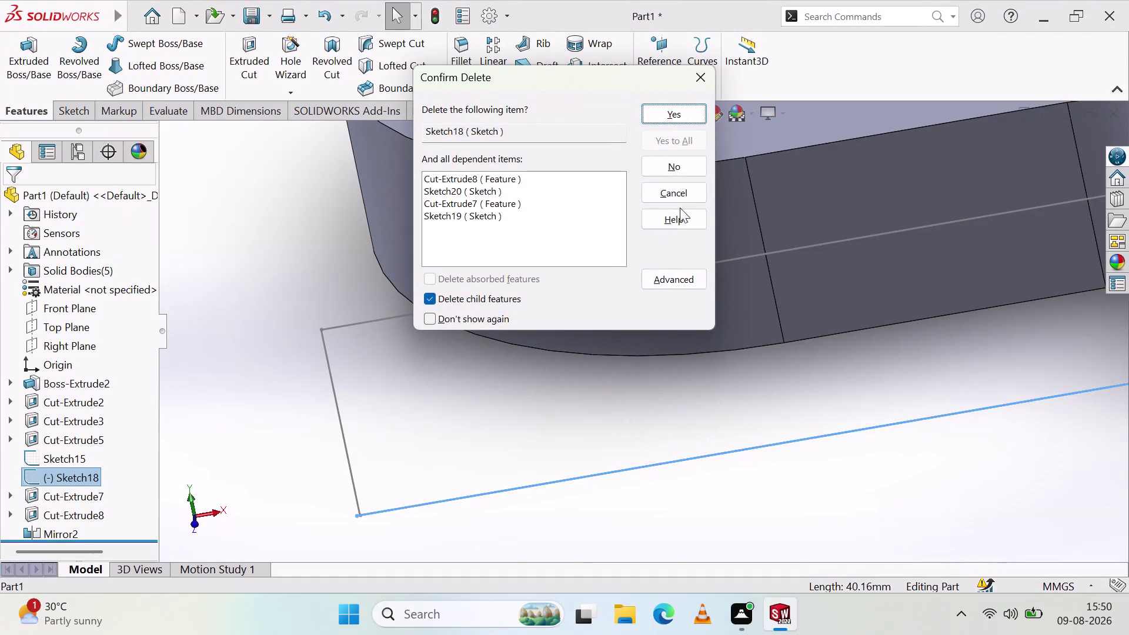
Delete Sketch18 together with its dependent cut features.
click(713, 77)
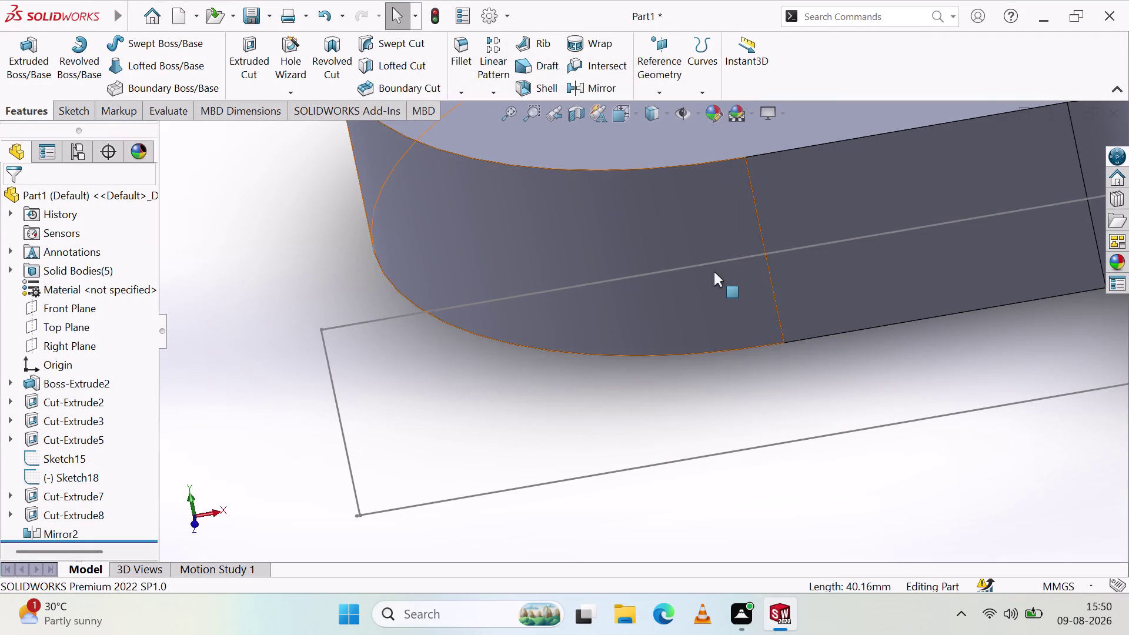
click(721, 449)
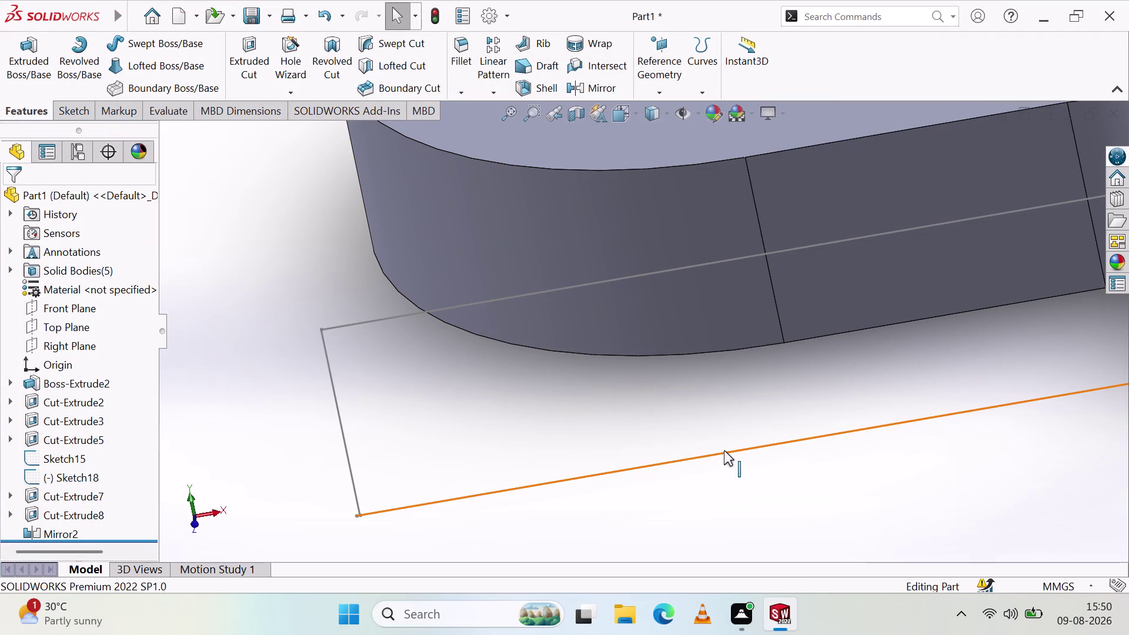
click(724, 451)
right_click(725, 453)
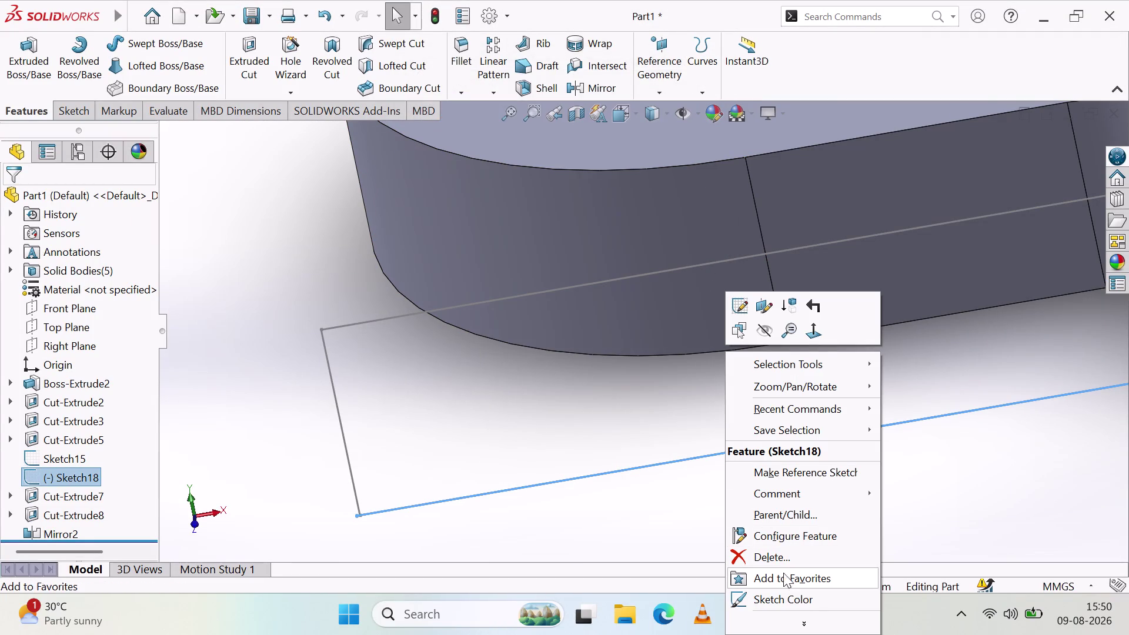
click(774, 557)
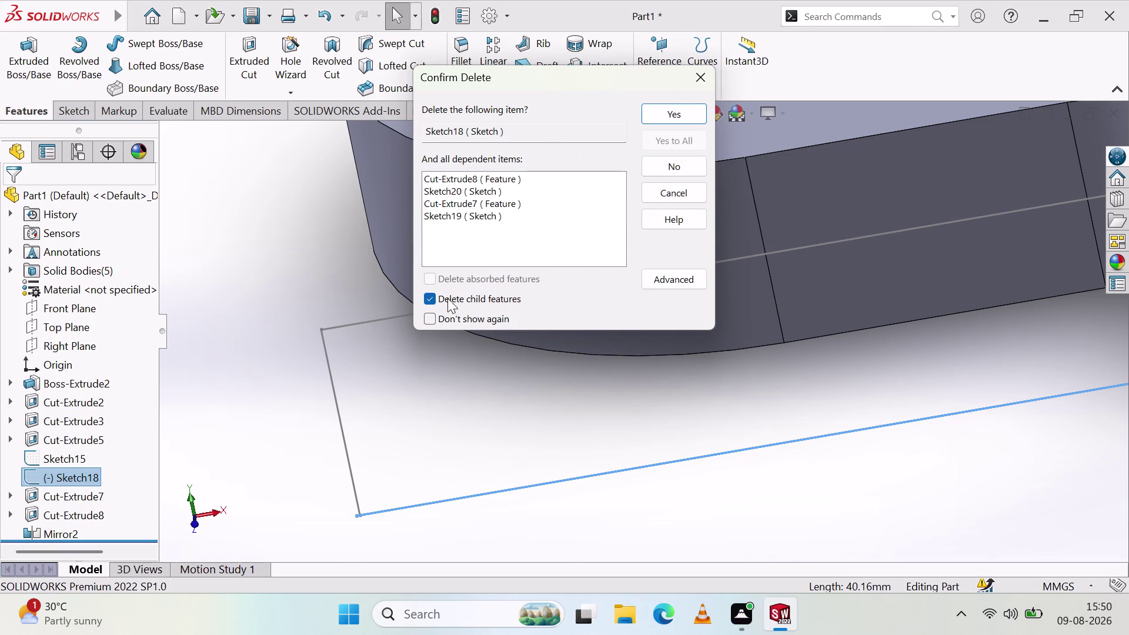
click(431, 276)
click(465, 178)
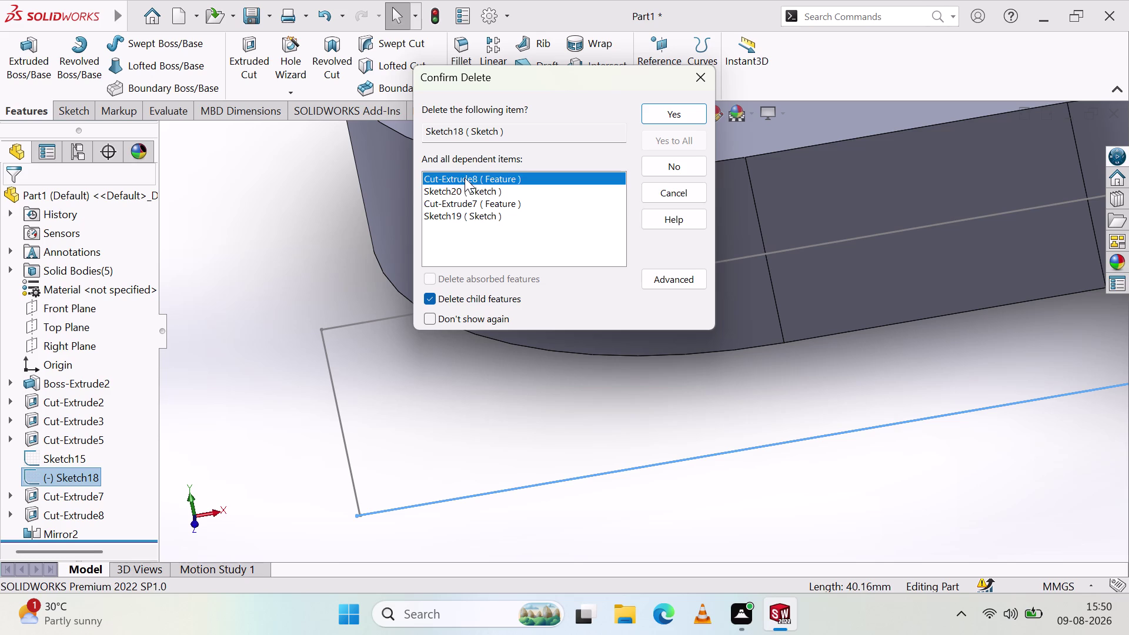
click(667, 107)
Undo the deletion to bring back Sketch18 and its cuts.
scroll(up, 3)
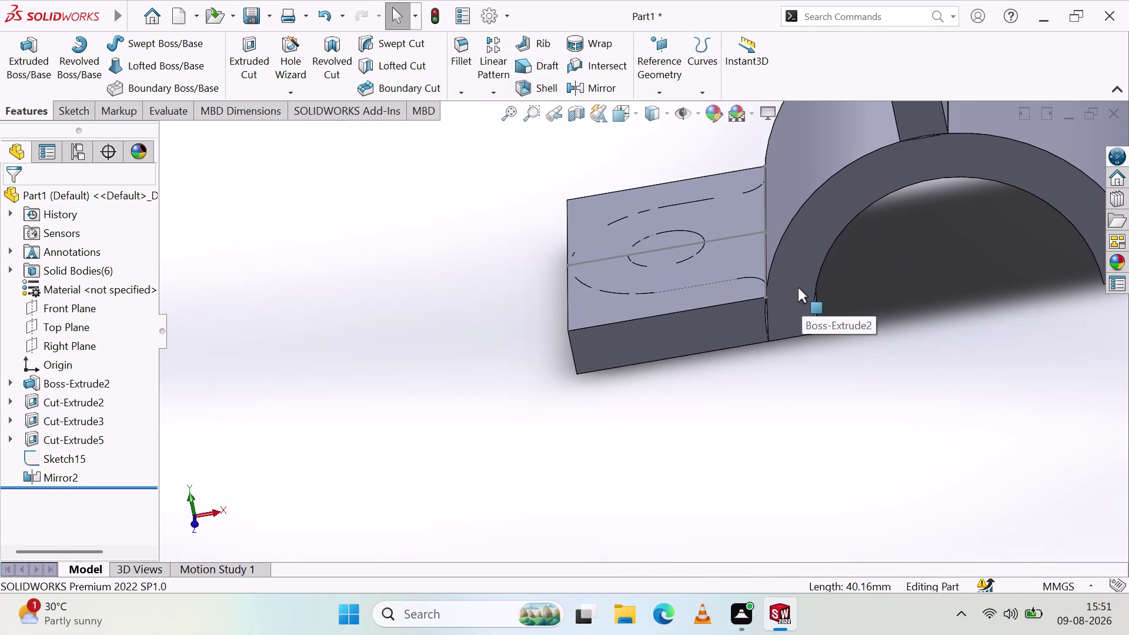
scroll(up, 3)
scroll(down, 3)
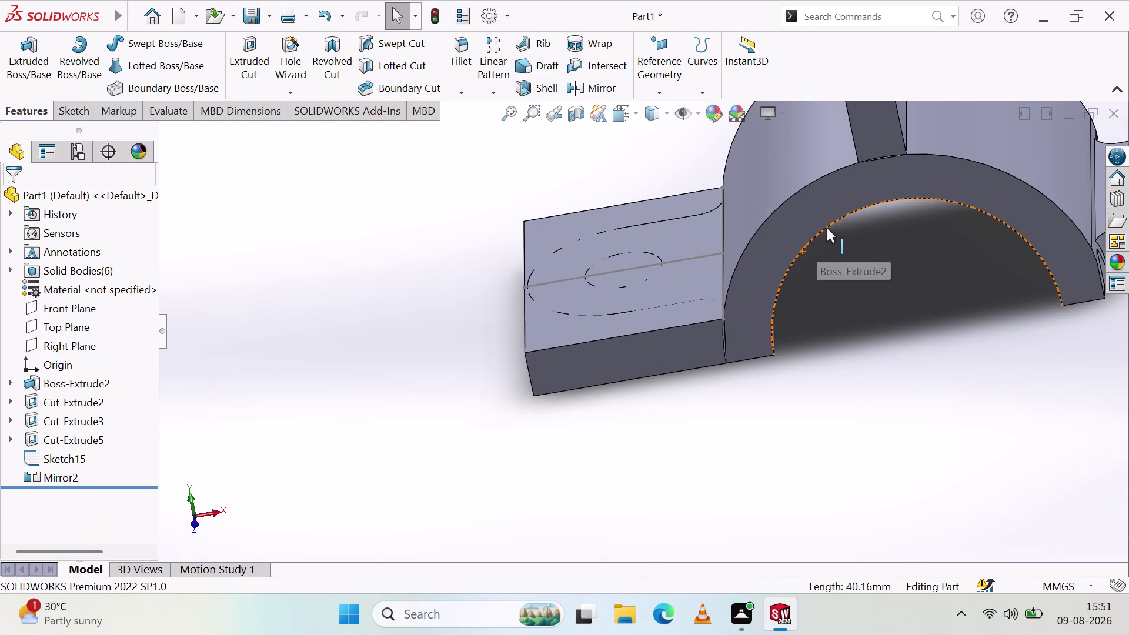
key(ctrl+z)
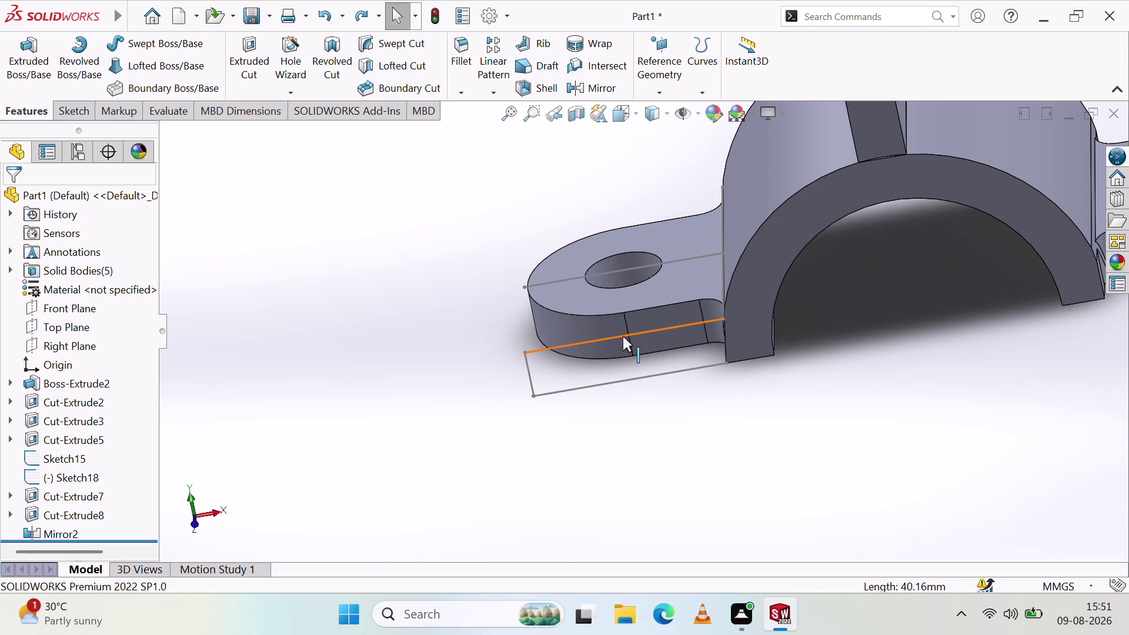
Hide Sketch18, reversing an accidental hide of the lug body.
click(624, 336)
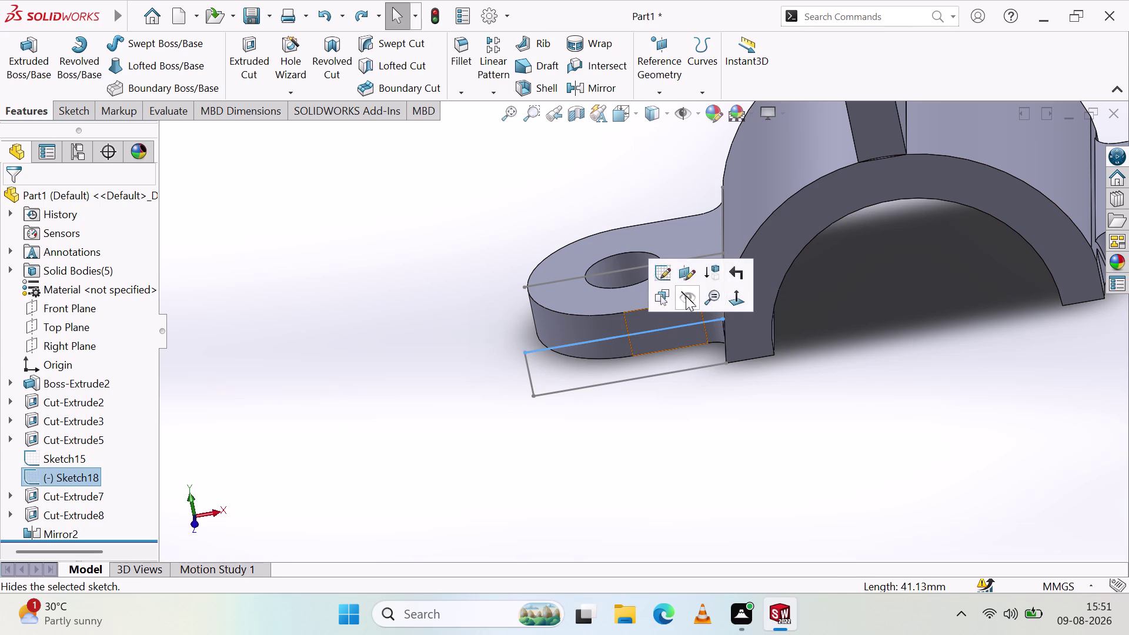
click(685, 295)
scroll(up, 3)
click(561, 287)
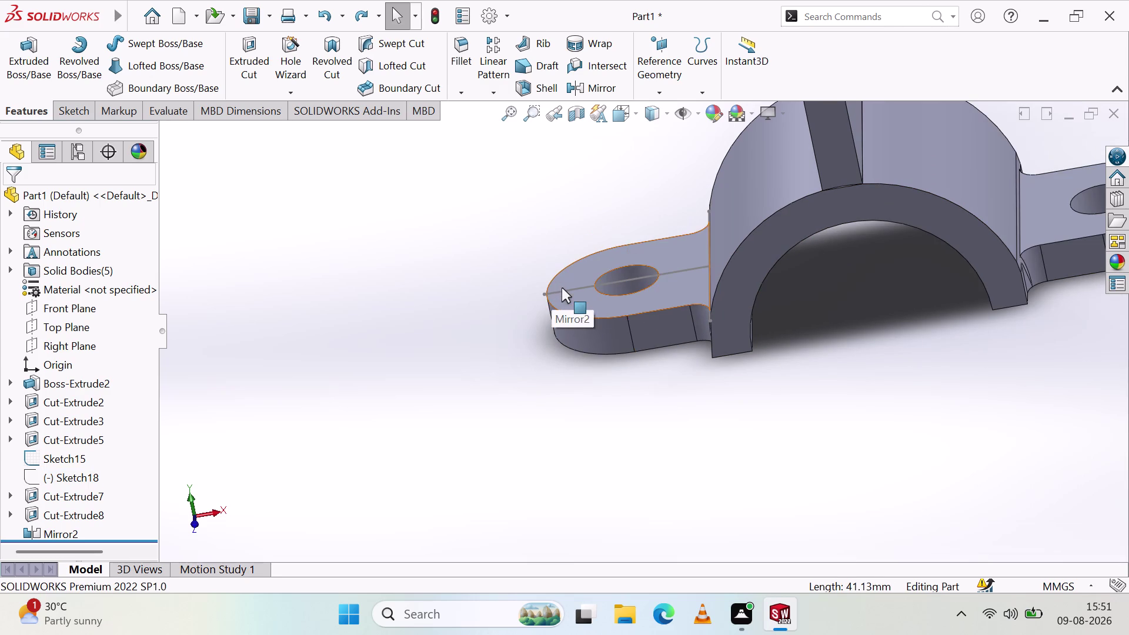
click(647, 250)
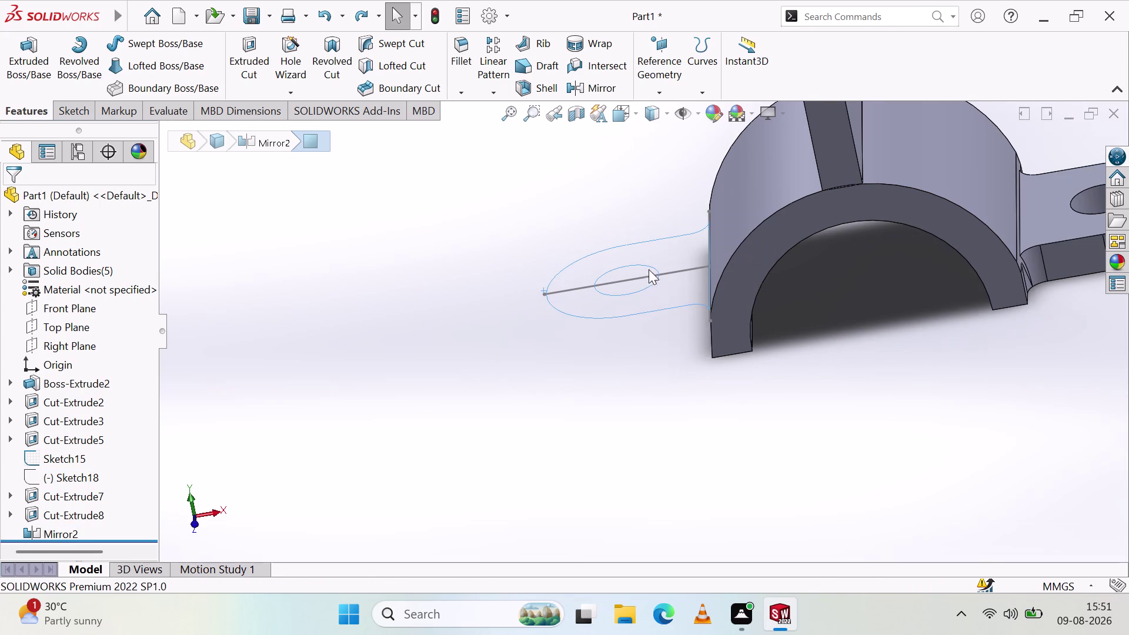
key(ctrl+z)
scroll(down, 3)
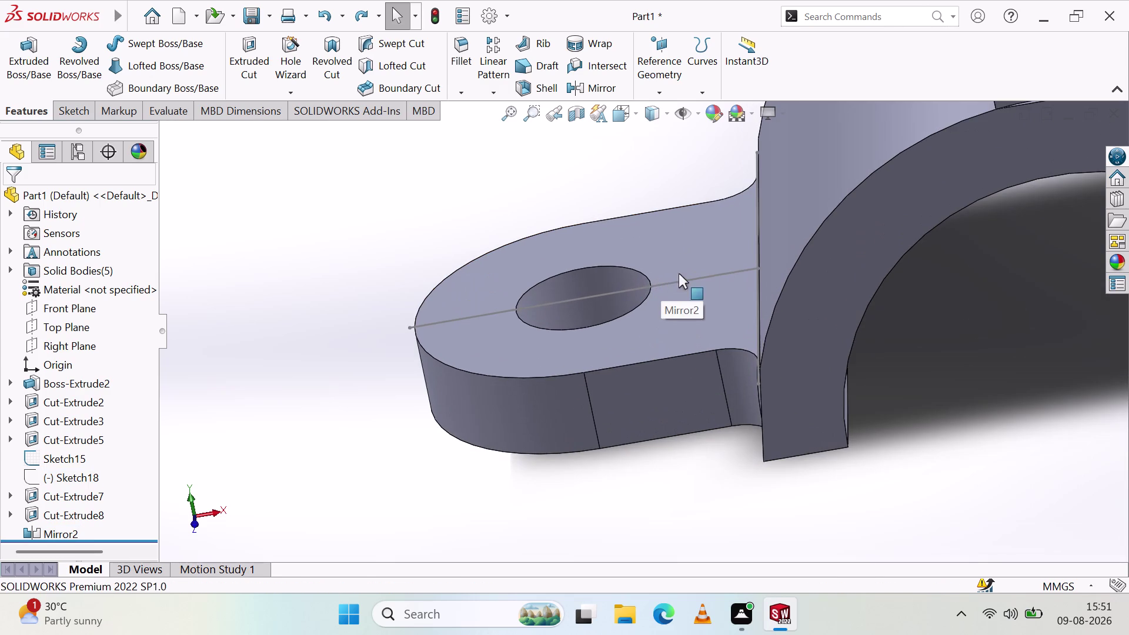
Hide the lug body beside the cradle.
click(714, 278)
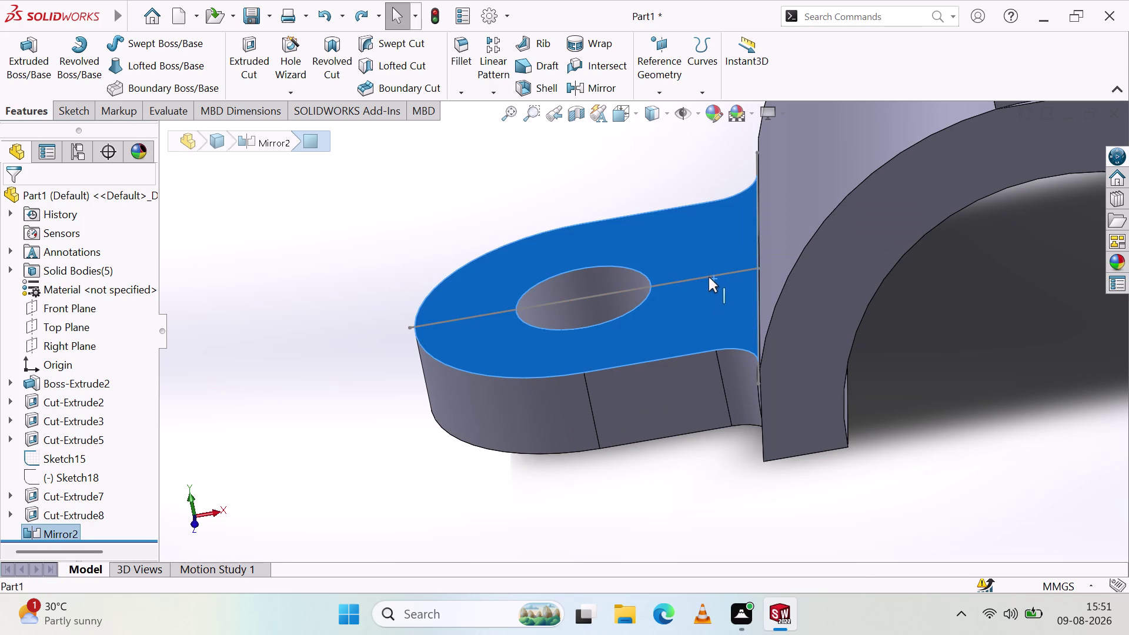
click(709, 278)
click(706, 279)
click(706, 280)
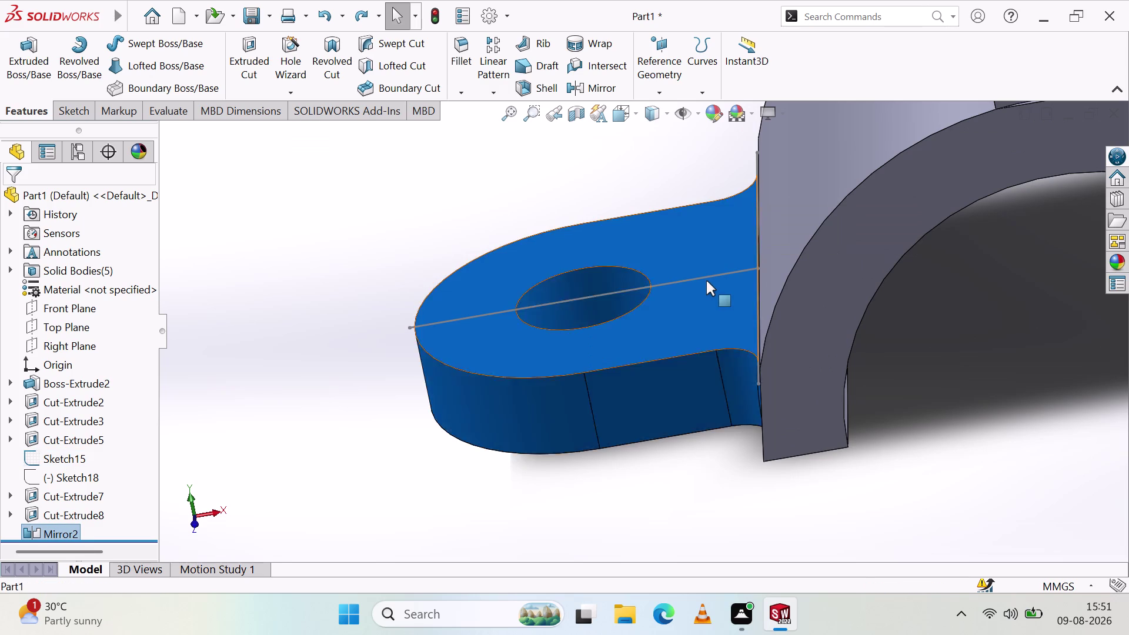
click(706, 281)
click(707, 281)
click(624, 286)
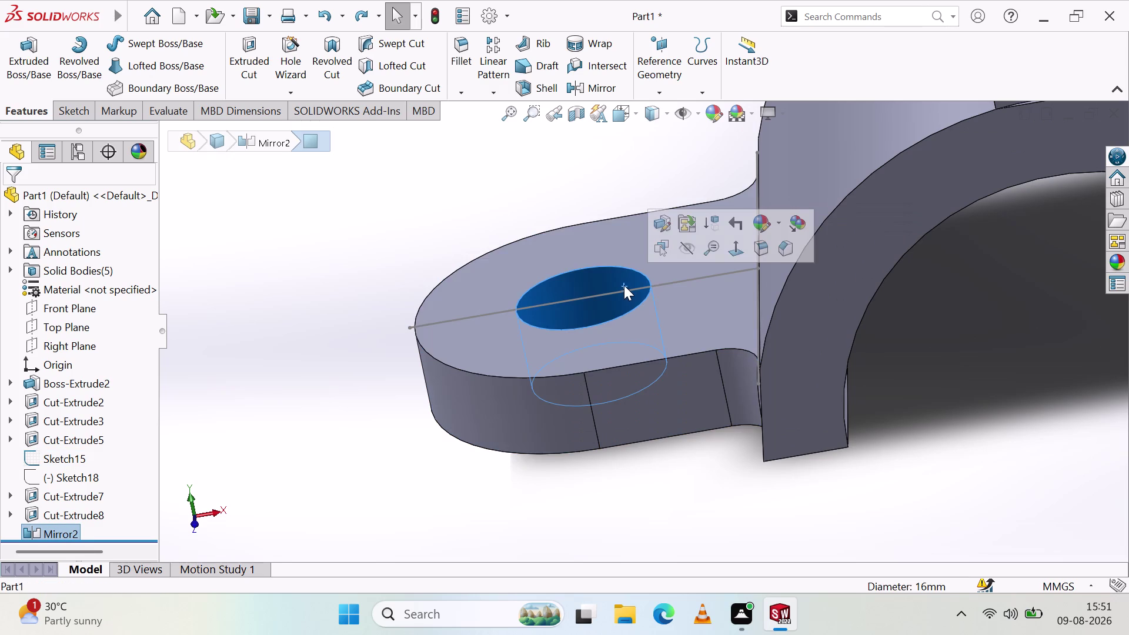
click(686, 250)
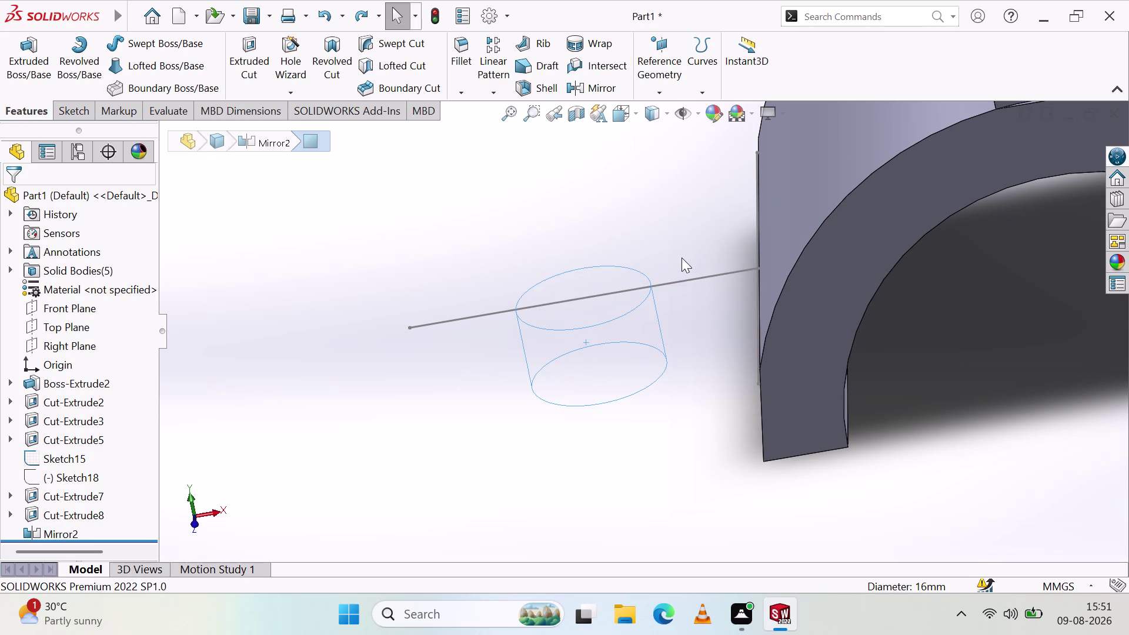
key(ctrl+z)
click(611, 292)
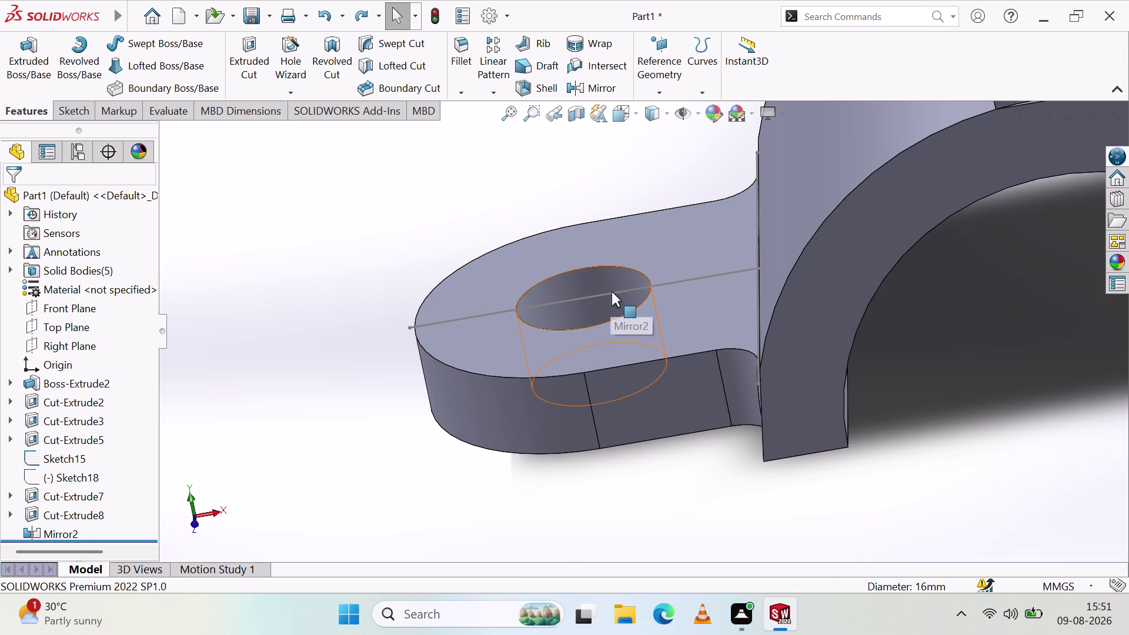
click(676, 259)
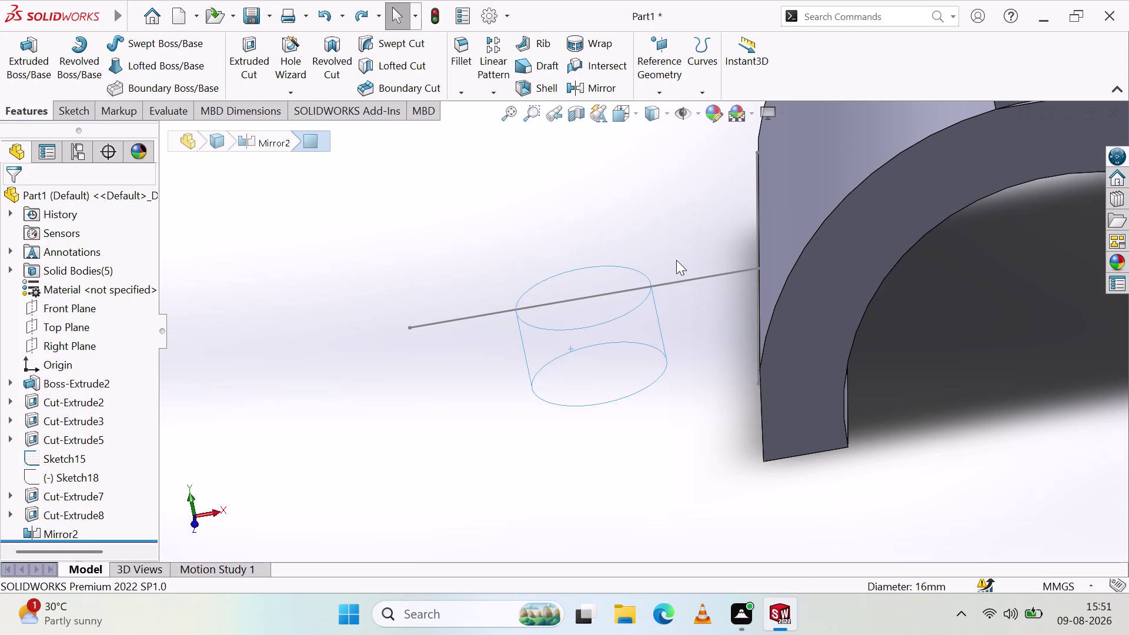
Hide the Sketch15 reference line.
click(674, 282)
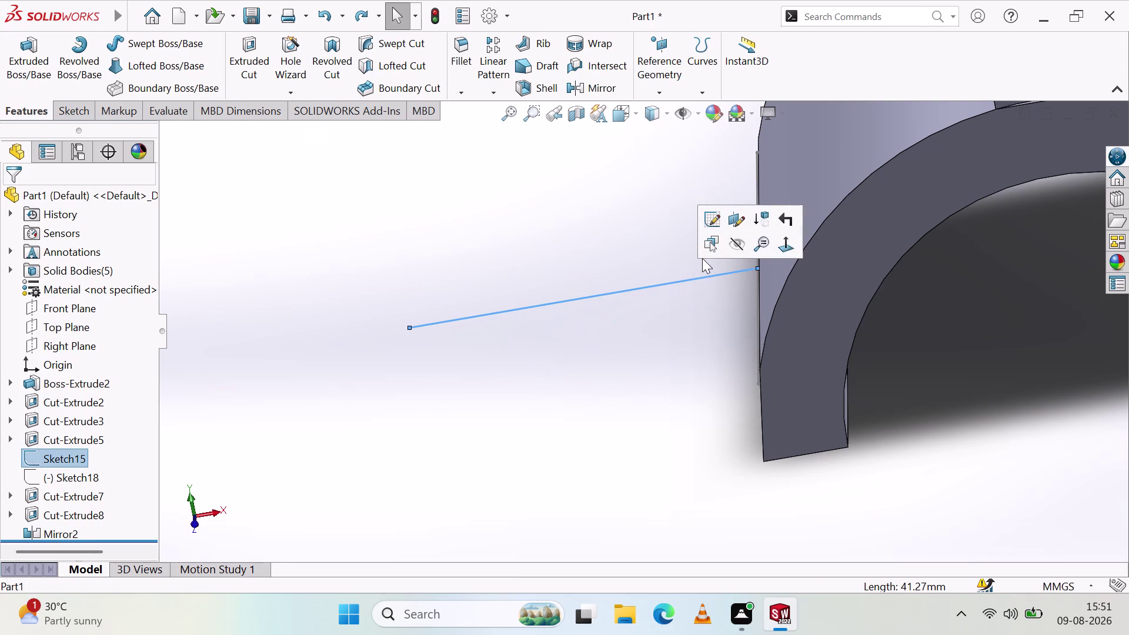
click(736, 251)
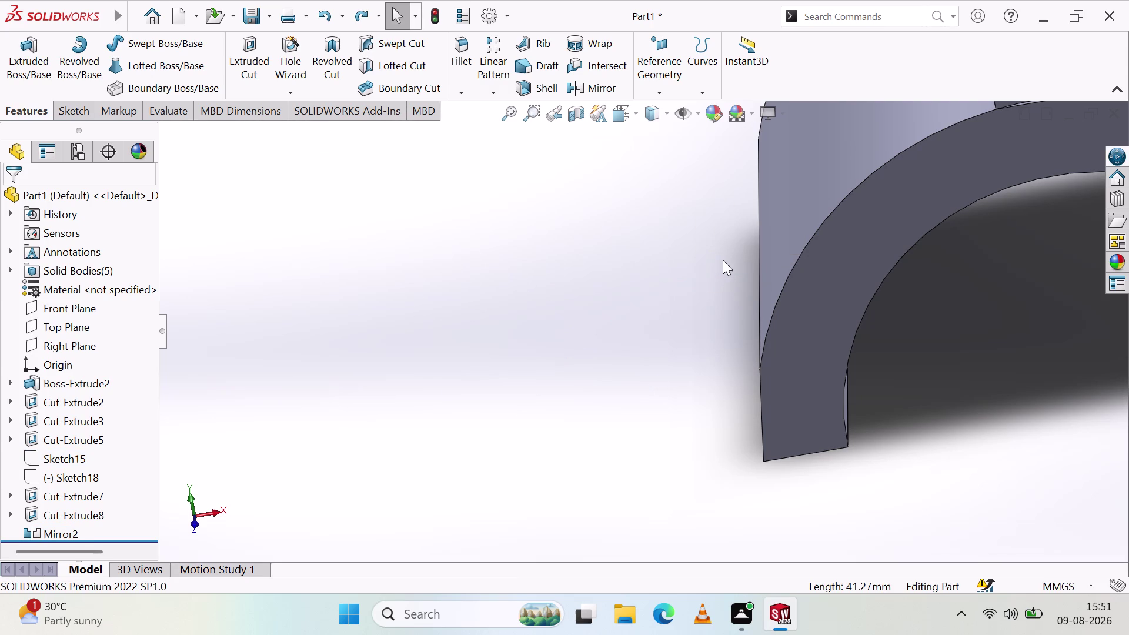
scroll(up, 3)
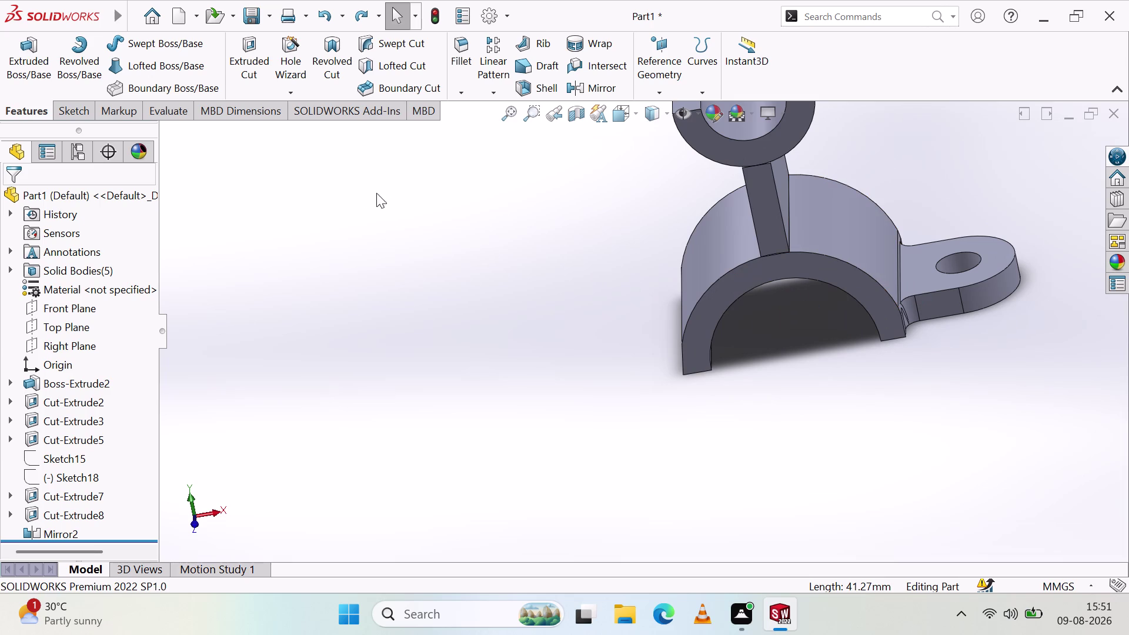
click(581, 85)
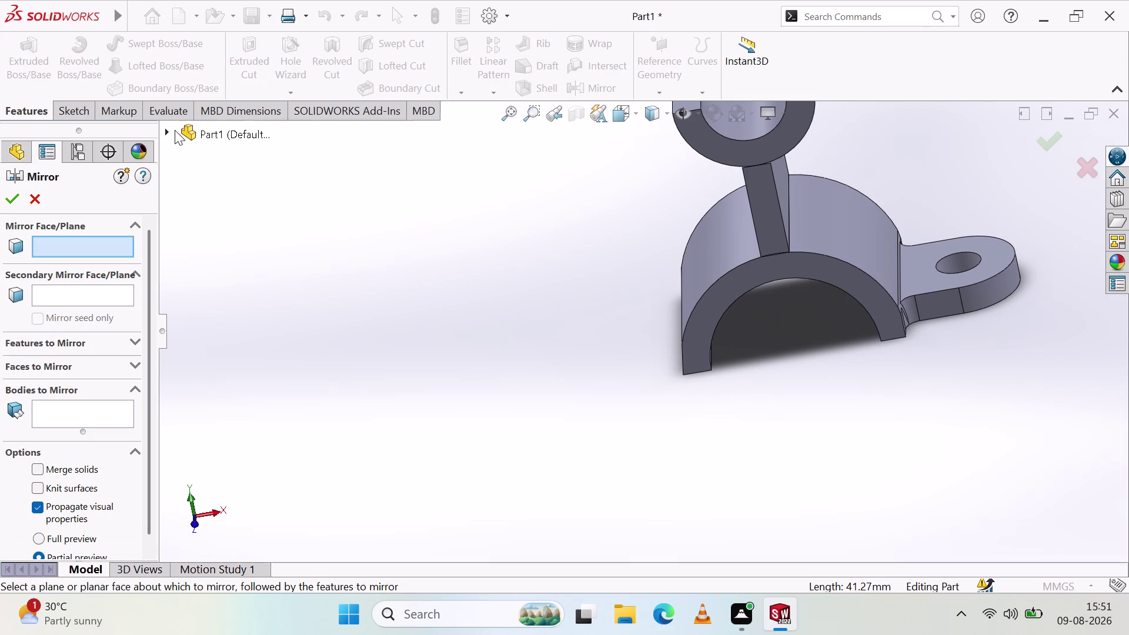
click(165, 133)
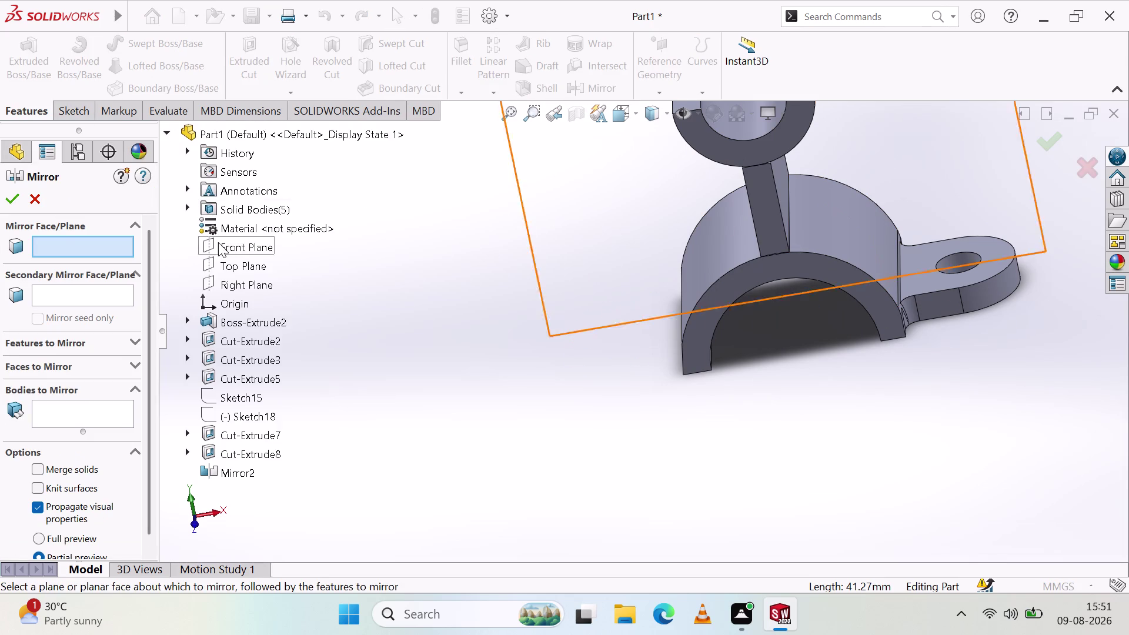
click(229, 283)
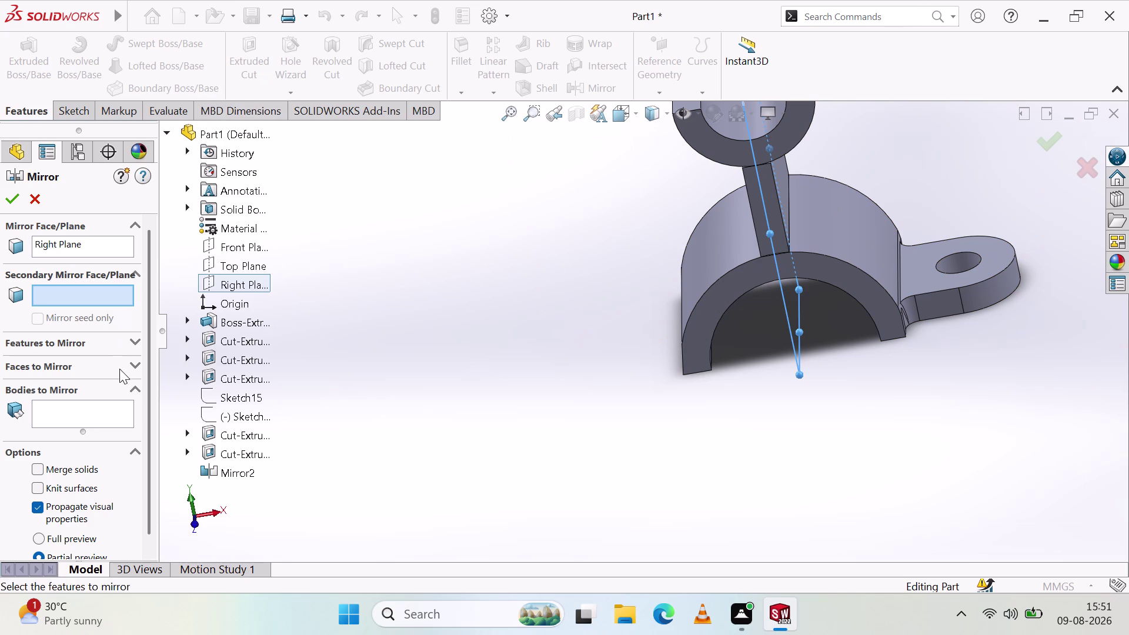
click(110, 408)
click(941, 263)
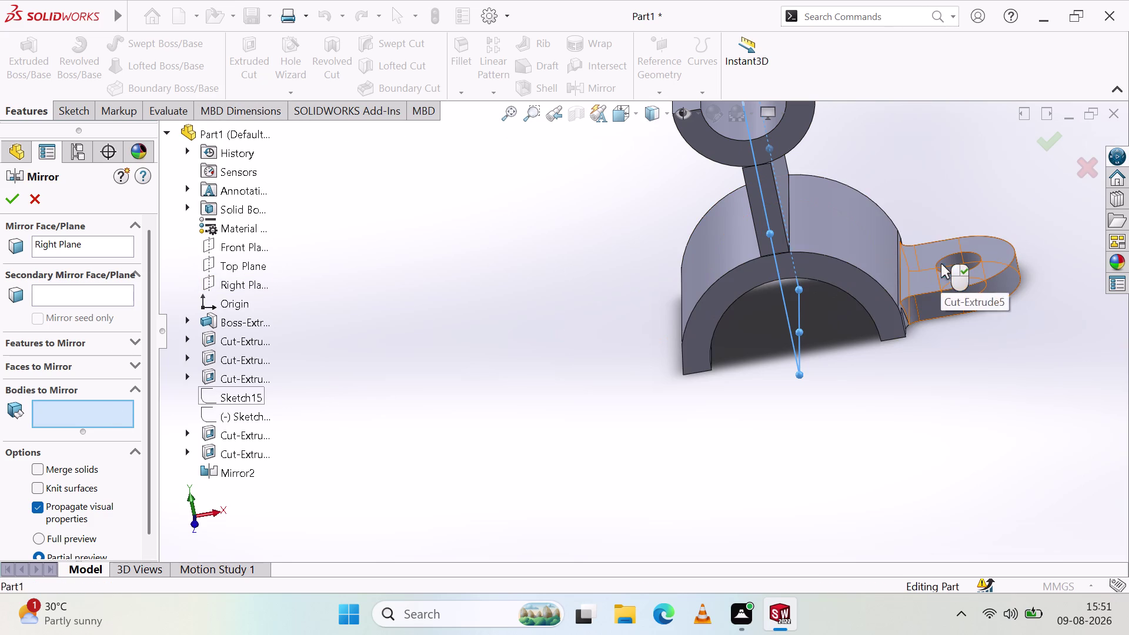
click(12, 201)
scroll(up, 3)
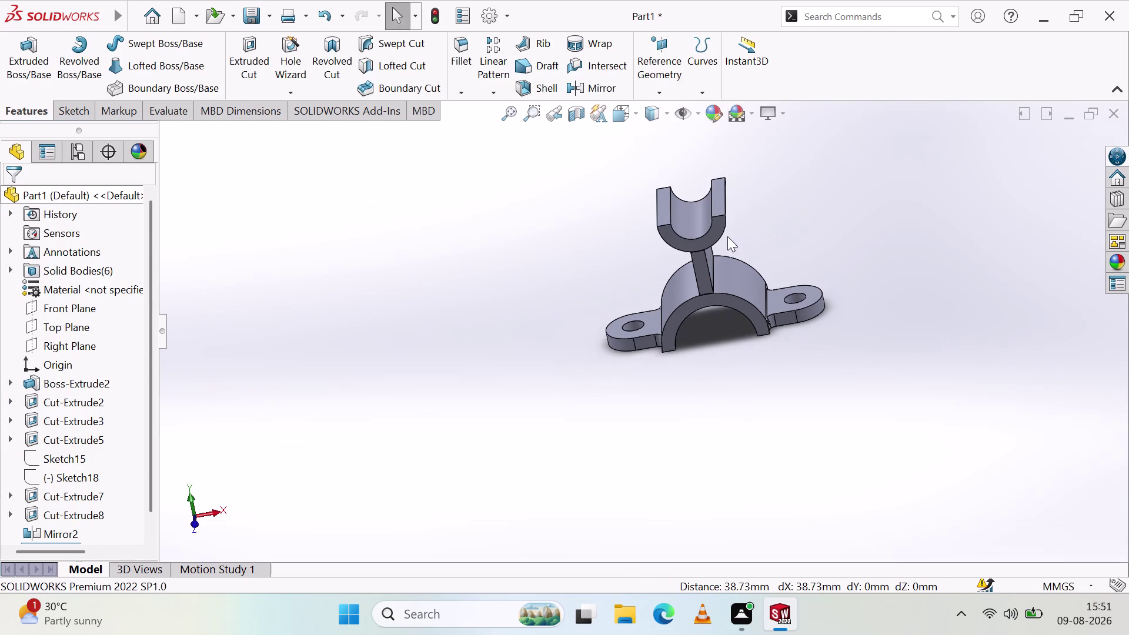
middle_drag(797, 228, 587, 377)
scroll(up, 3)
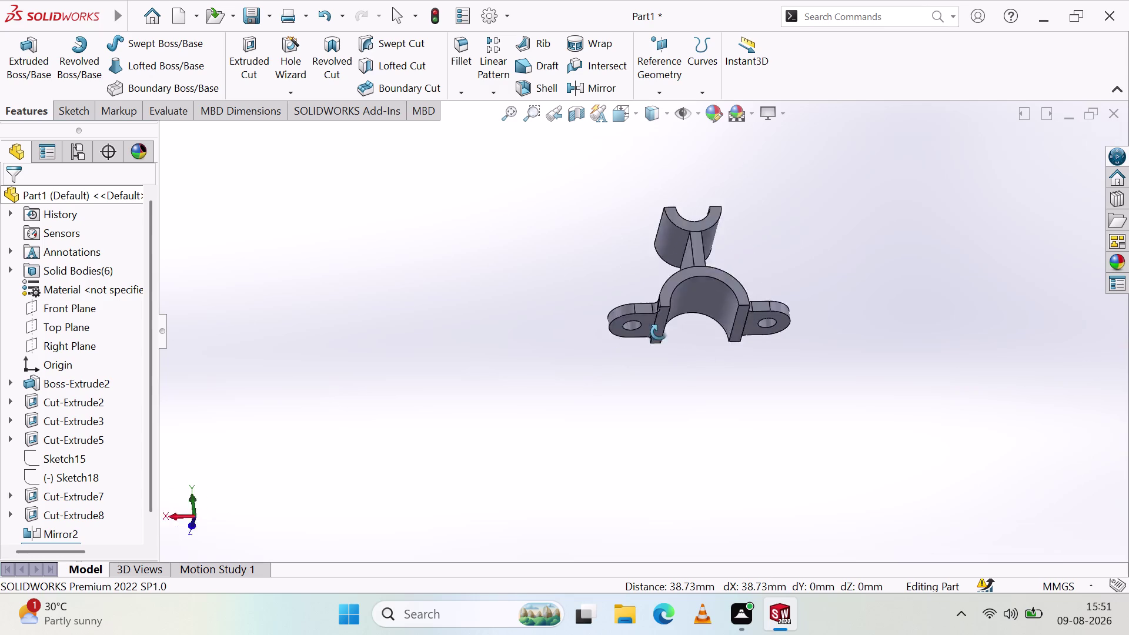
middle_drag(586, 377, 1077, 202)
scroll(up, 3)
scroll(down, 3)
scroll(up, 3)
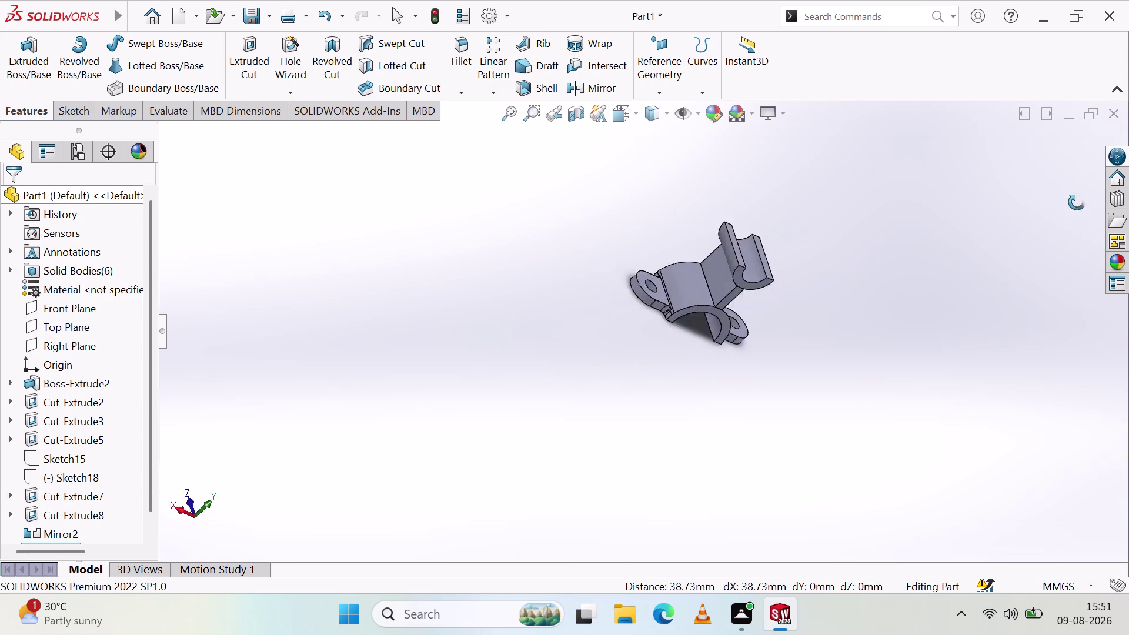
middle_drag(1077, 203, 823, 148)
scroll(up, 3)
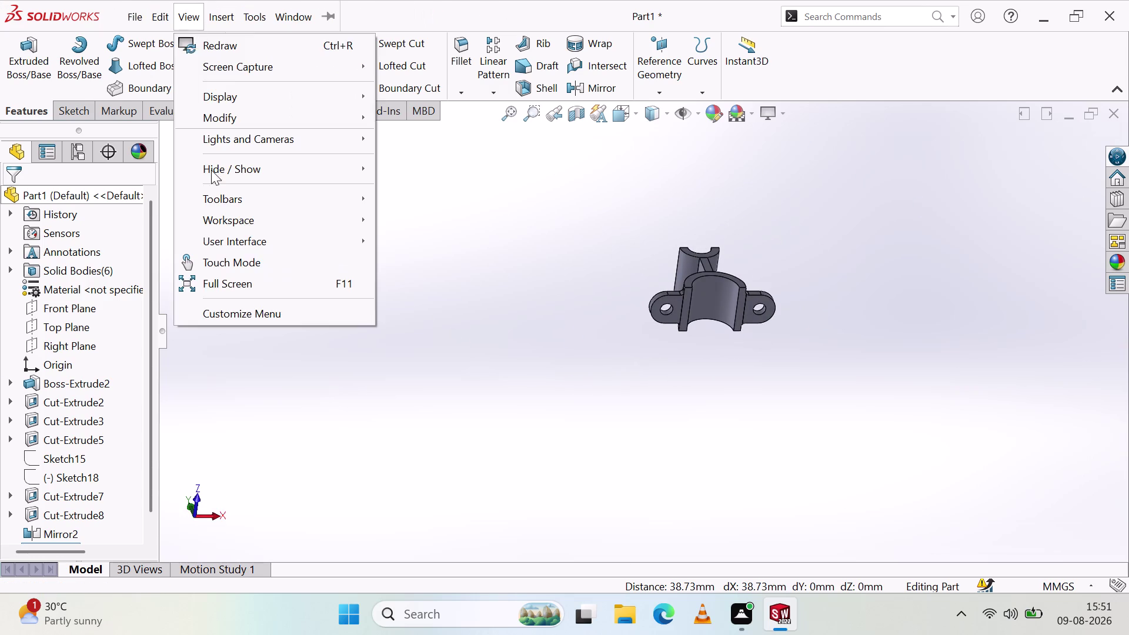
key(Escape)
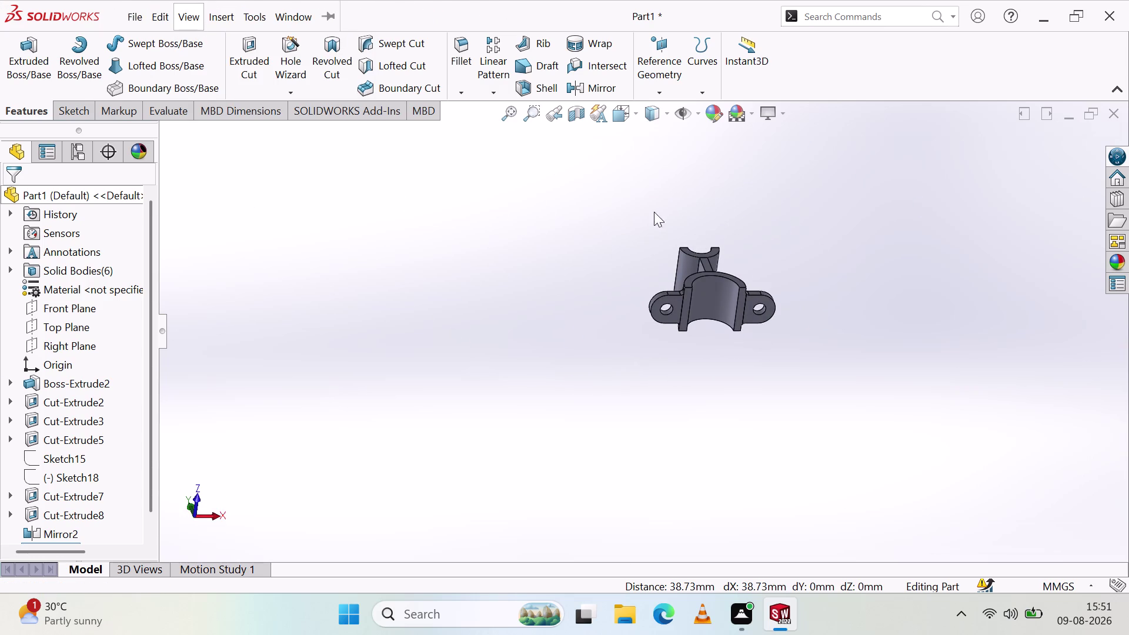
middle_drag(654, 212, 579, 401)
scroll(down, 3)
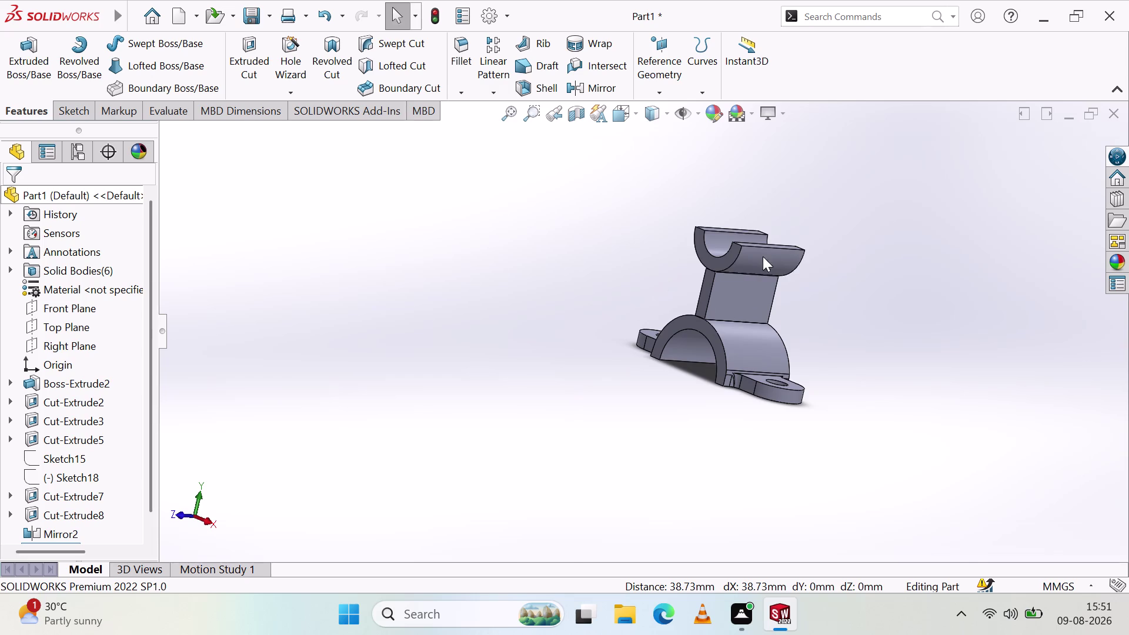
click(206, 523)
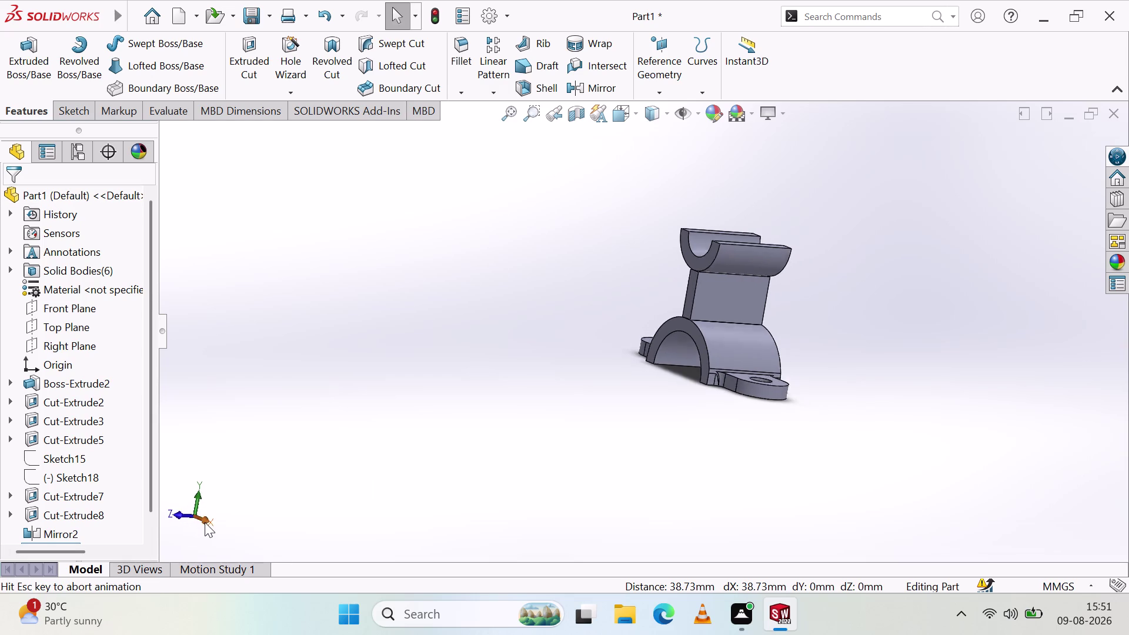
click(171, 517)
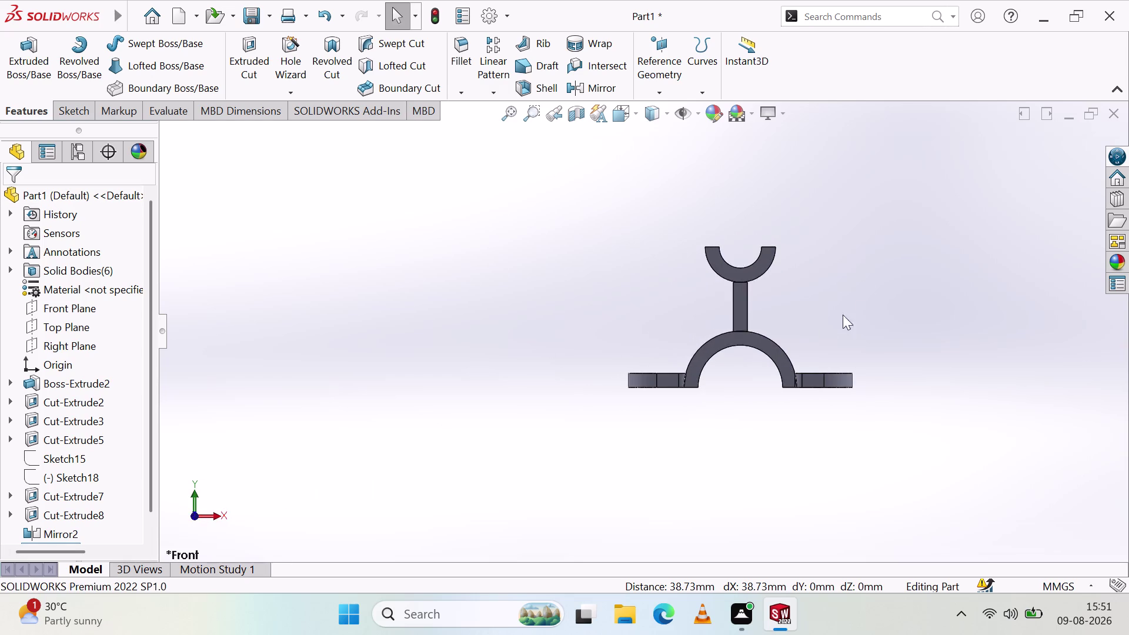
scroll(down, 3)
scroll(up, 3)
middle_drag(519, 325, 530, 370)
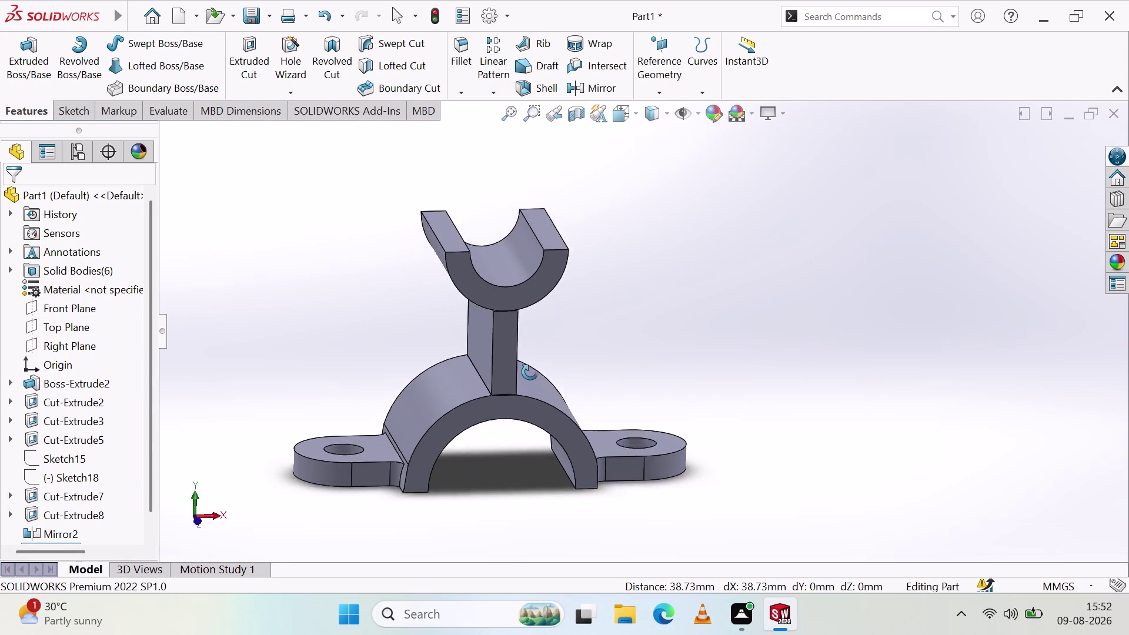
middle_drag(530, 370, 511, 309)
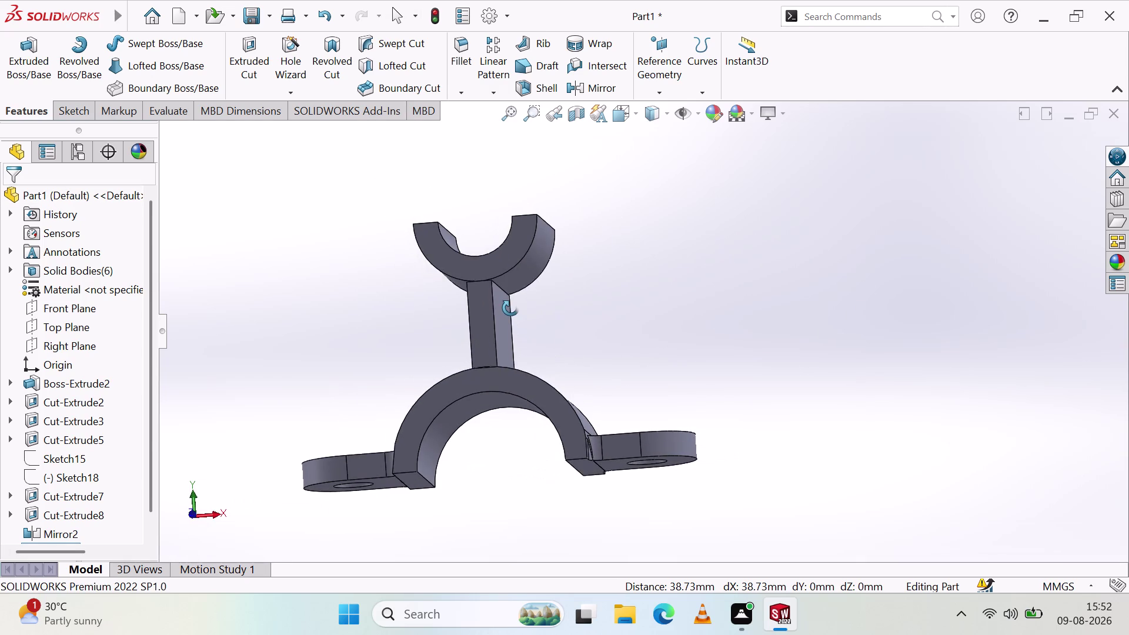
middle_drag(511, 308, 527, 312)
scroll(up, 3)
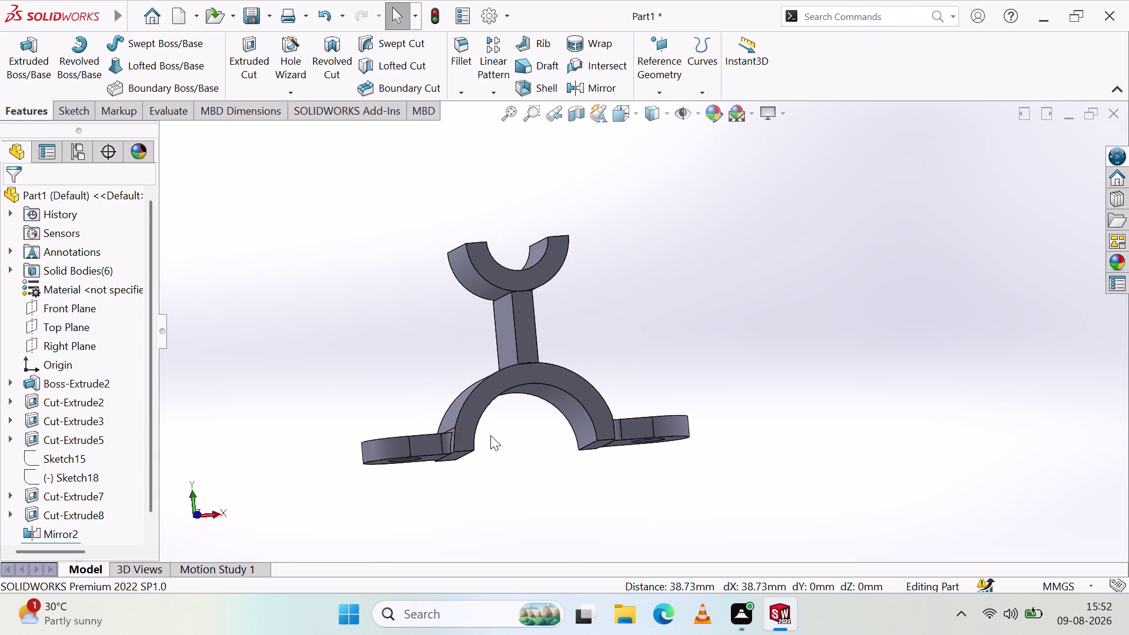
click(56, 109)
click(27, 53)
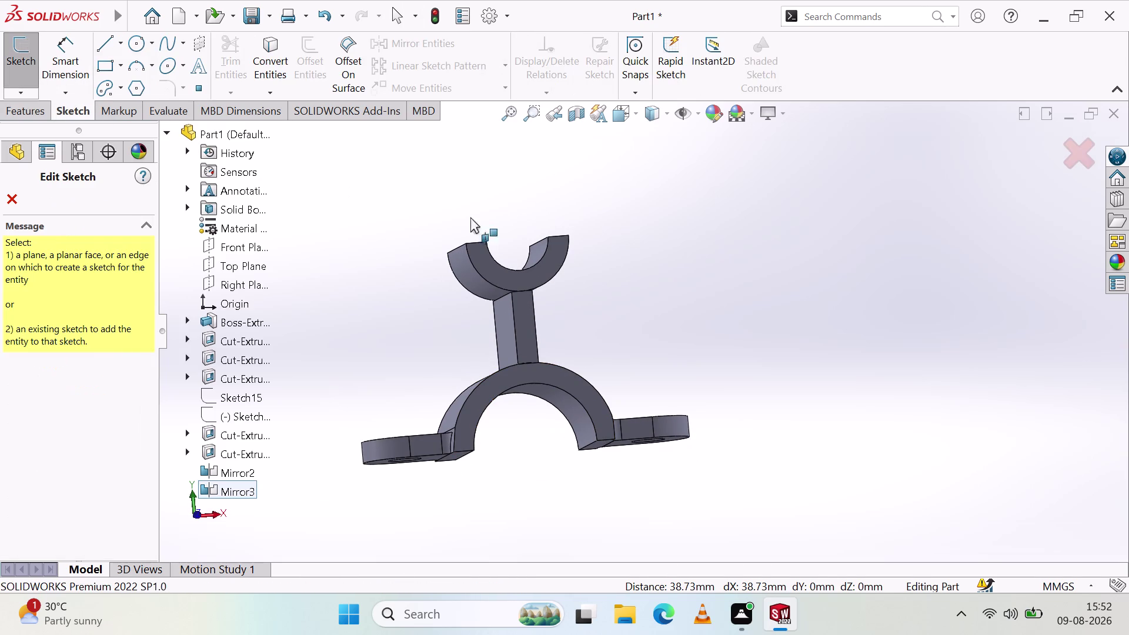
Sketch on the front face a line from the saddle's upper-right corner to the arch.
middle_drag(593, 362, 572, 417)
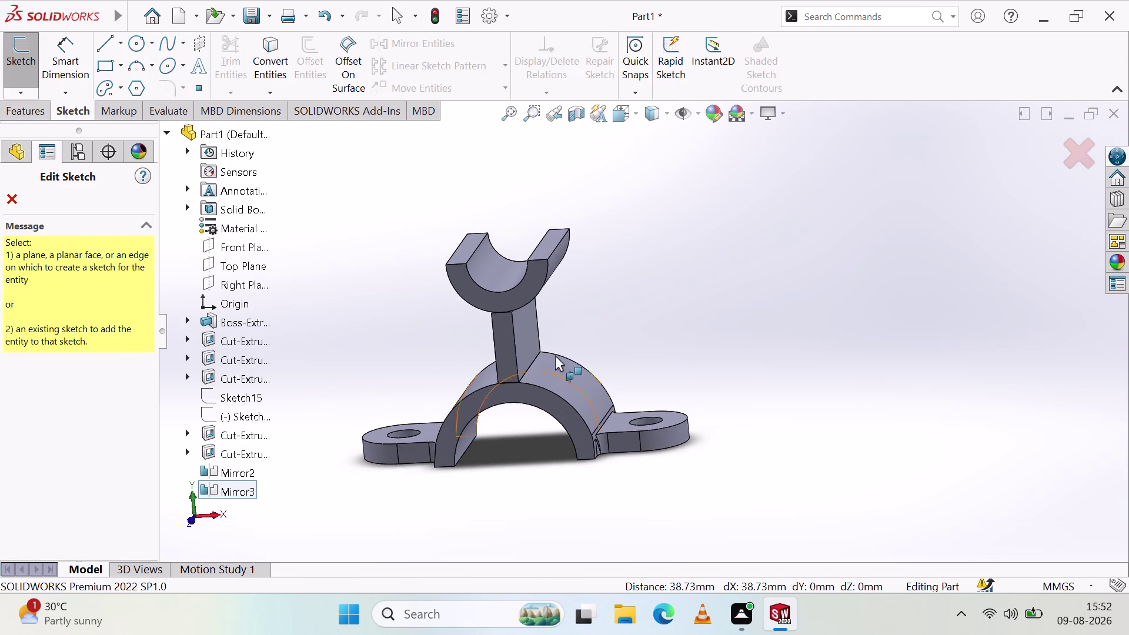
middle_drag(545, 338, 569, 308)
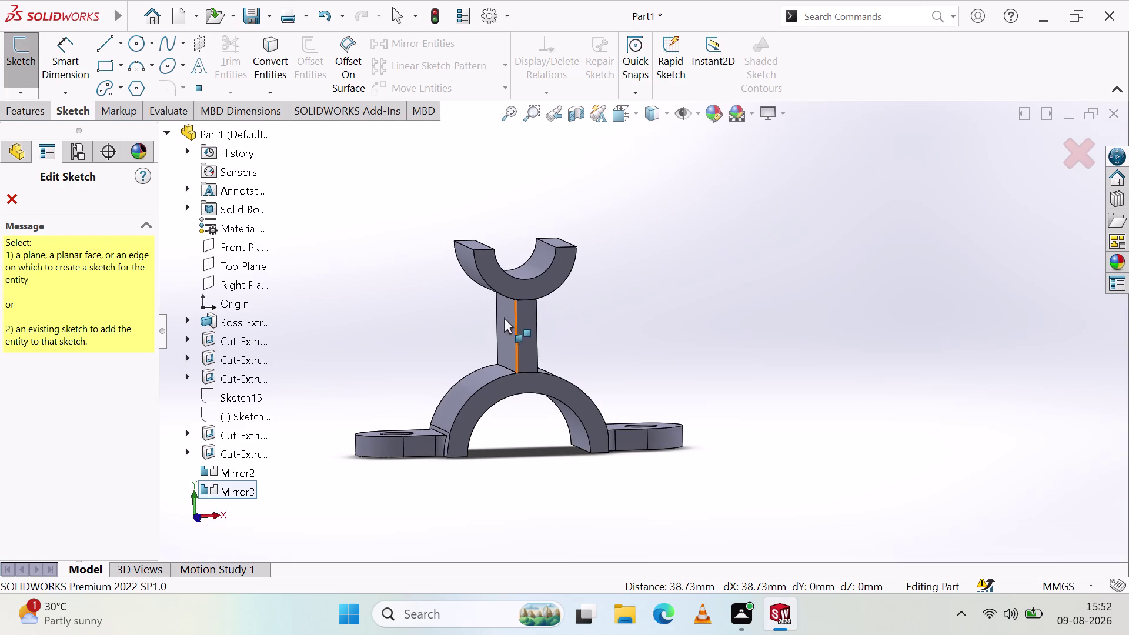
click(511, 282)
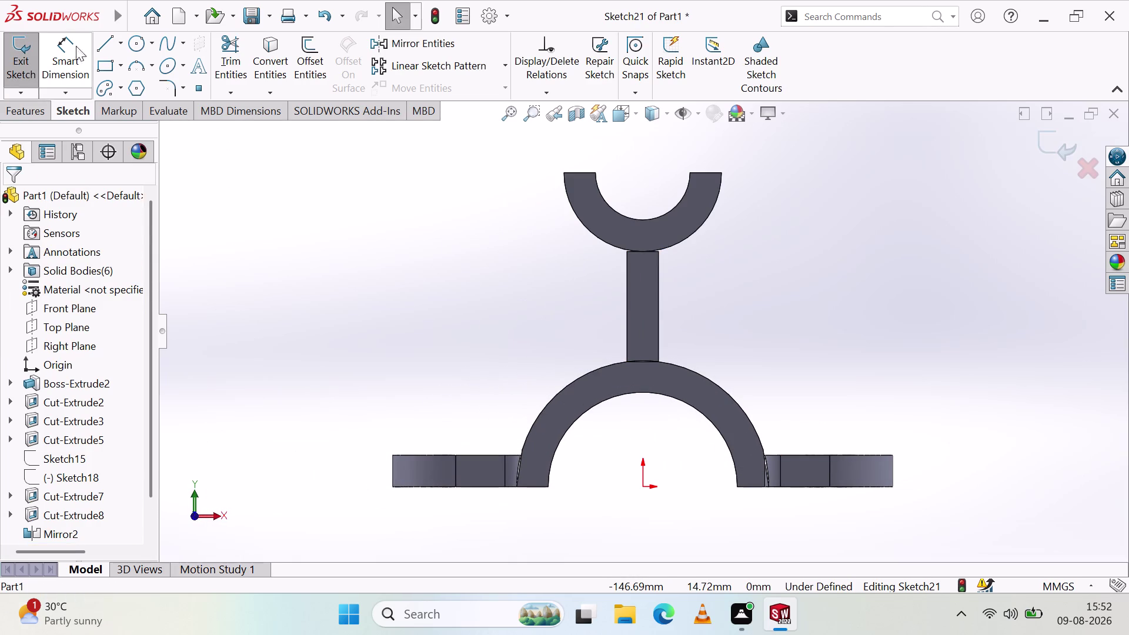
click(109, 37)
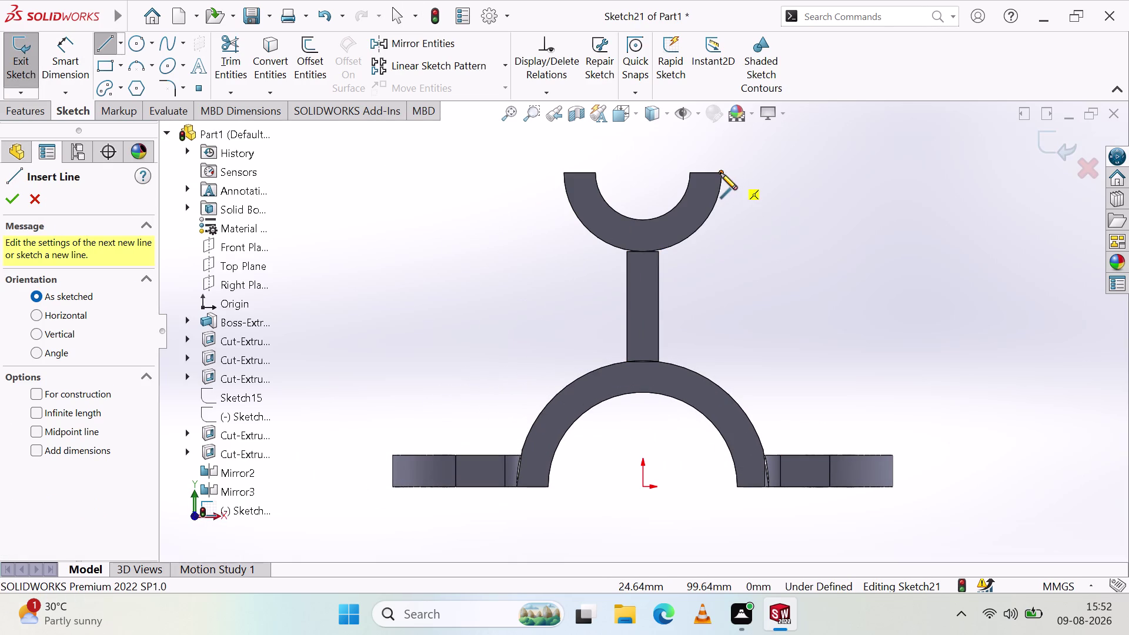
click(721, 173)
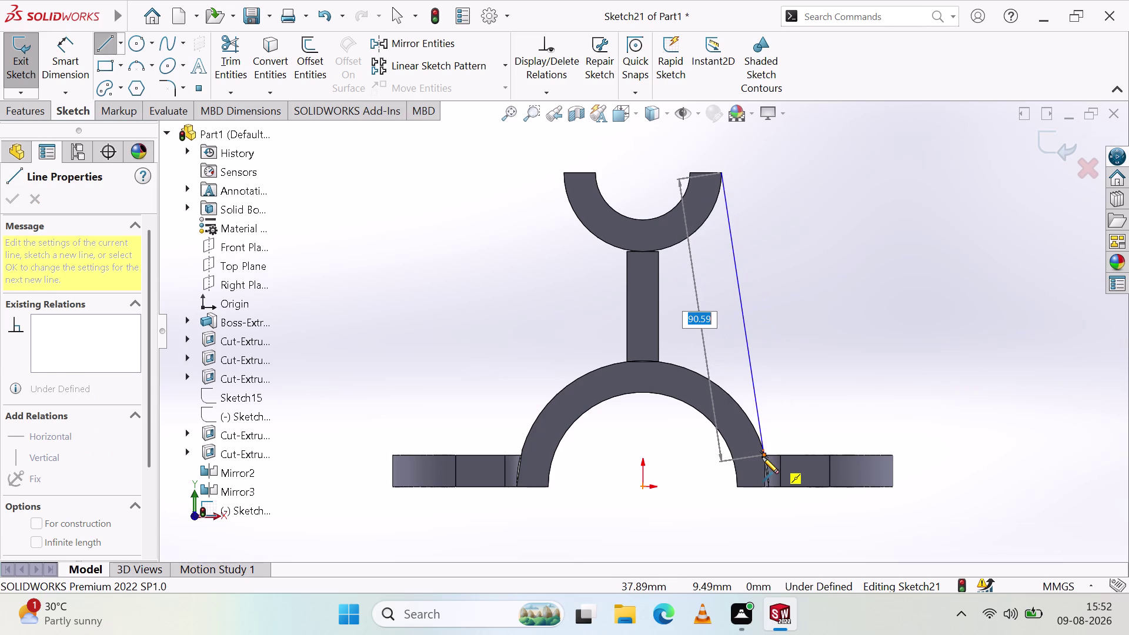
click(765, 454)
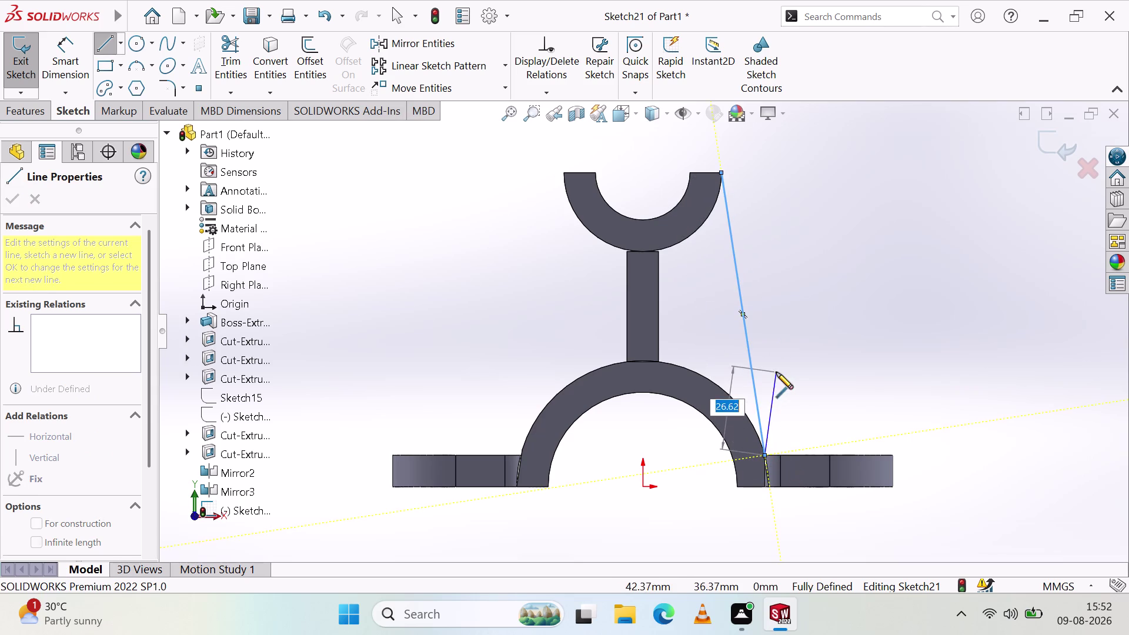
key(Escape)
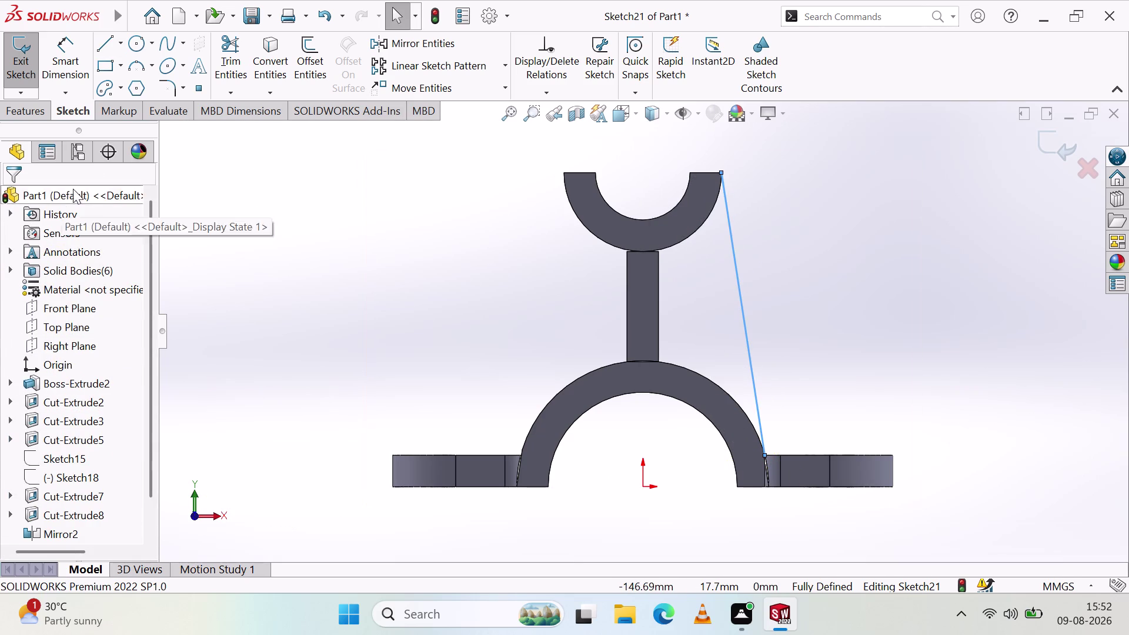
Add the matching line from the upper-left corner to the arch and exit the sketch.
click(108, 46)
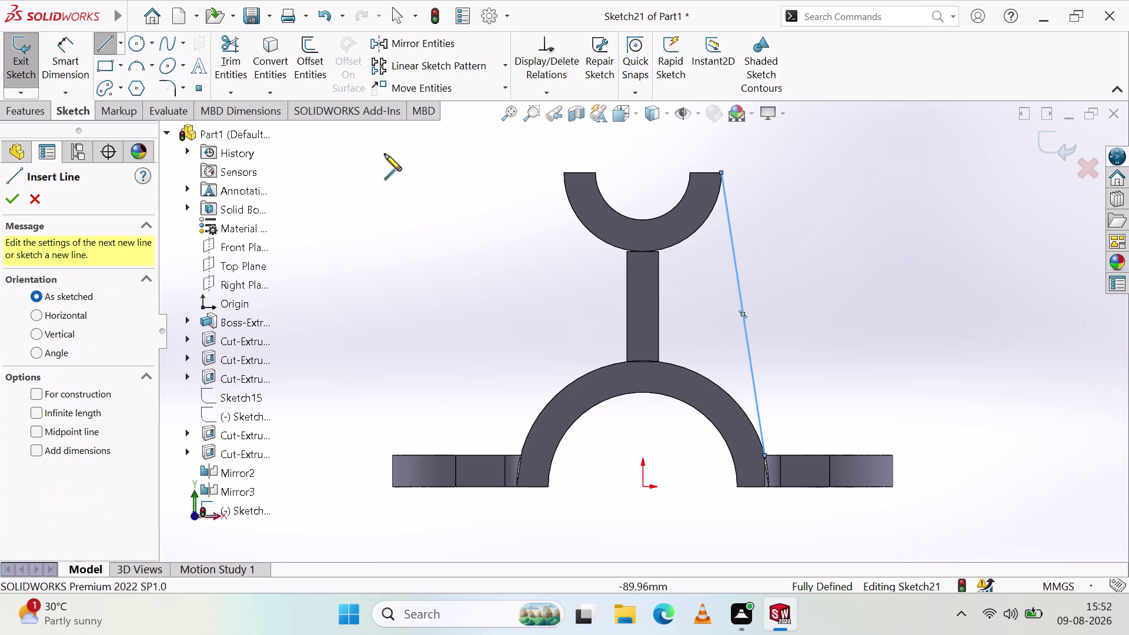
click(557, 170)
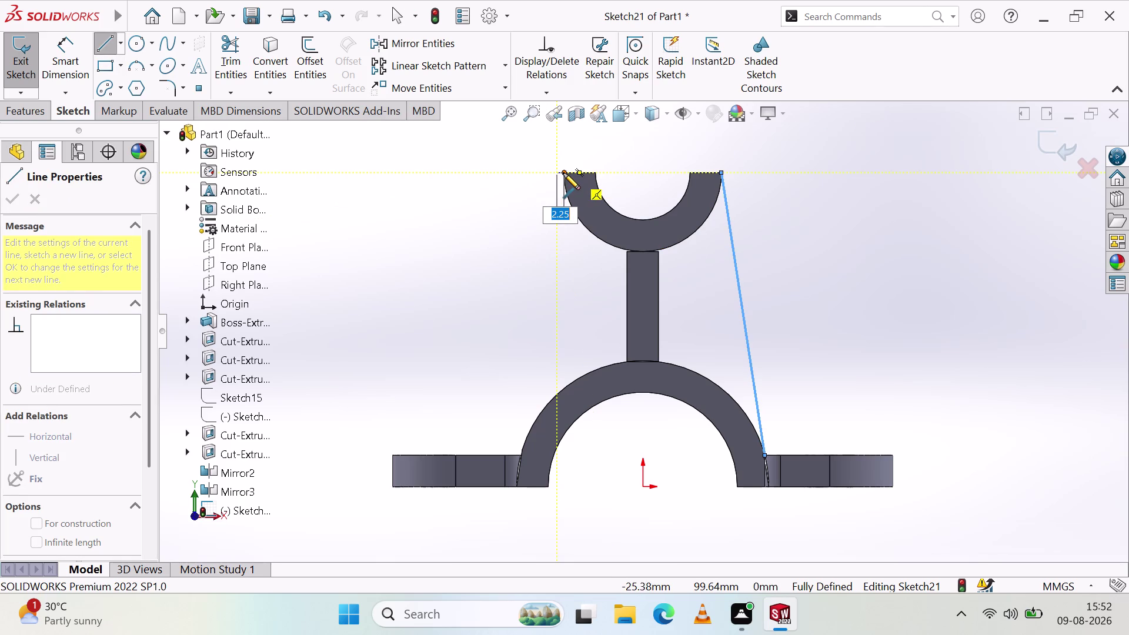
click(564, 172)
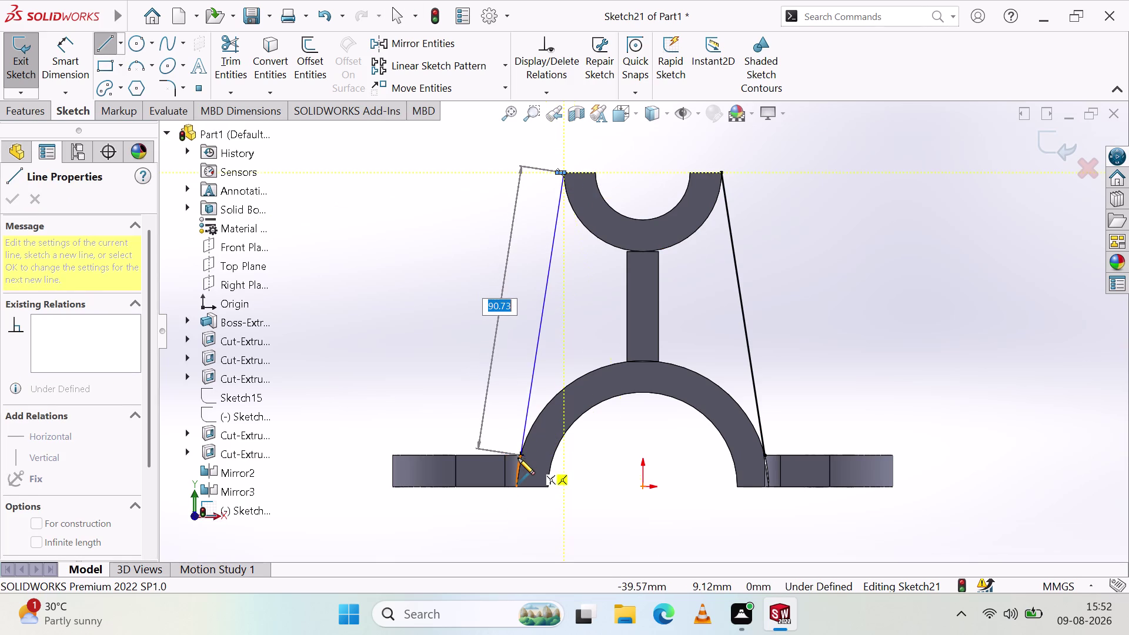
click(521, 456)
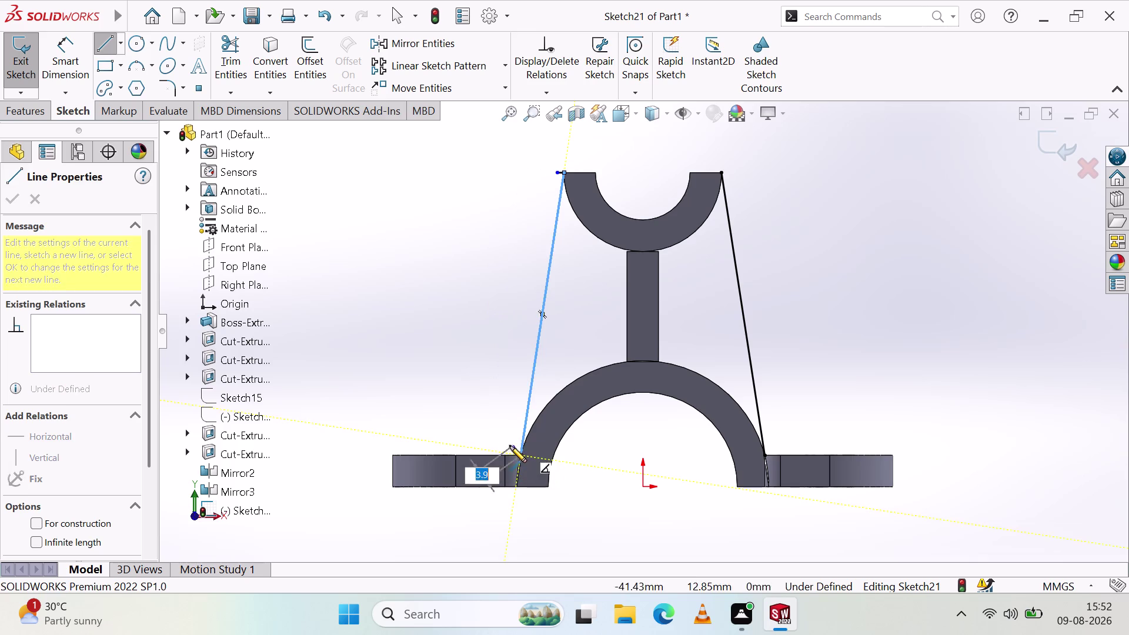
key(Escape)
key(Escape)
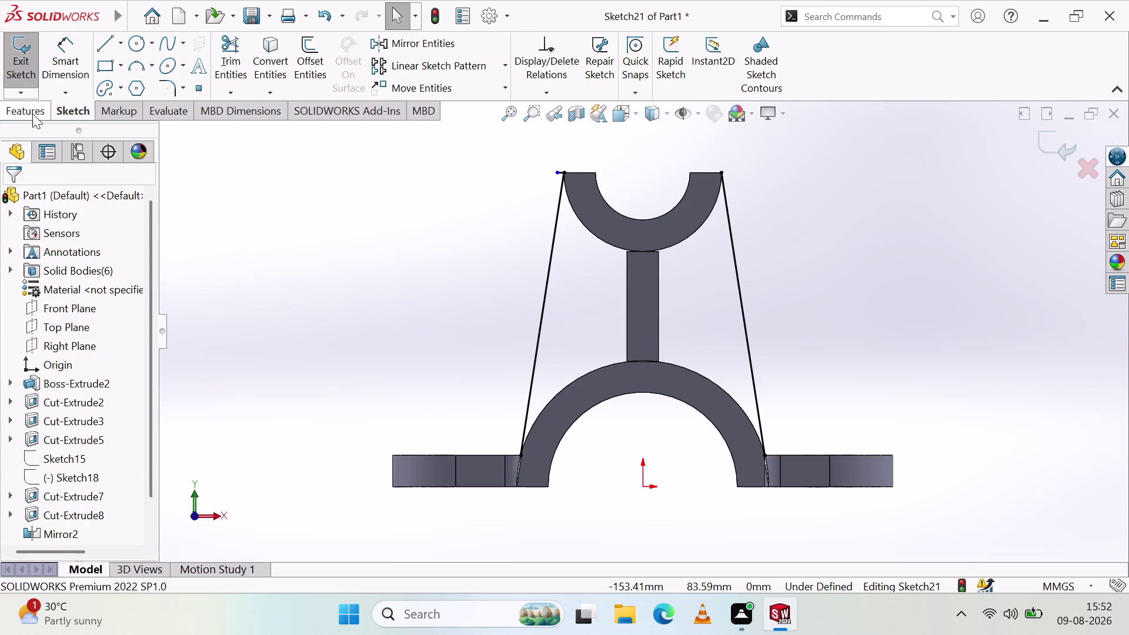
click(30, 67)
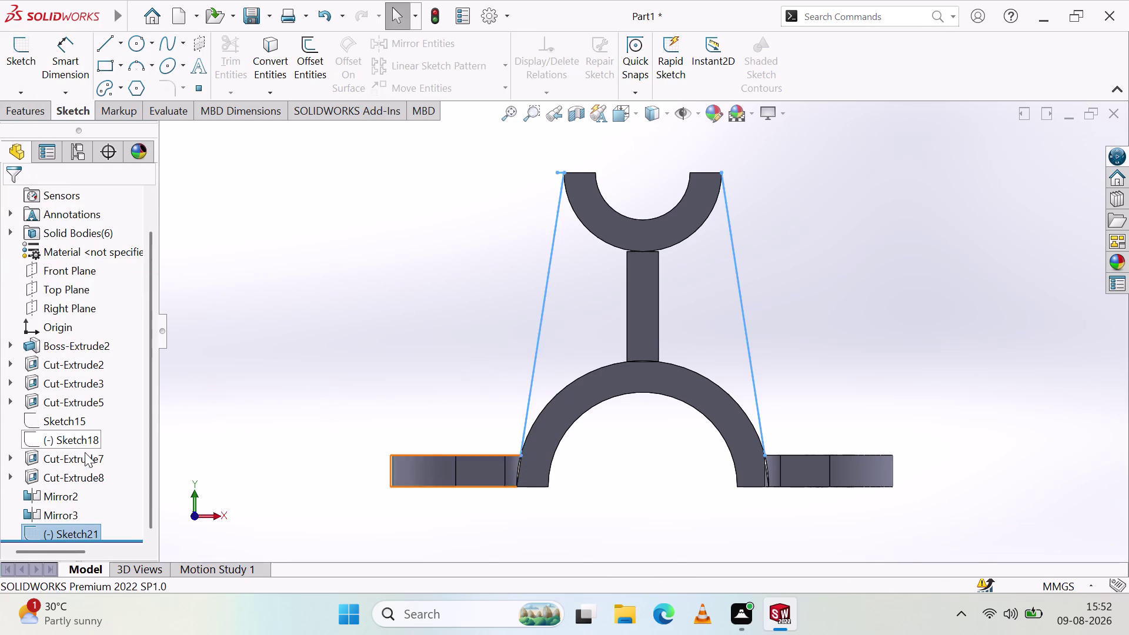
Try Extruded Boss/Base on the new sketch and cancel it.
scroll(down, 3)
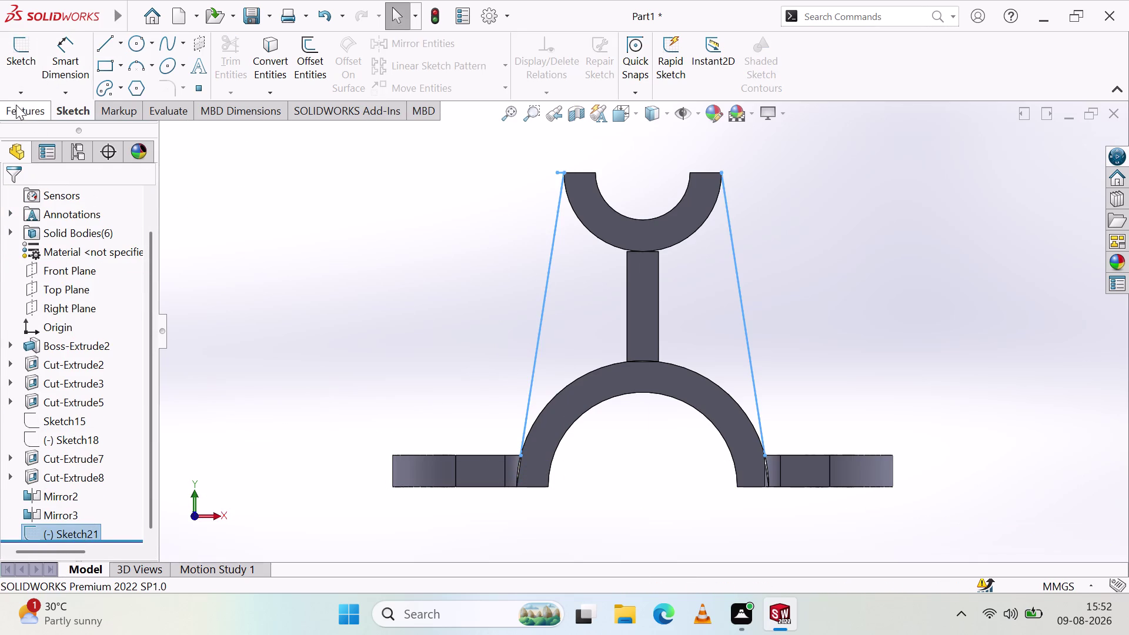
click(17, 108)
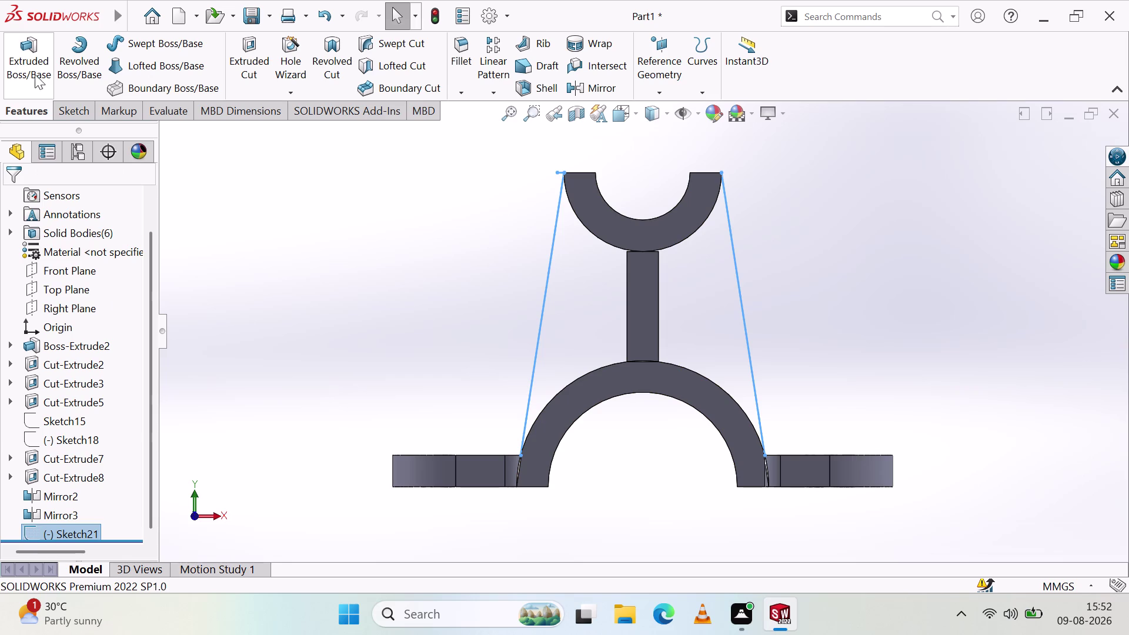
click(33, 69)
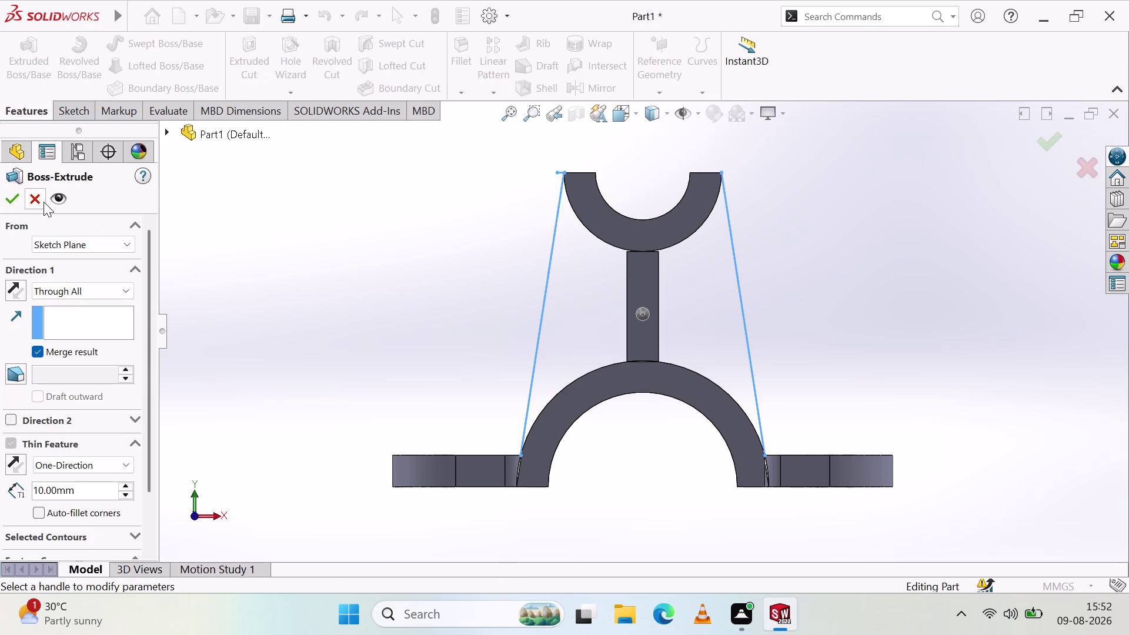
click(613, 312)
click(538, 326)
click(35, 199)
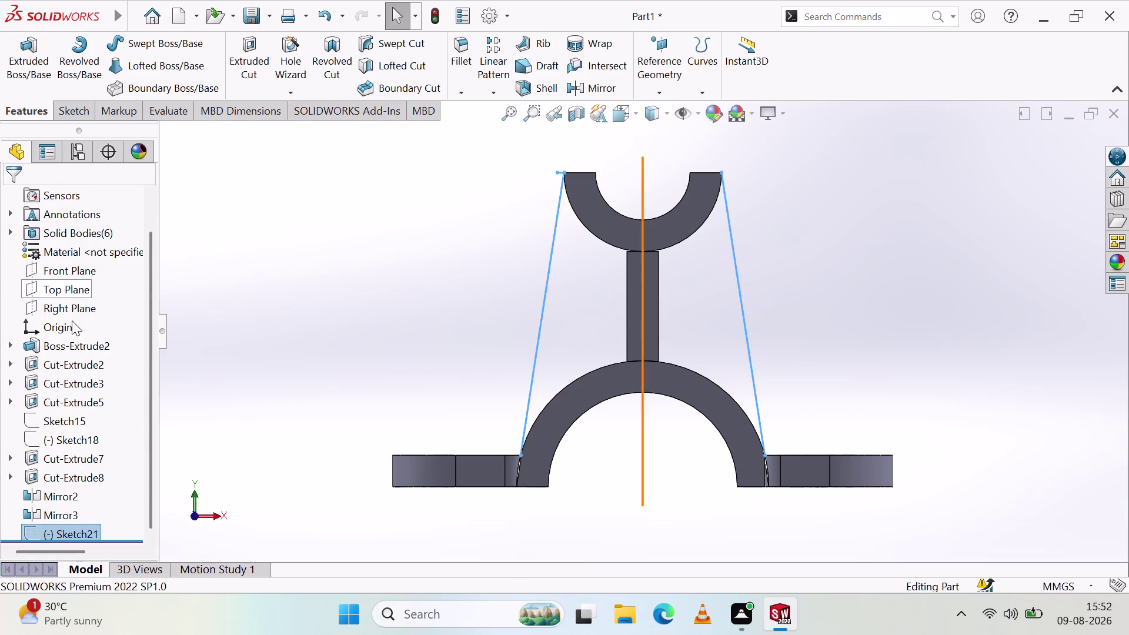
Start a thin Through All boss extrude from Sketch21's right slanted line.
scroll(down, 3)
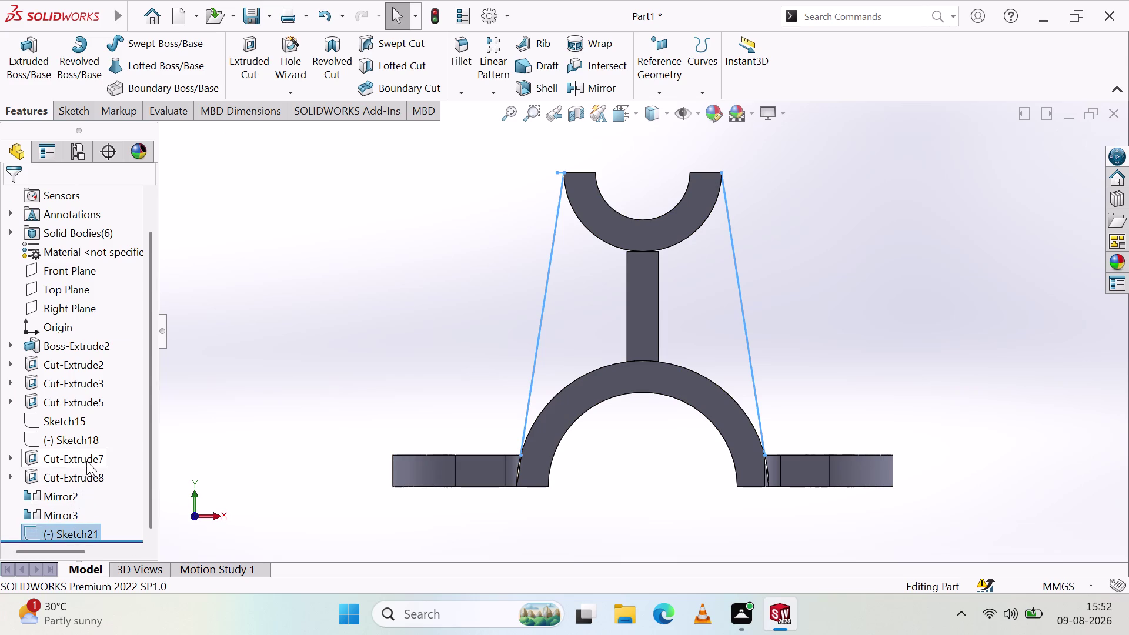
click(537, 330)
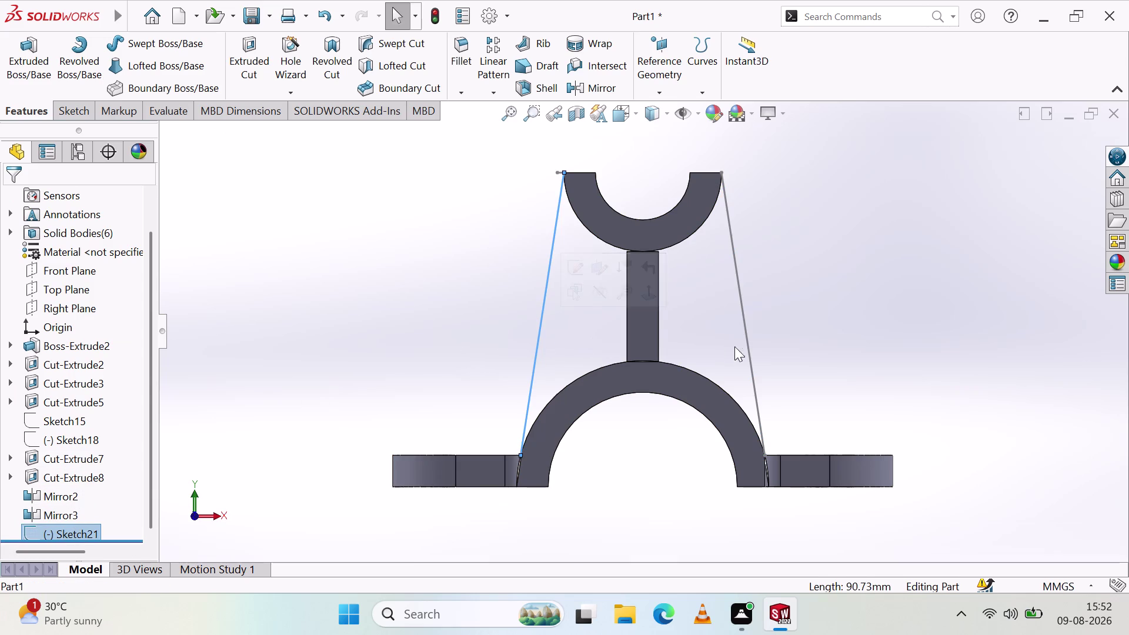
click(748, 340)
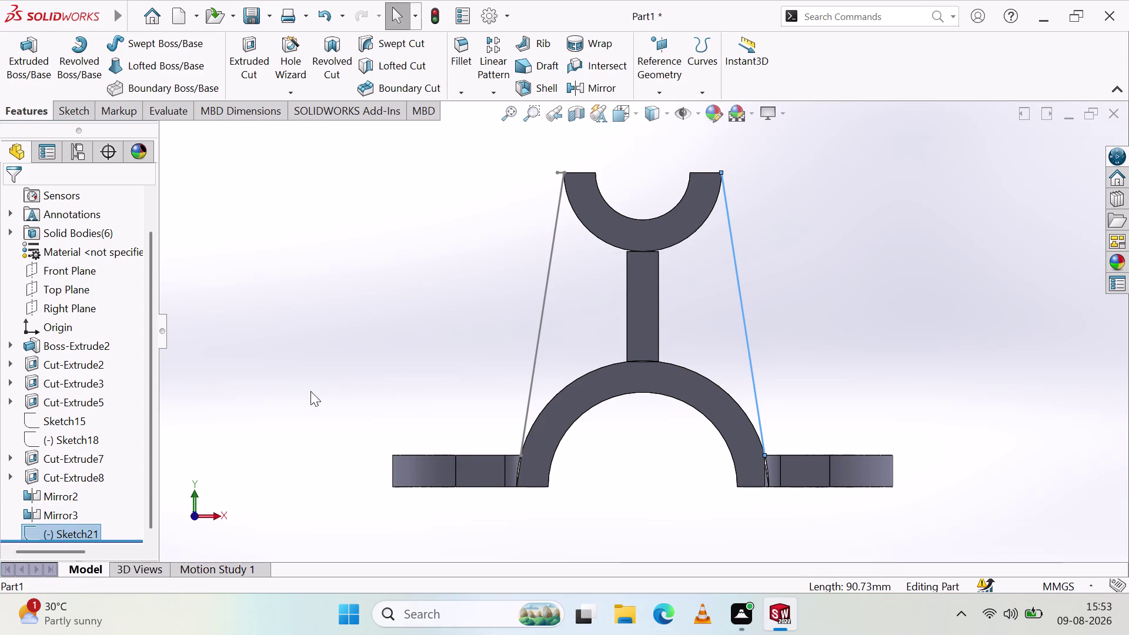
click(34, 79)
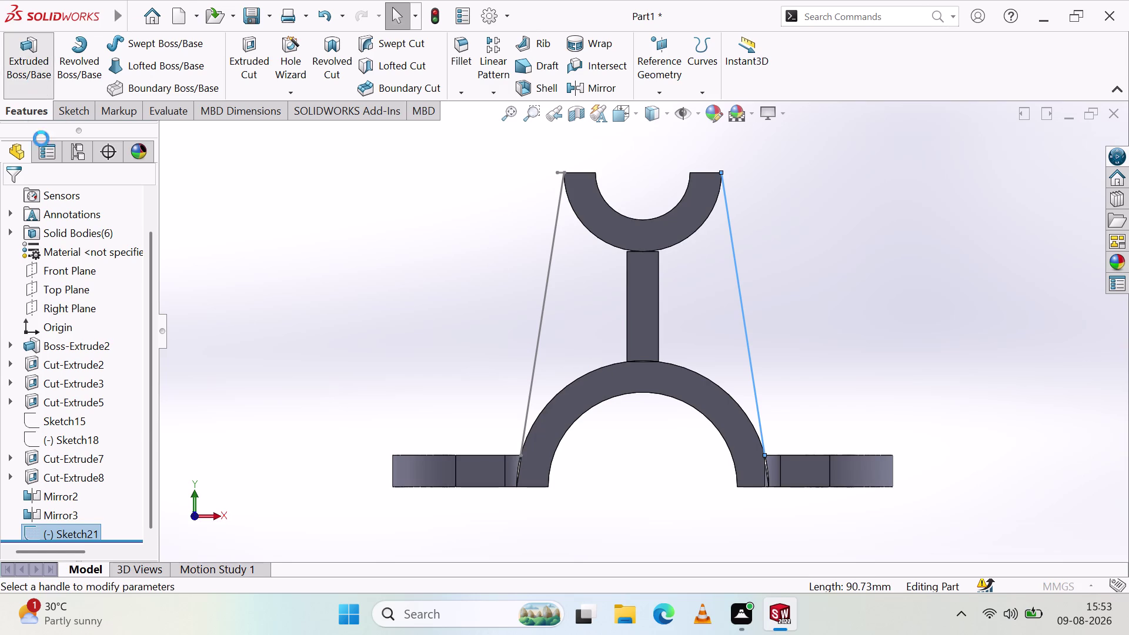
click(543, 308)
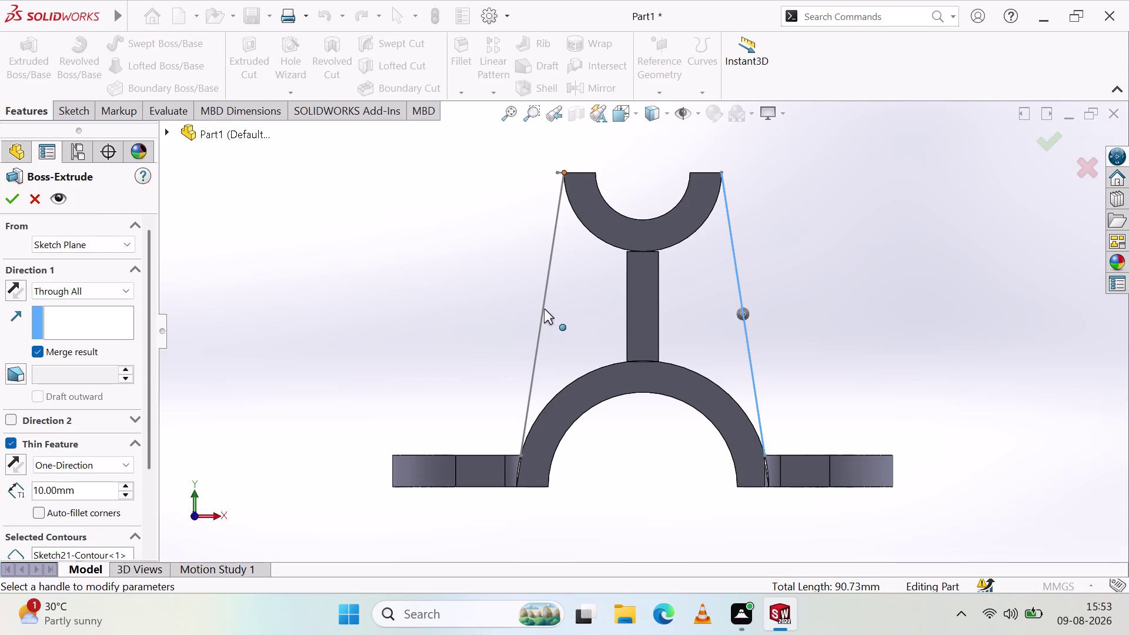
Use the right line as the profile and set the end condition to Blind.
click(743, 312)
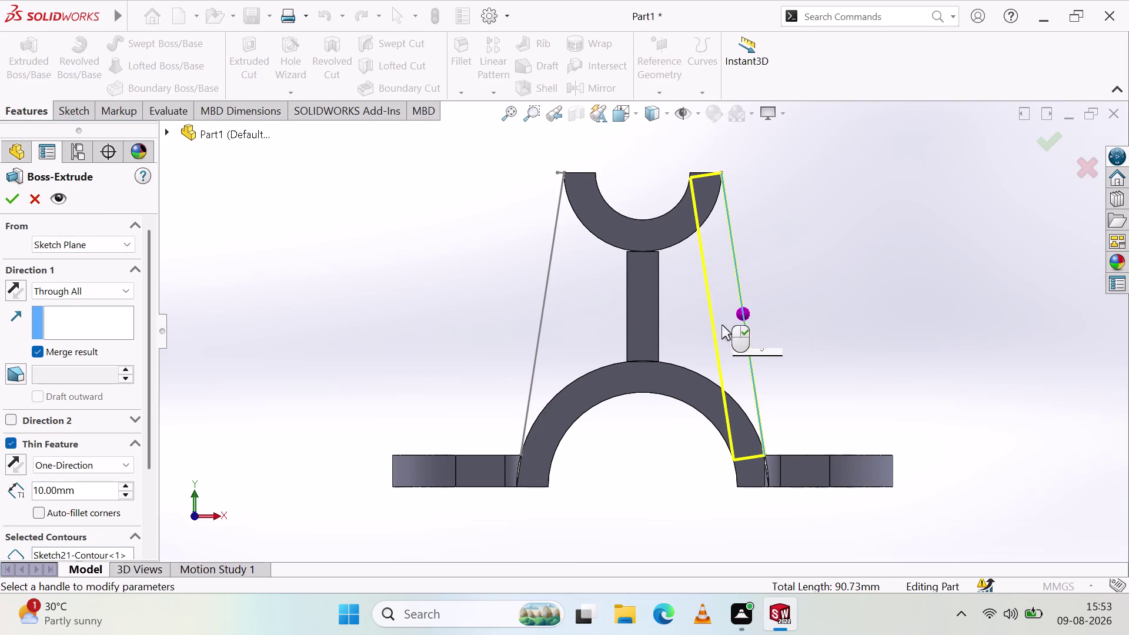
middle_drag(718, 294, 660, 321)
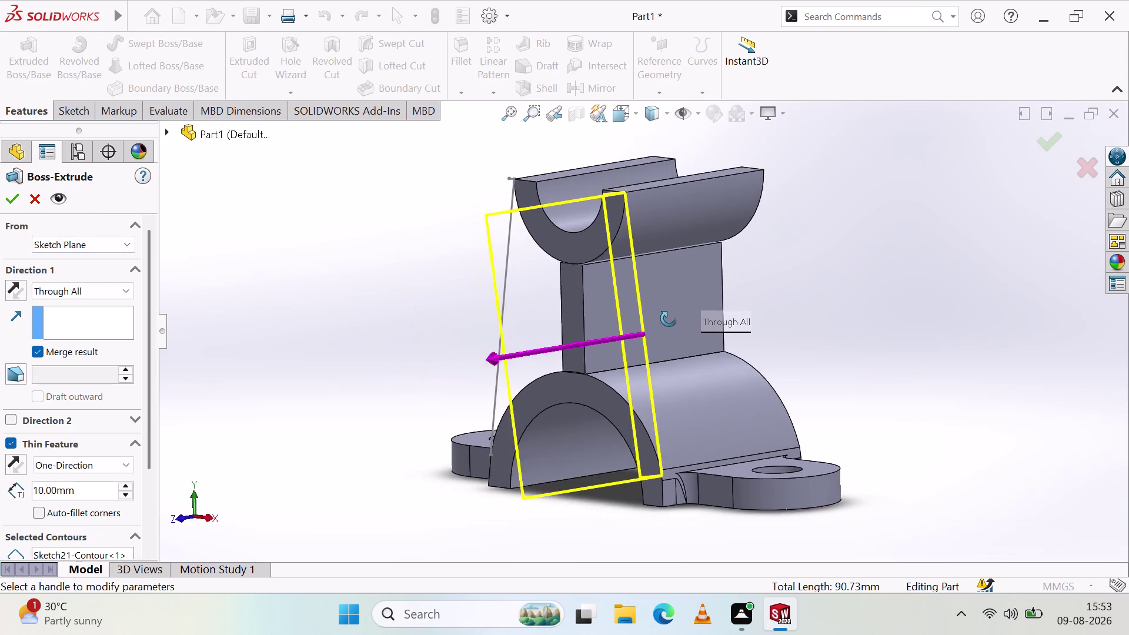
middle_drag(660, 321, 673, 318)
drag(772, 278, 799, 264)
middle_drag(637, 363, 695, 354)
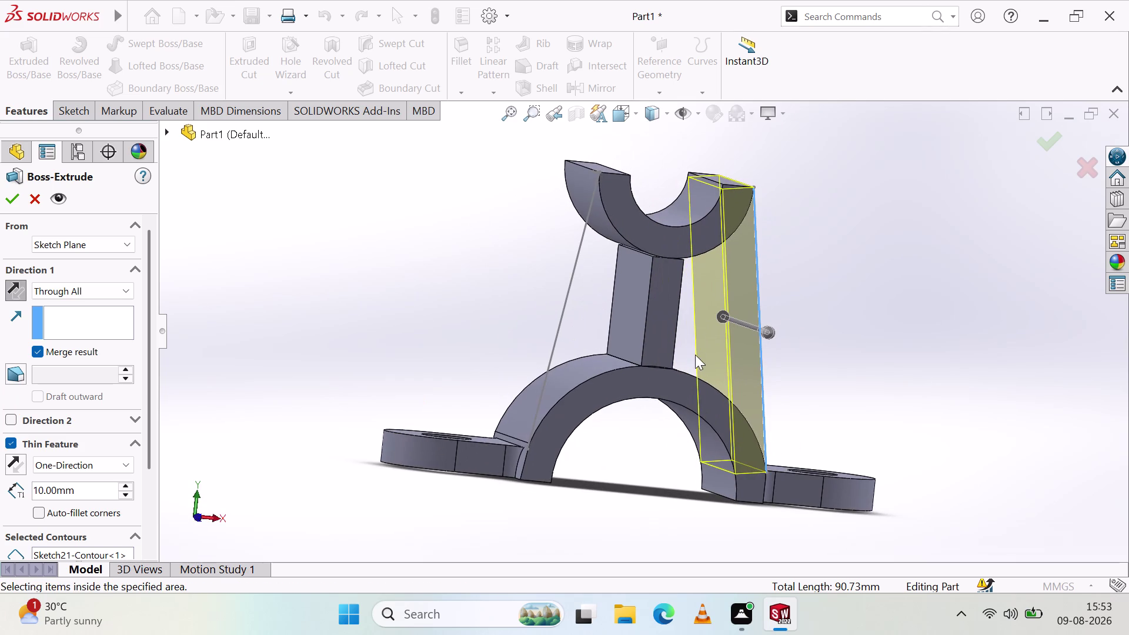
click(112, 293)
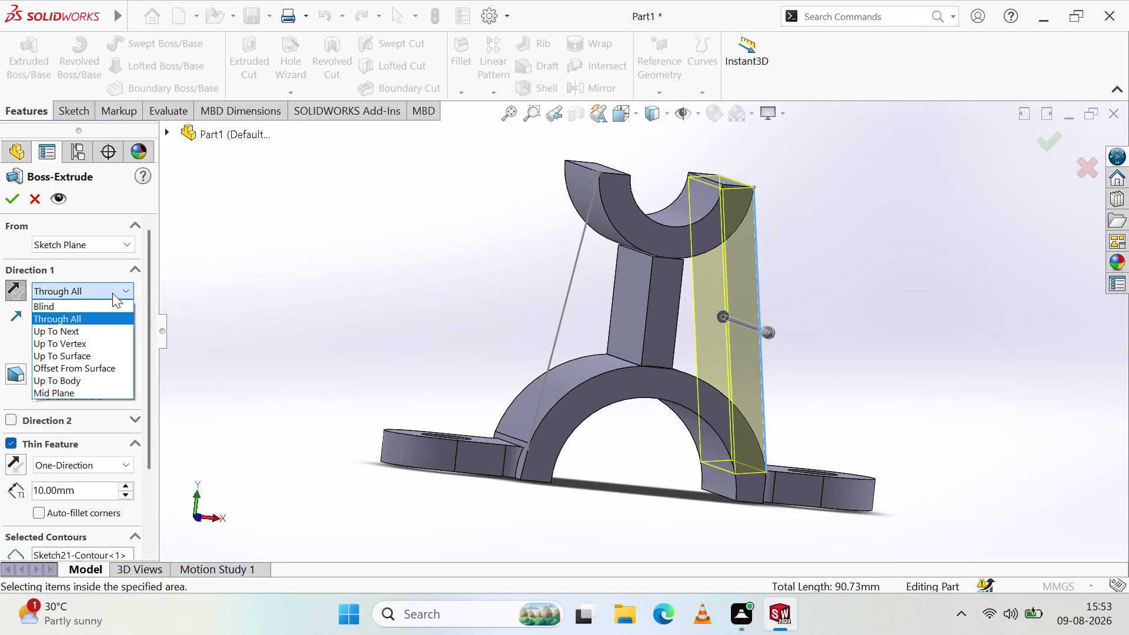
click(91, 308)
middle_drag(366, 280, 363, 280)
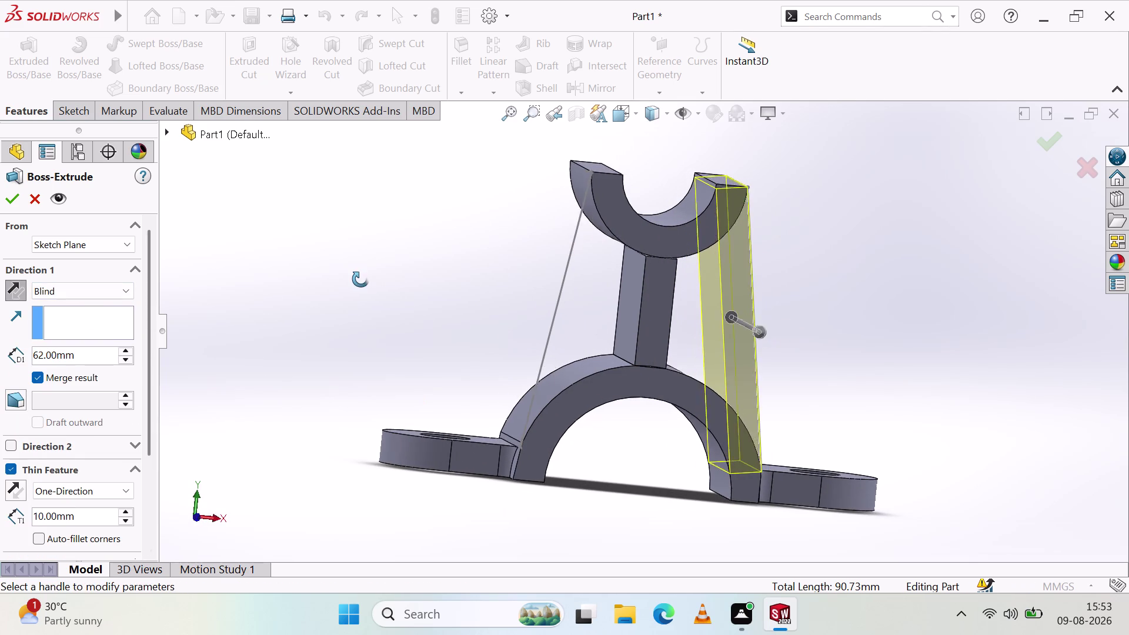
middle_drag(363, 279, 352, 276)
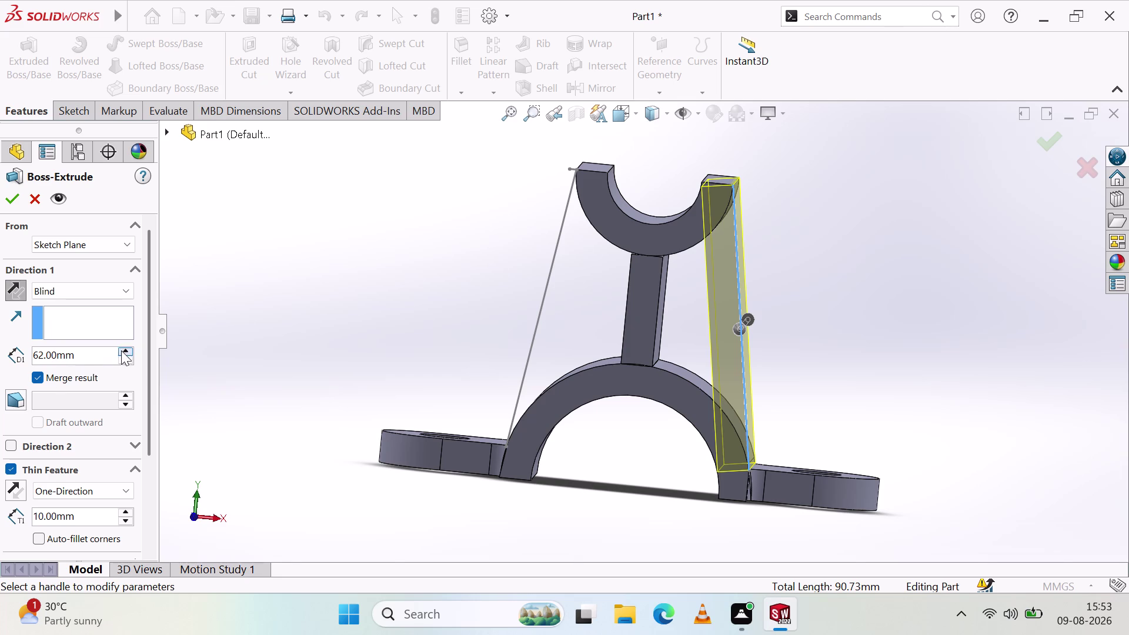
Set the extrusion depth to 60 mm.
click(126, 360)
double_click(127, 360)
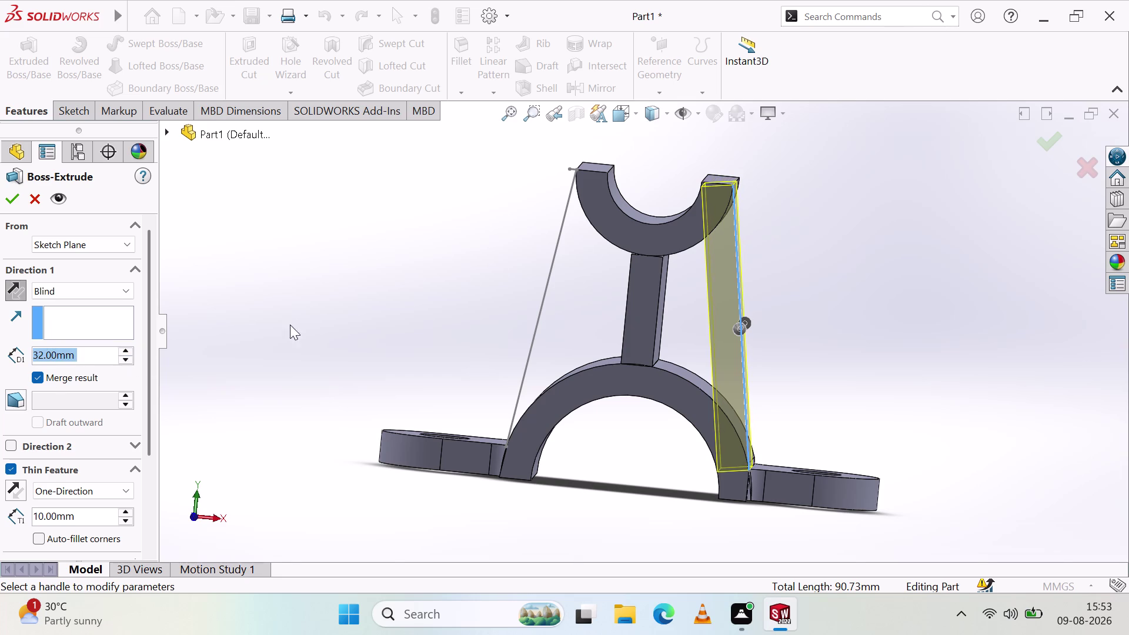
middle_drag(309, 312, 200, 304)
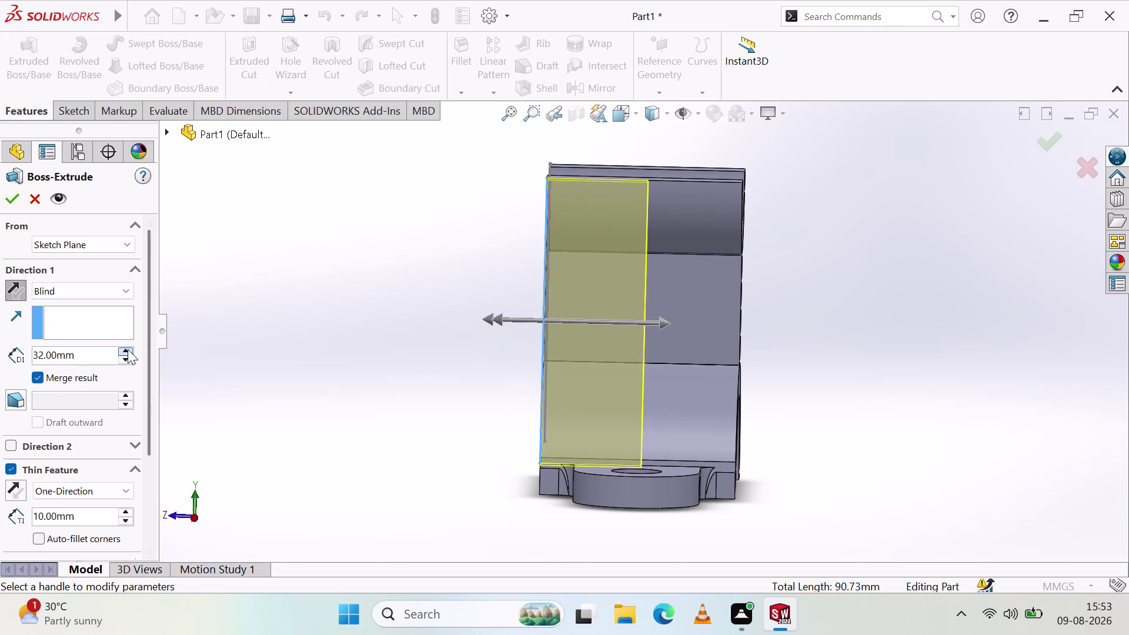
triple_click(128, 349)
click(128, 349)
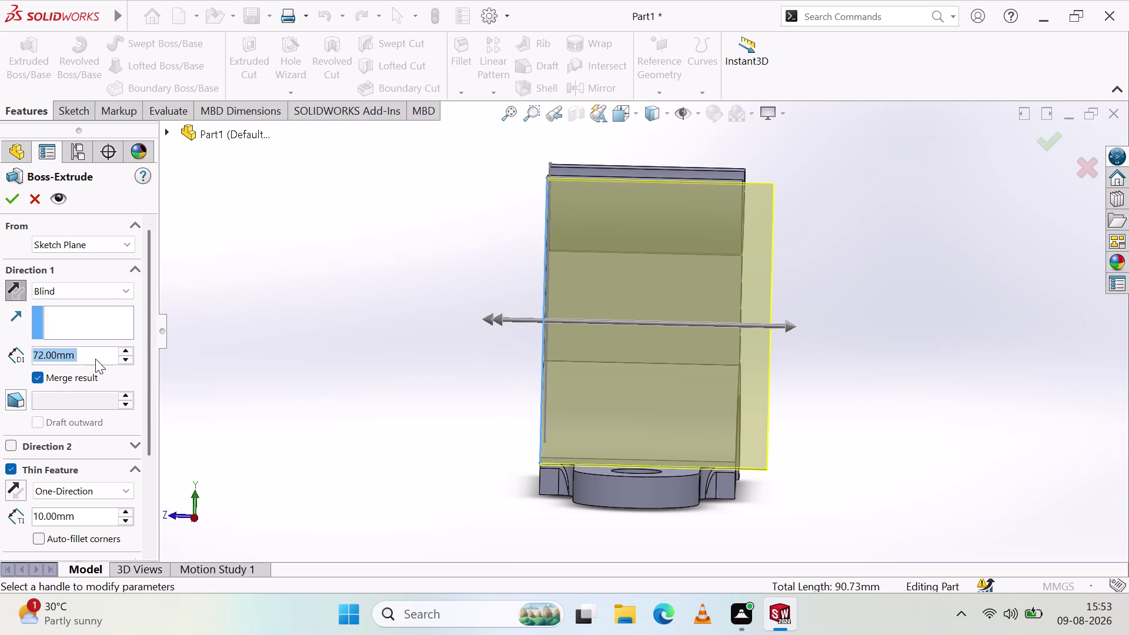
click(95, 358)
key(BackSpace)
key(BackSpace)
key(BackSpace)
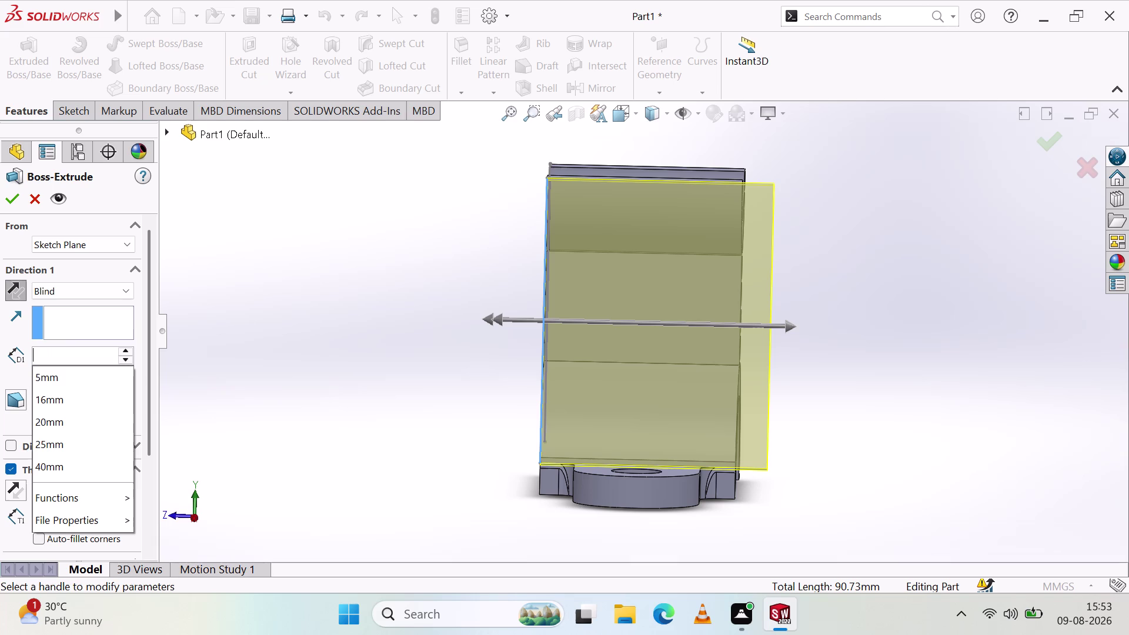
text(60)
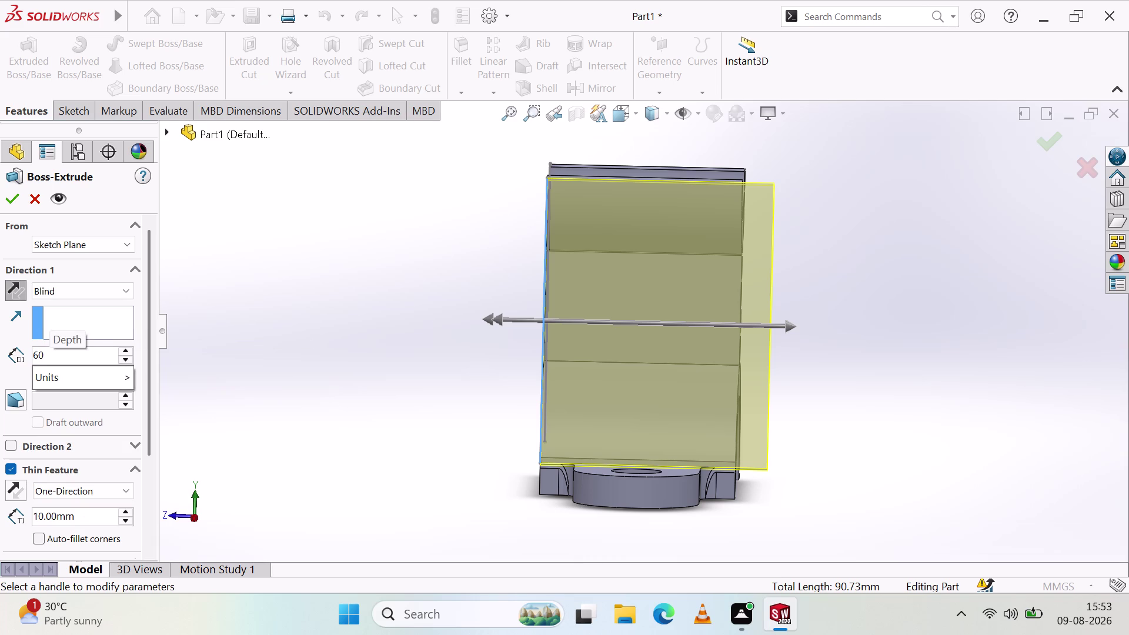
click(191, 356)
middle_drag(250, 355, 358, 335)
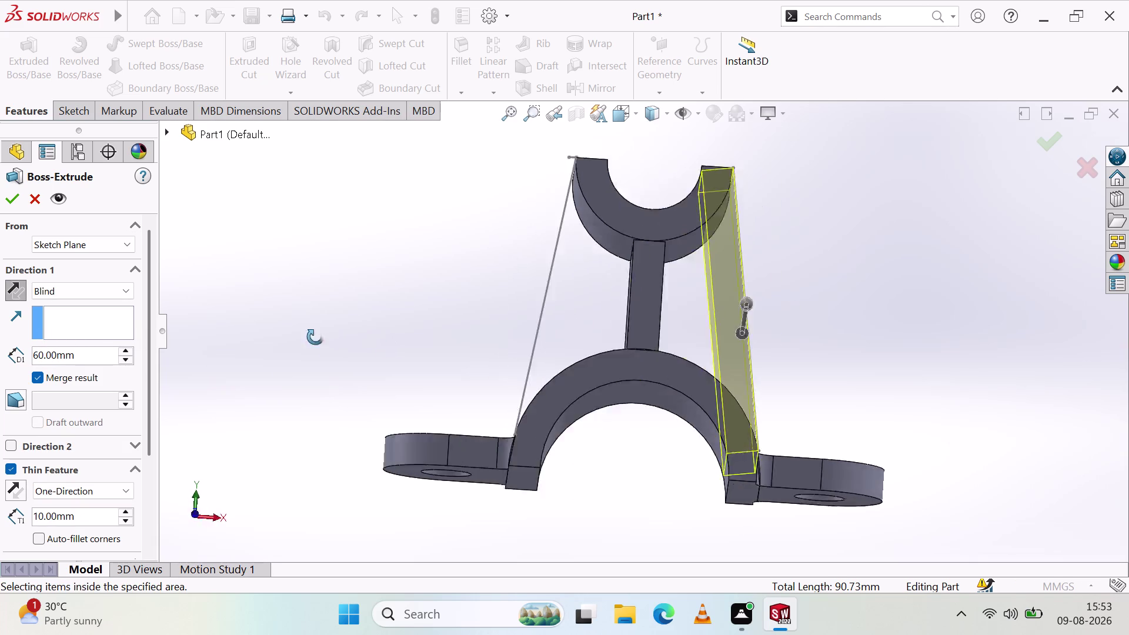
middle_drag(357, 335, 365, 325)
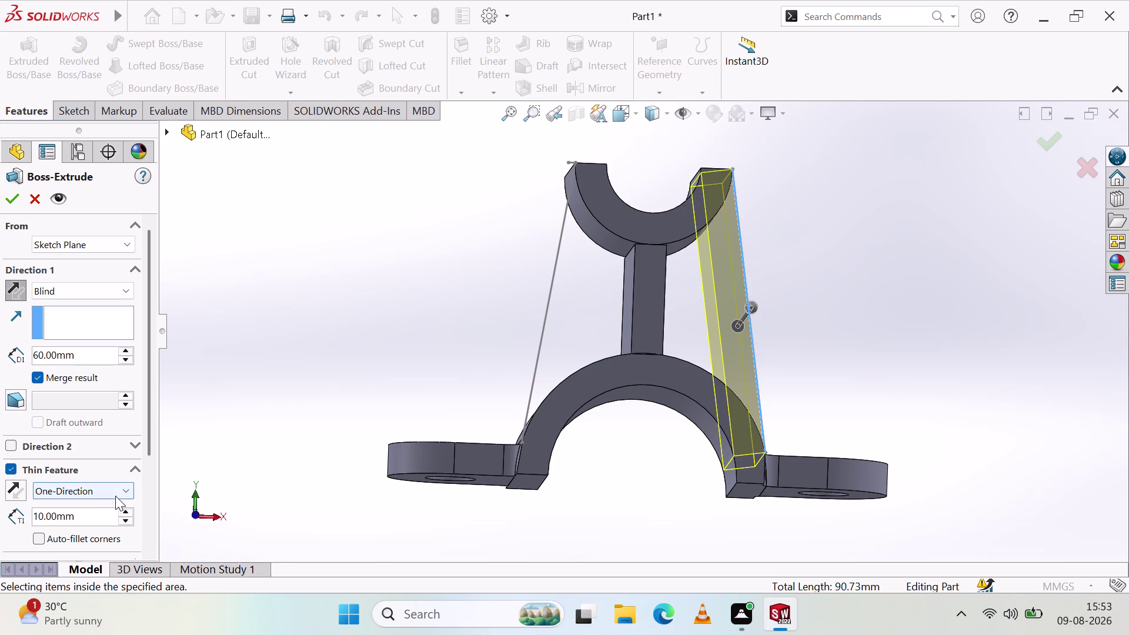
Make the thin feature Mid-Plane.
click(119, 488)
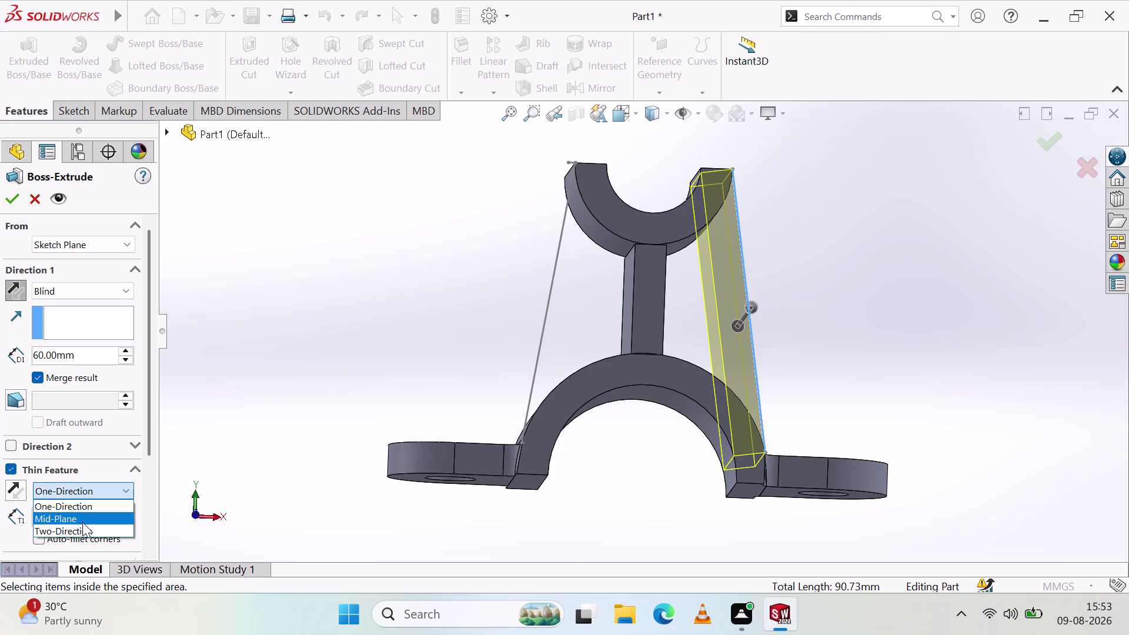
click(81, 517)
middle_drag(372, 333, 251, 357)
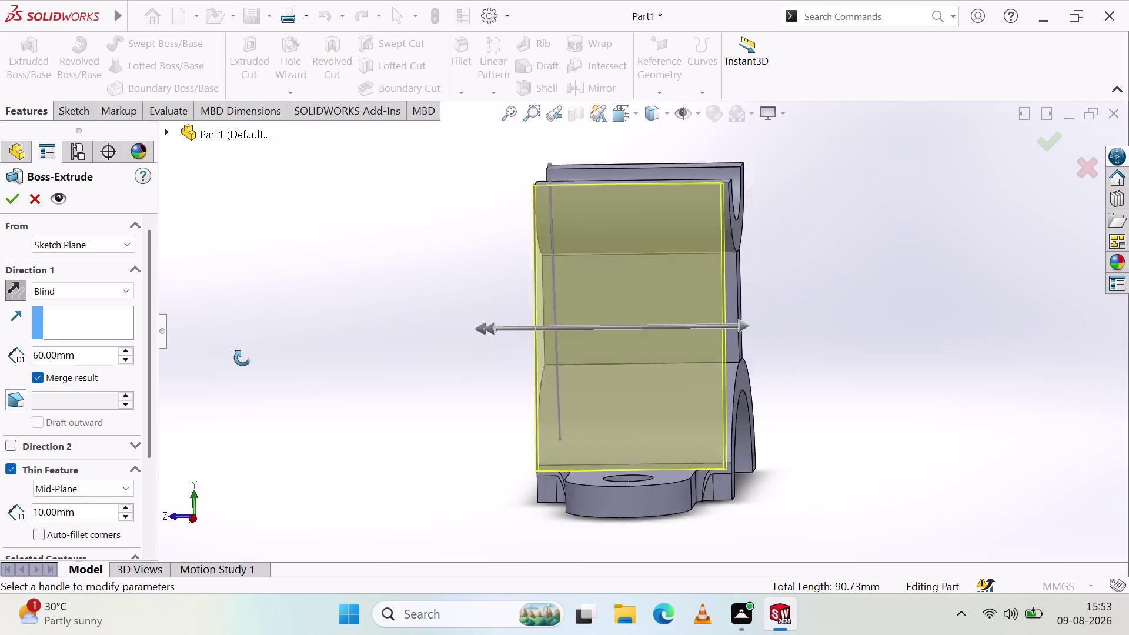
middle_drag(251, 356, 336, 379)
scroll(up, 3)
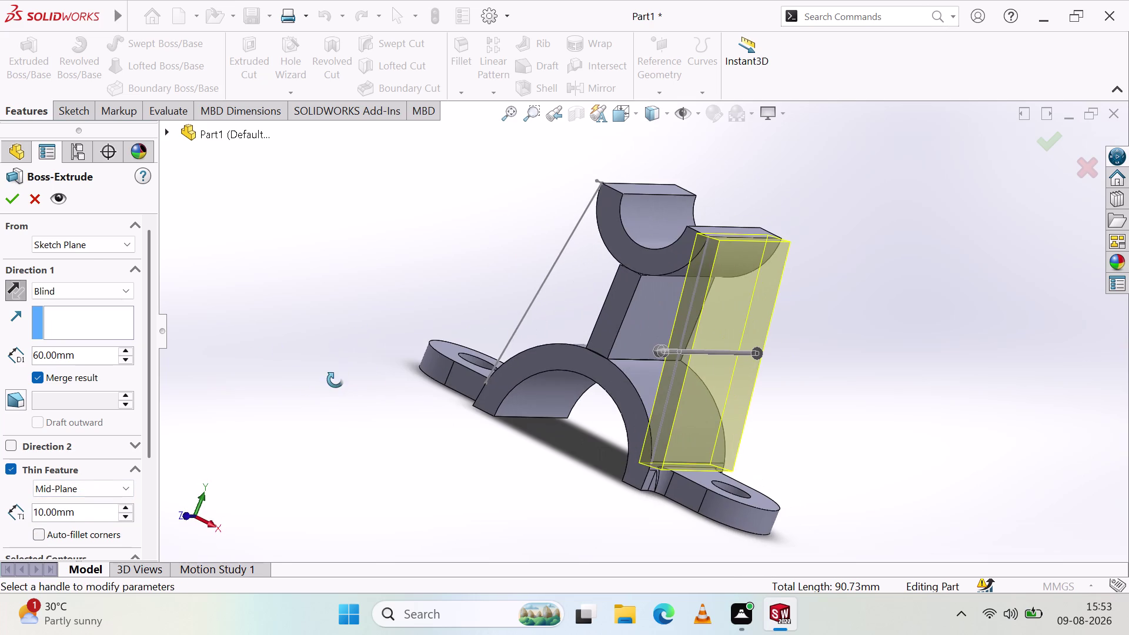
middle_drag(335, 379, 335, 380)
Set the start condition to Offset, view from the front, then cancel the extrude.
click(67, 242)
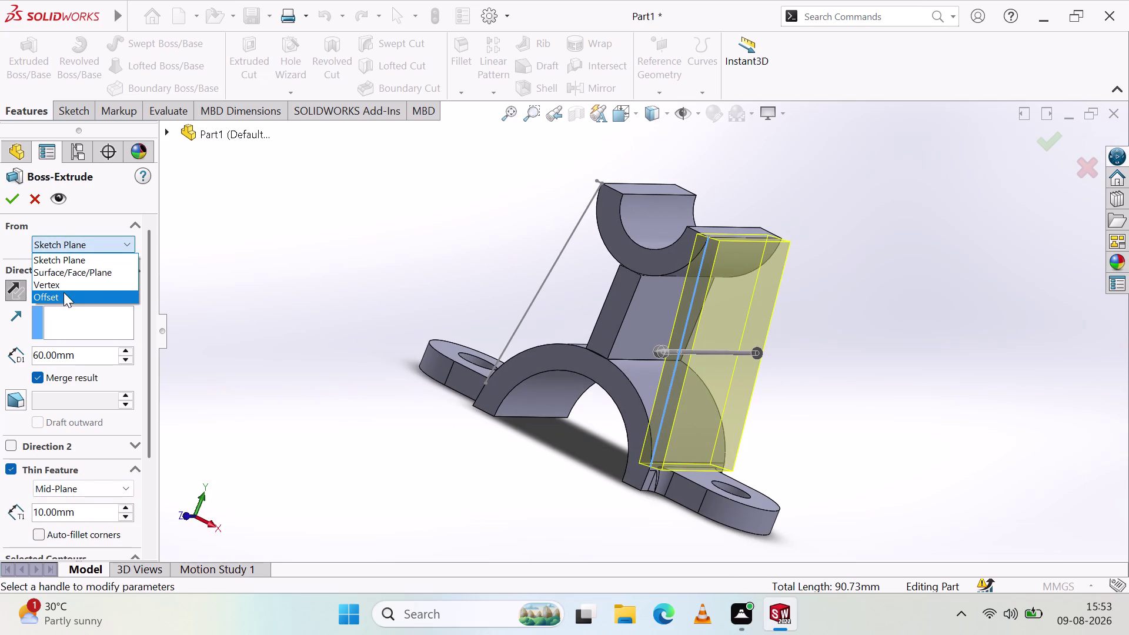
click(64, 293)
middle_drag(259, 288, 320, 296)
scroll(up, 3)
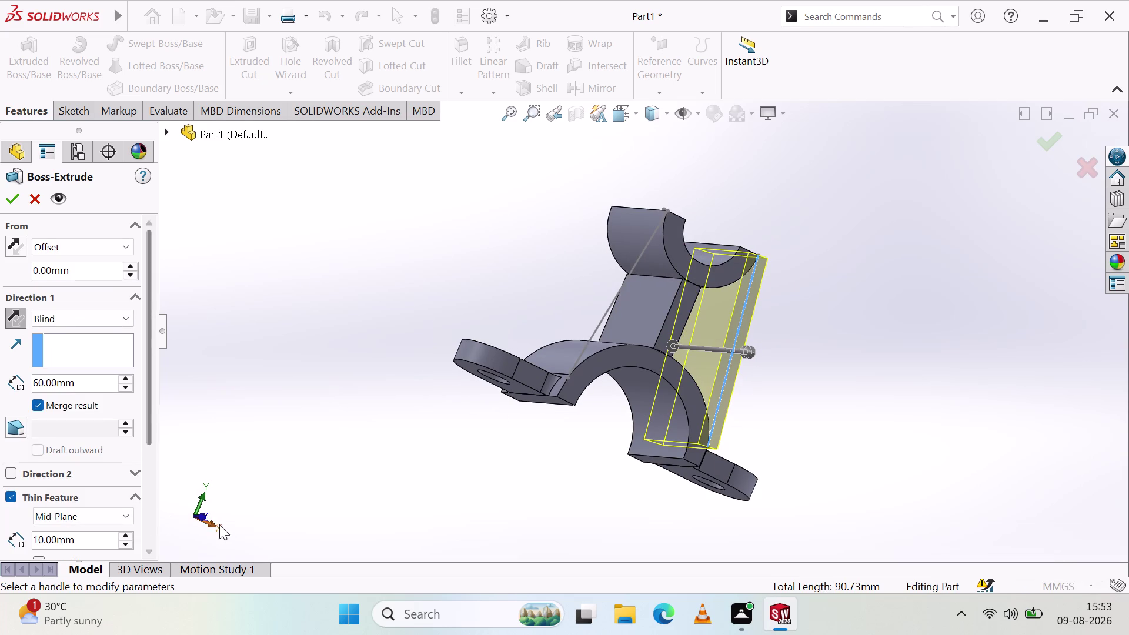
click(211, 524)
click(170, 514)
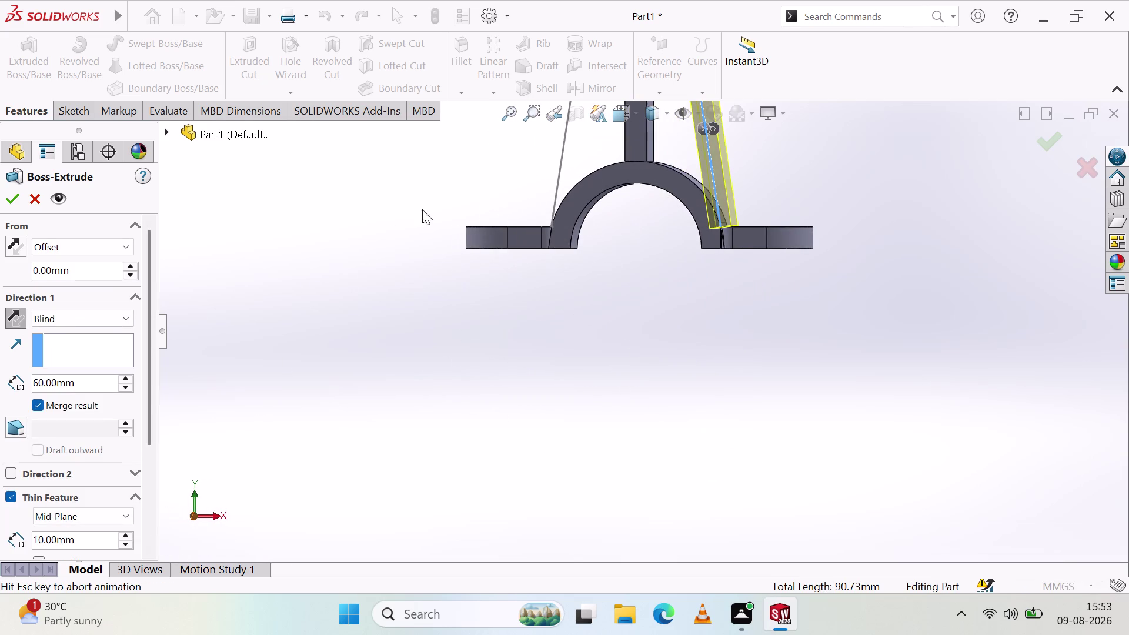
scroll(down, 3)
scroll(up, 3)
scroll(down, 3)
scroll(up, 3)
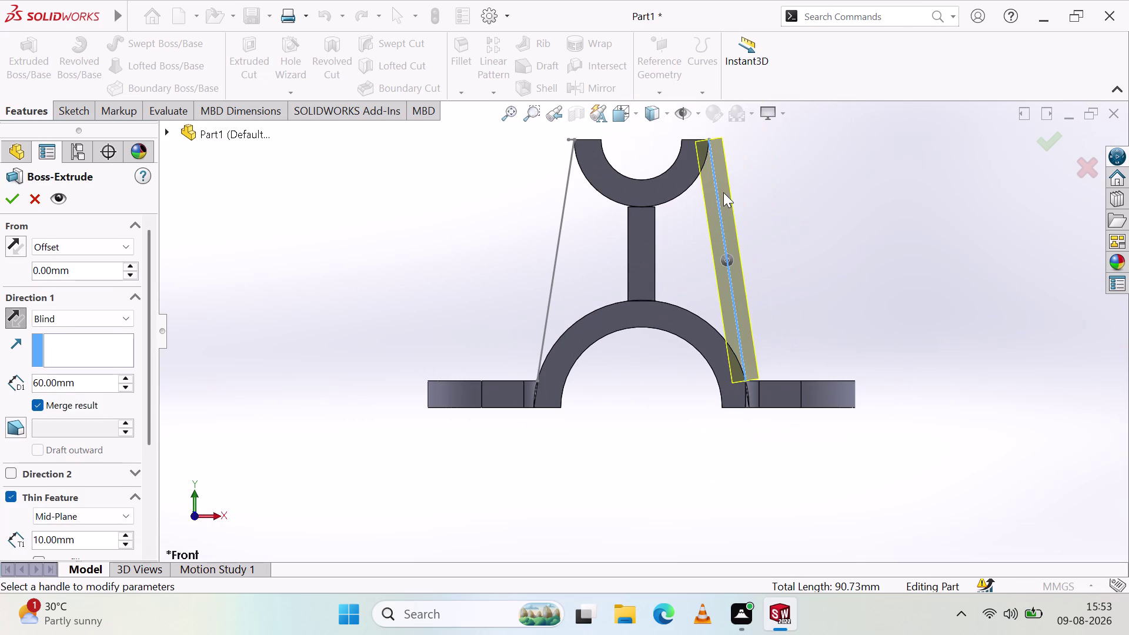
key(Escape)
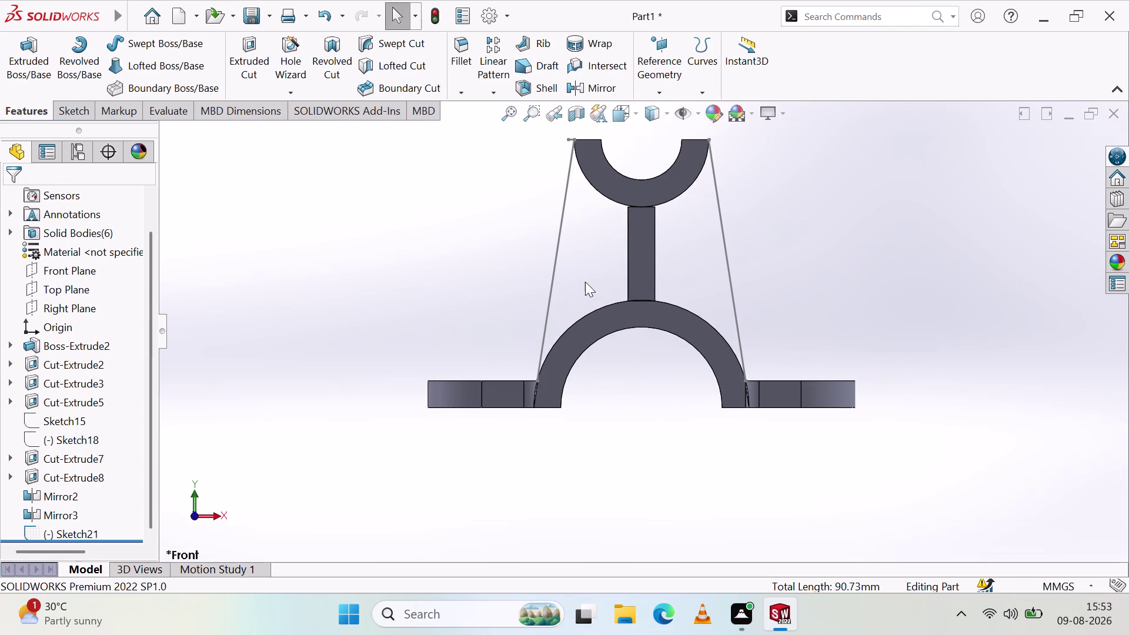
Delete Sketch21 with its slanted lines.
scroll(up, 3)
scroll(down, 3)
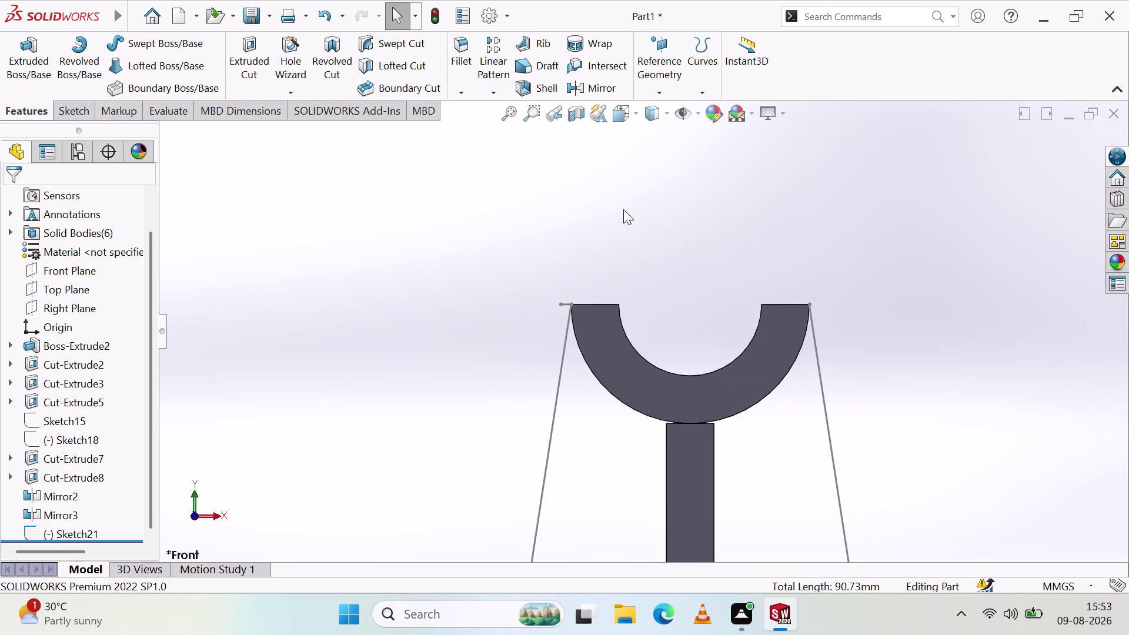
middle_drag(634, 377, 742, 447)
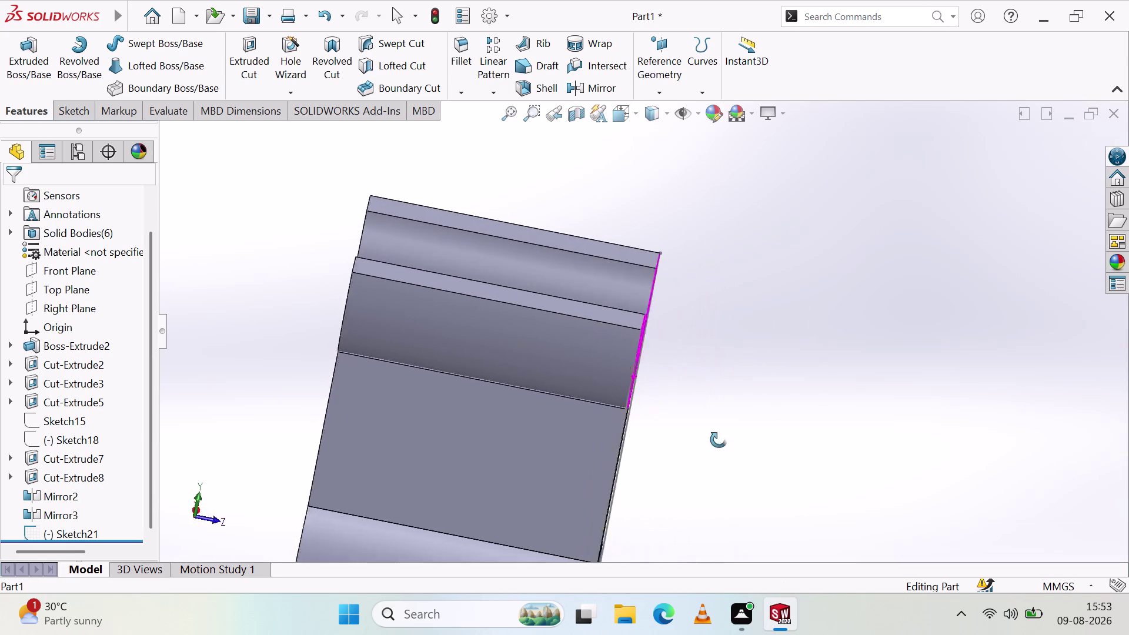
middle_drag(742, 447, 615, 365)
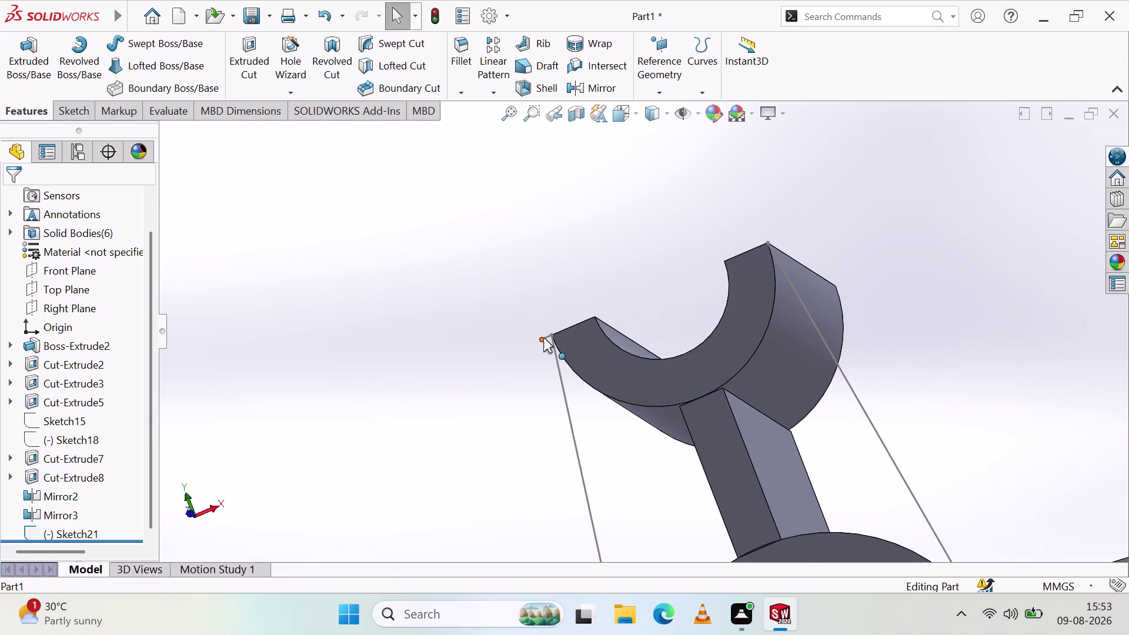
click(546, 335)
key(Delete)
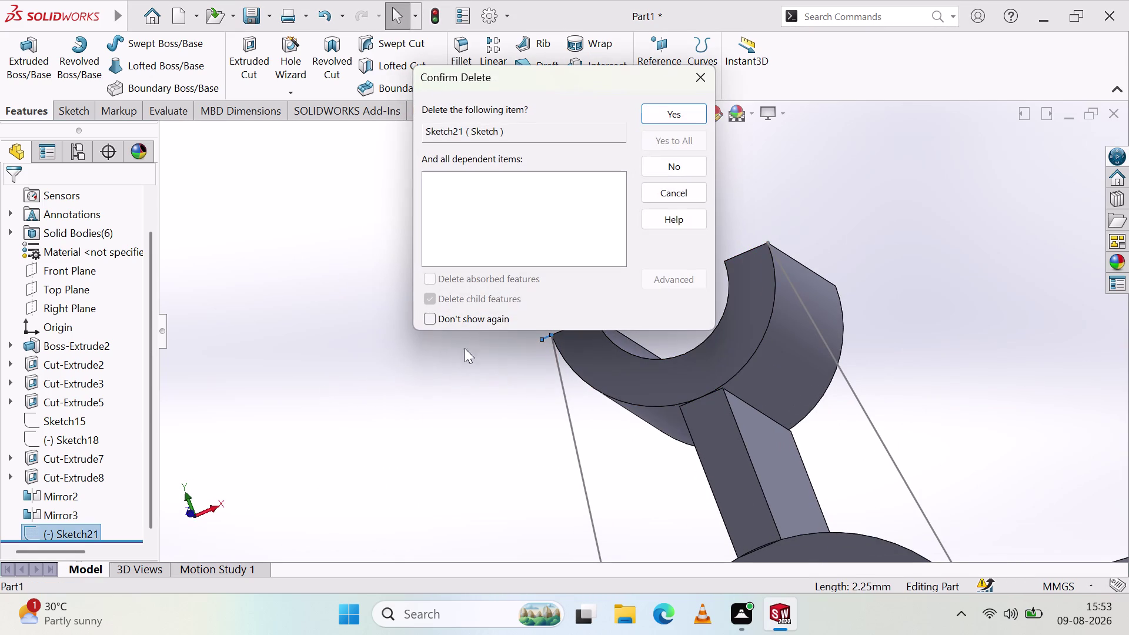
click(651, 113)
Check the Right and Front views and bring up the sketch tools.
scroll(up, 3)
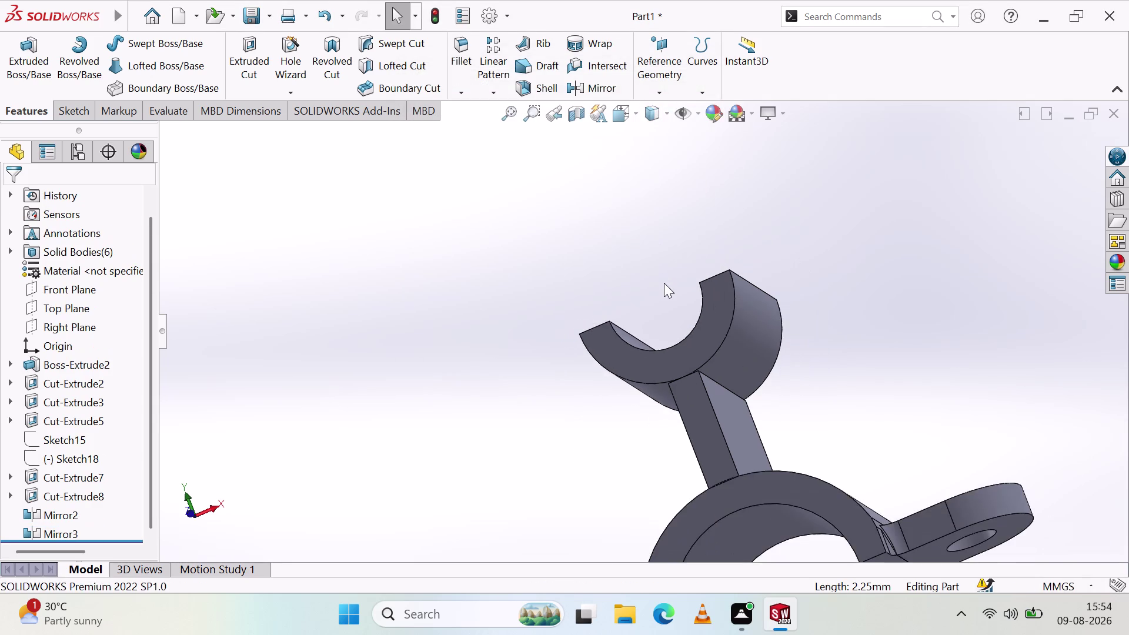
scroll(down, 3)
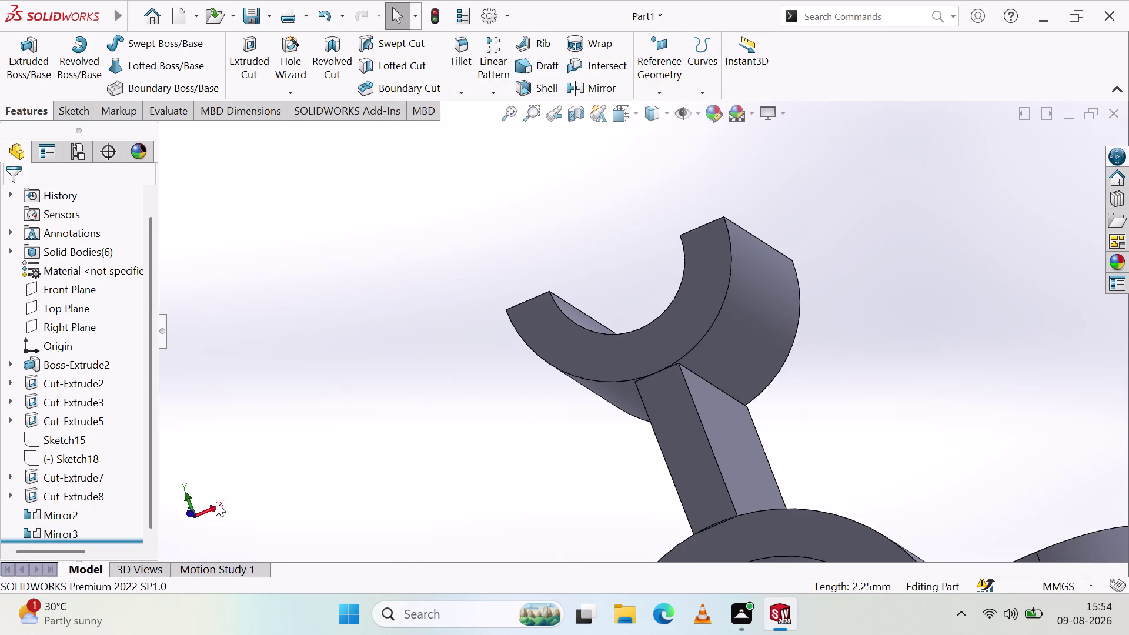
click(216, 503)
click(173, 513)
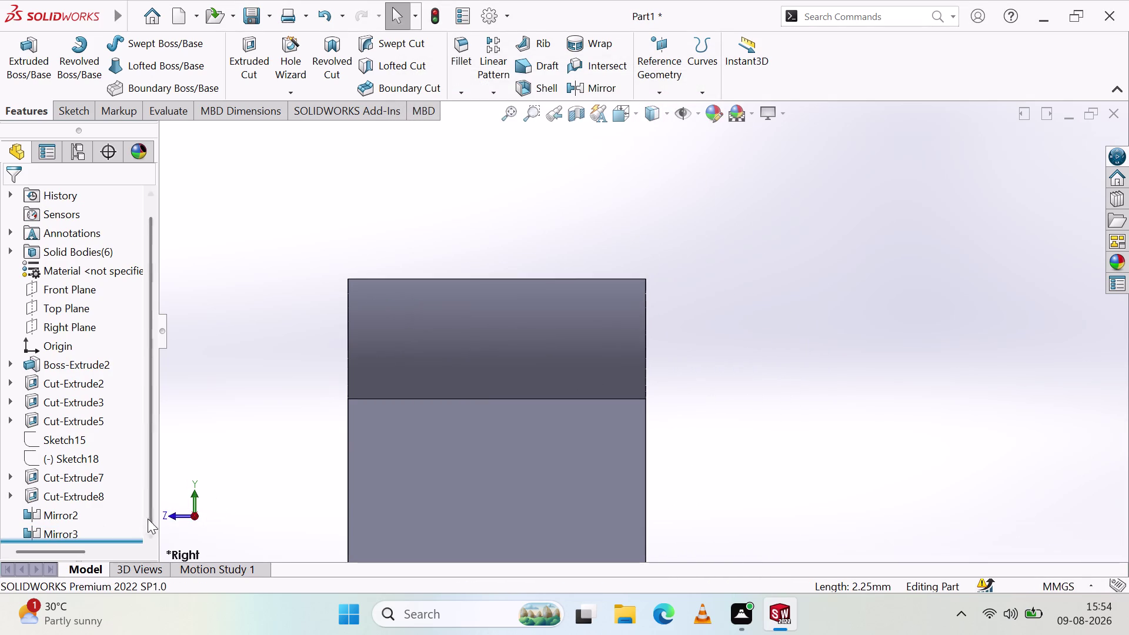
click(177, 515)
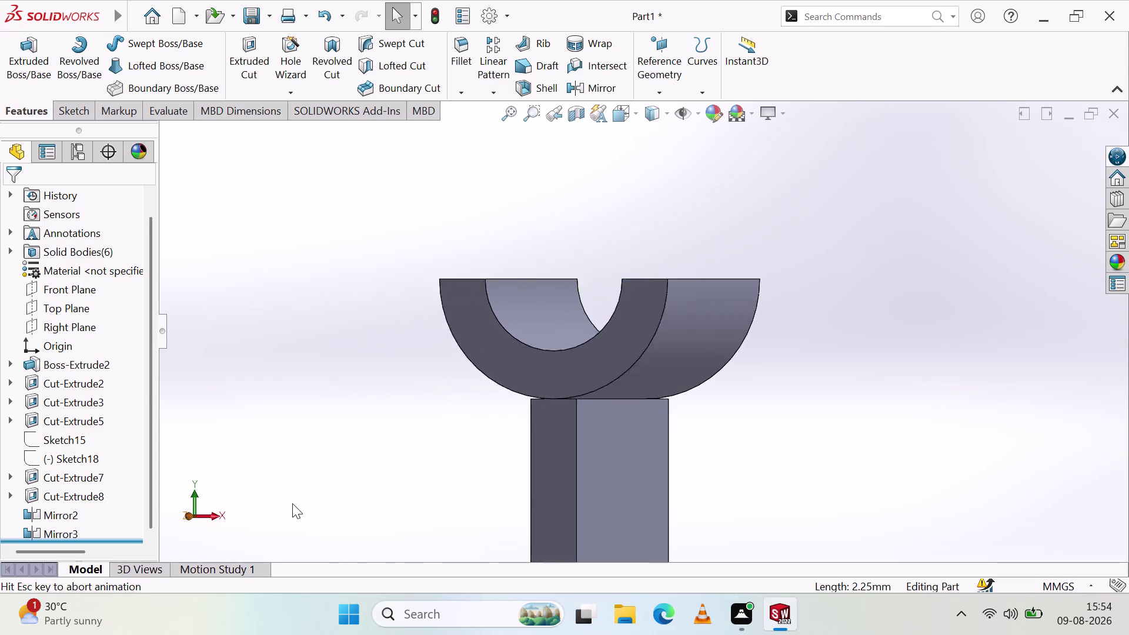
scroll(down, 3)
scroll(up, 3)
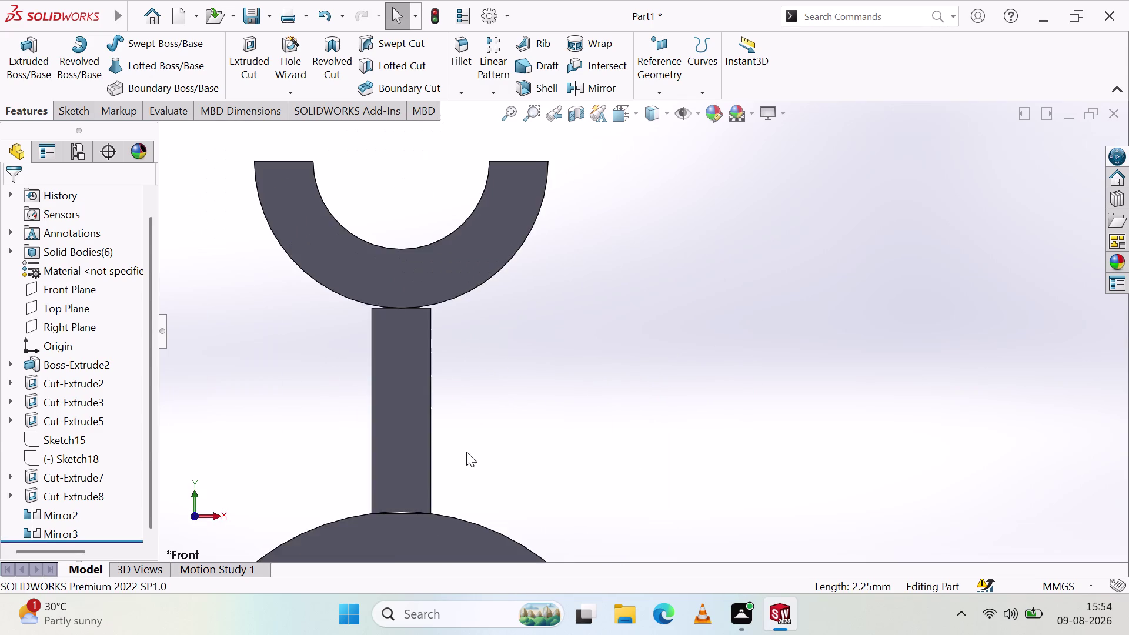
scroll(down, 3)
scroll(up, 3)
scroll(up, 3)
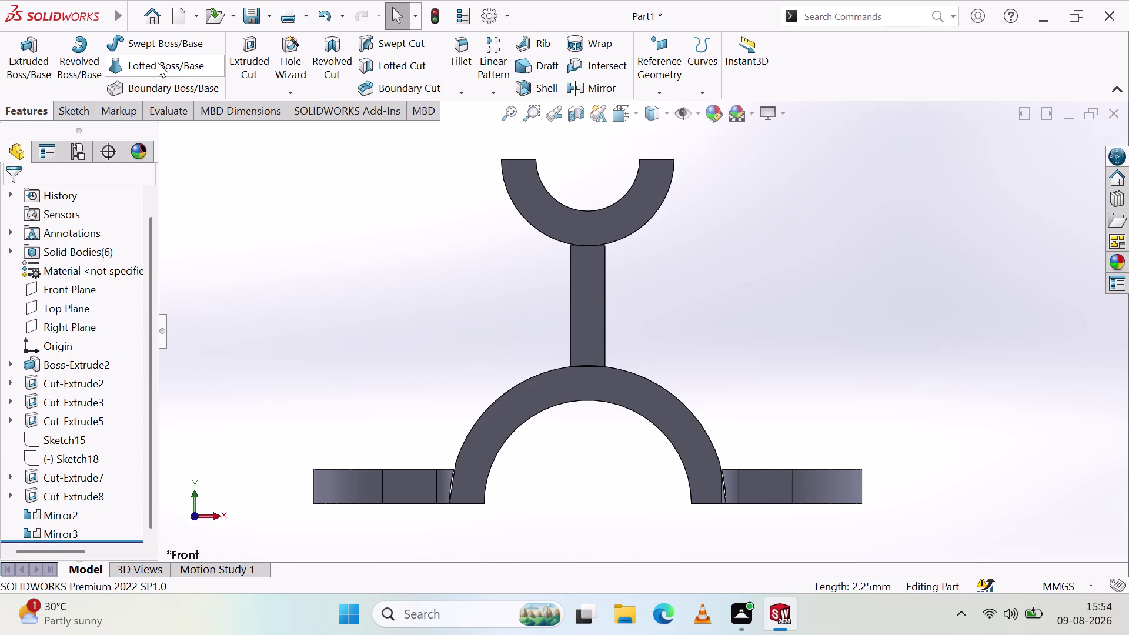
click(71, 119)
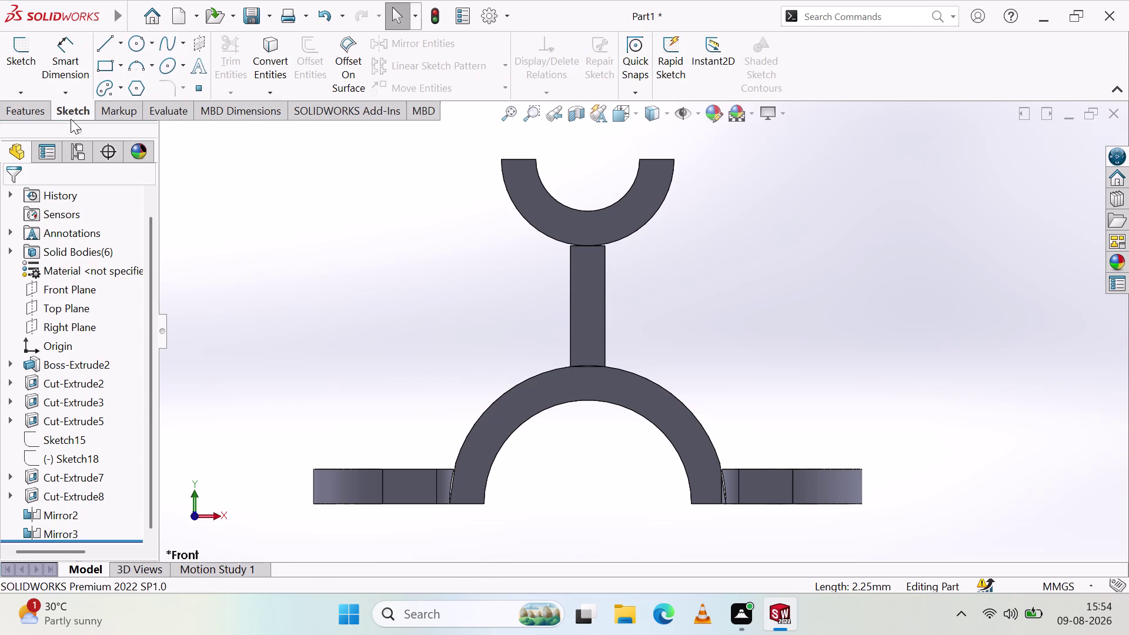
click(101, 61)
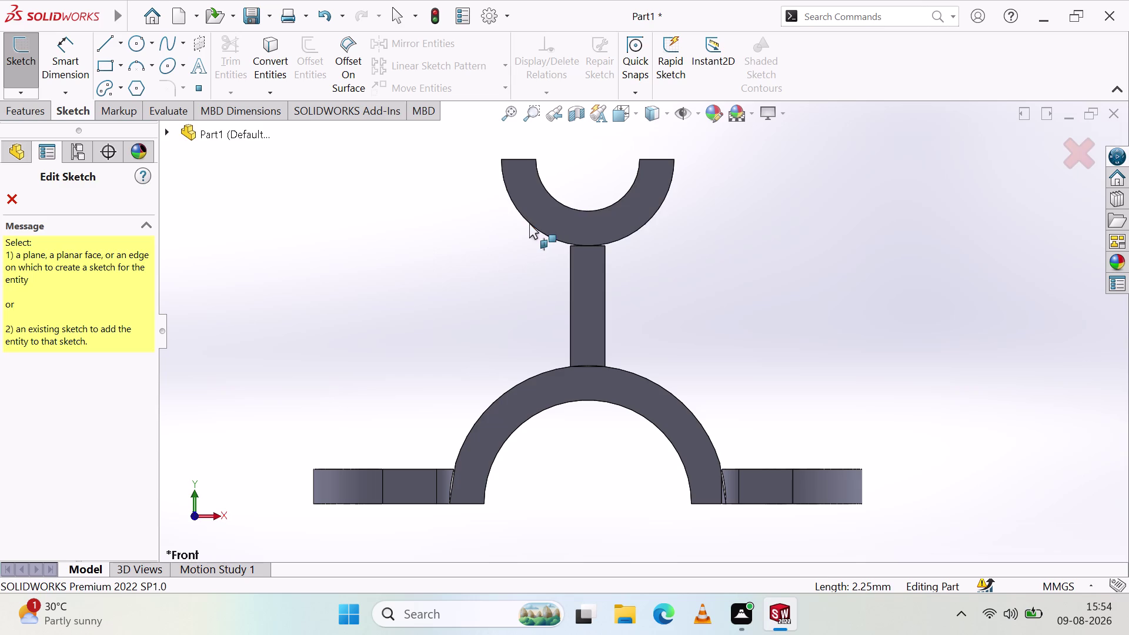
Draw a corner rectangle from the cradle's top-left corner to the base line on the right.
click(545, 211)
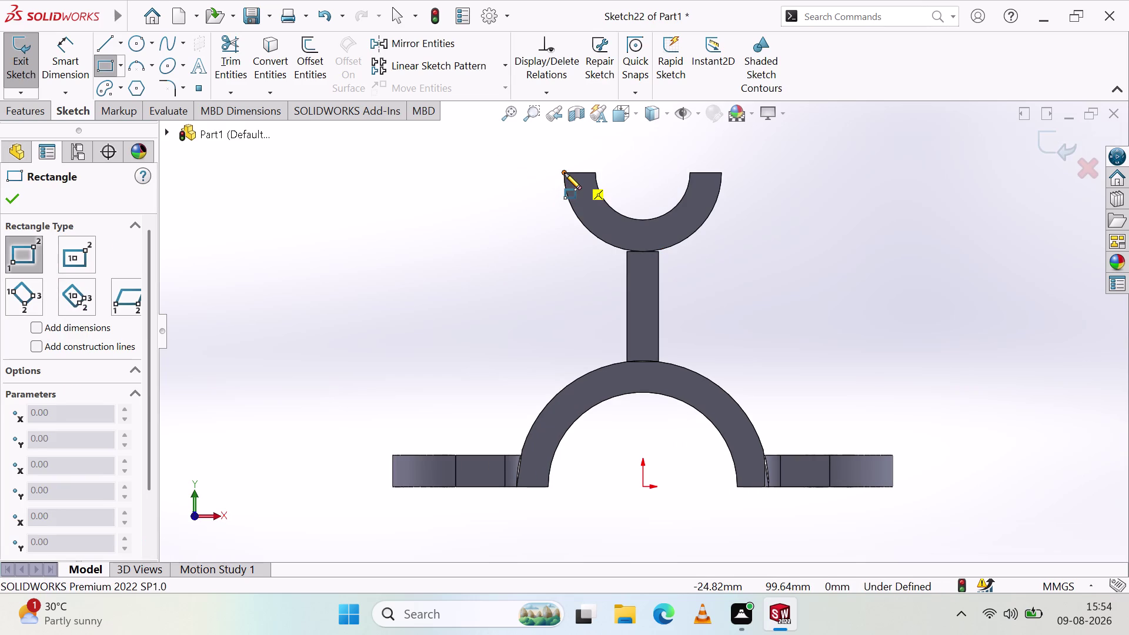
click(565, 173)
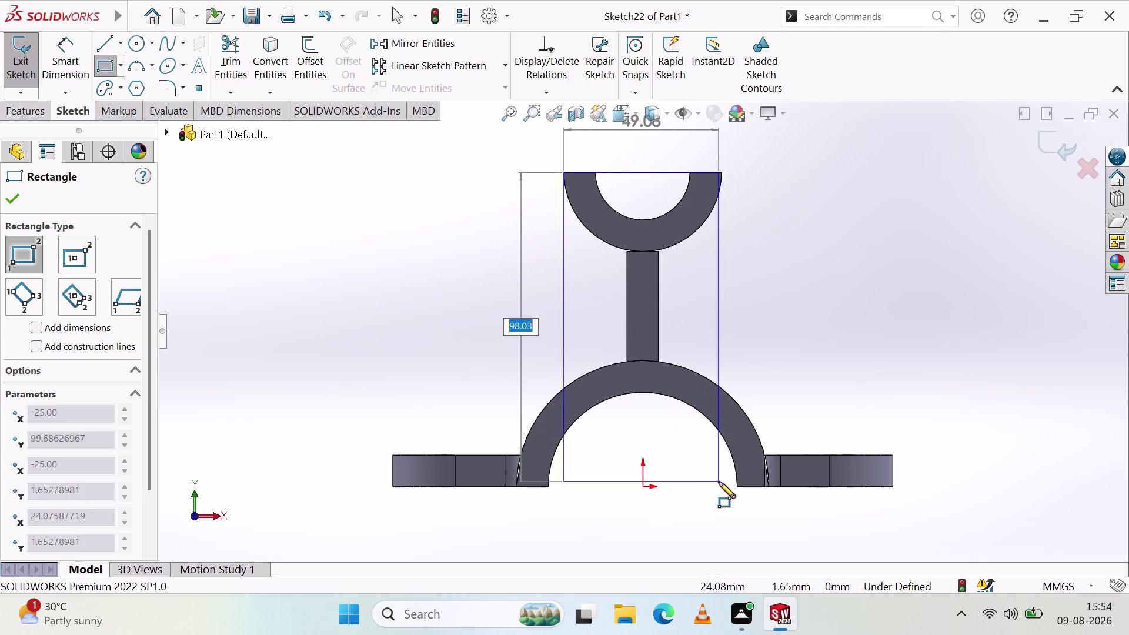
click(721, 481)
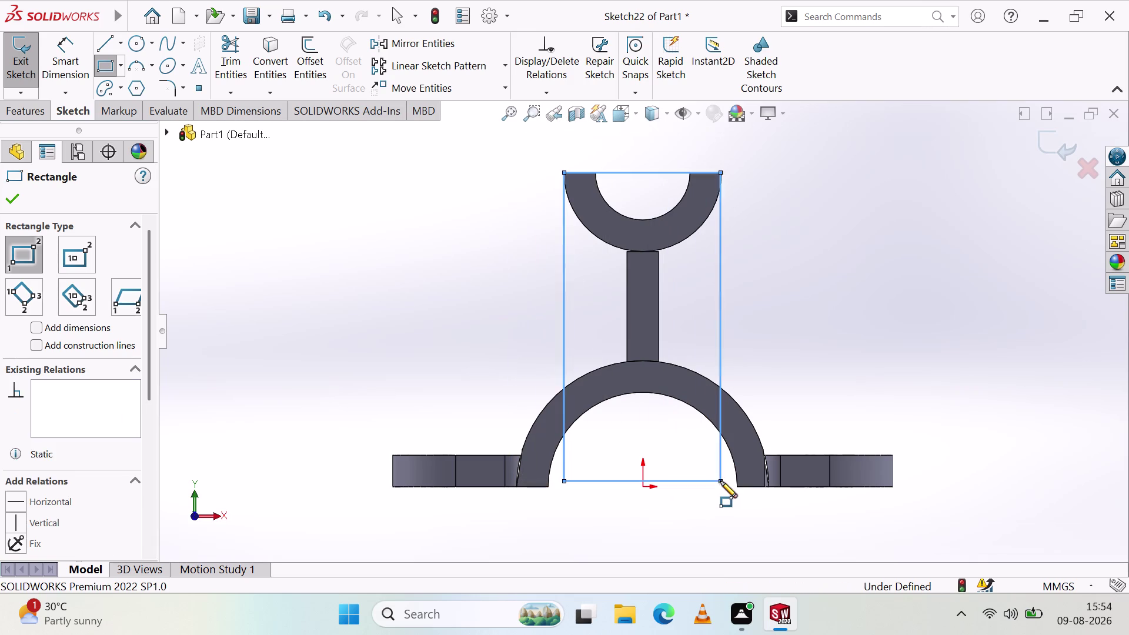
click(63, 58)
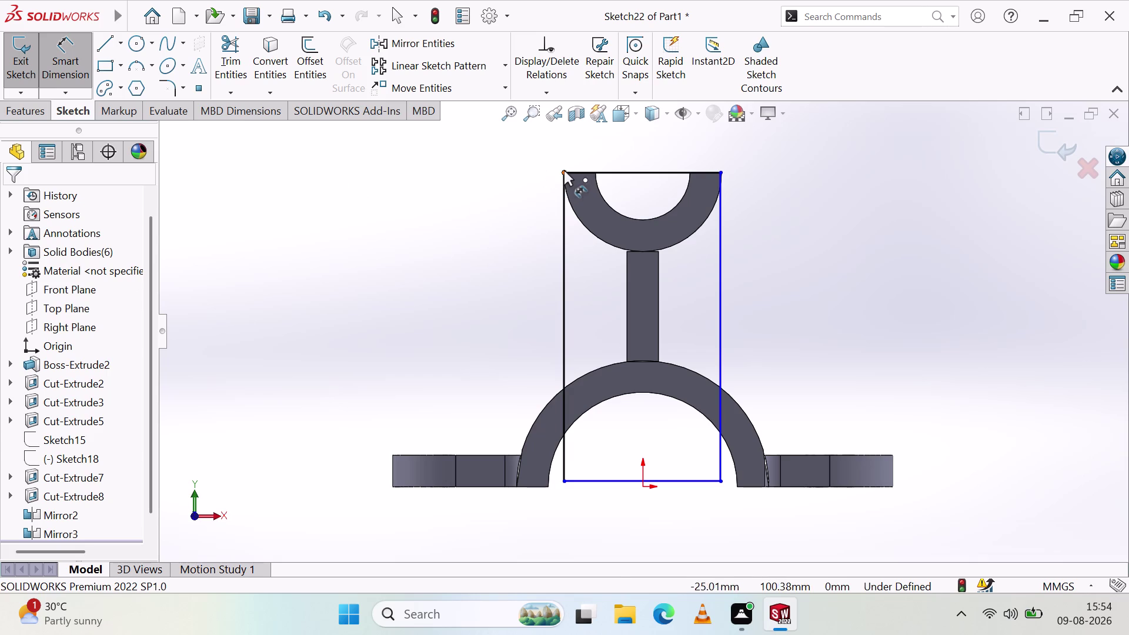
Dimension the rectangle's top edge to 50 mm.
click(564, 170)
click(721, 172)
click(719, 149)
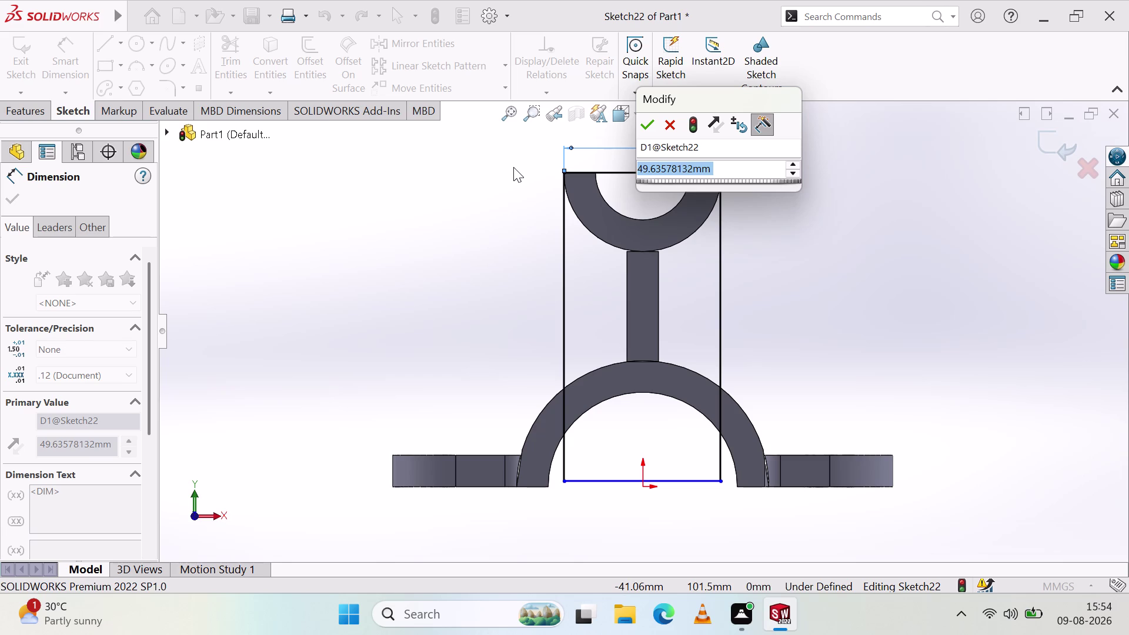
text(5)
text(0)
key(Return)
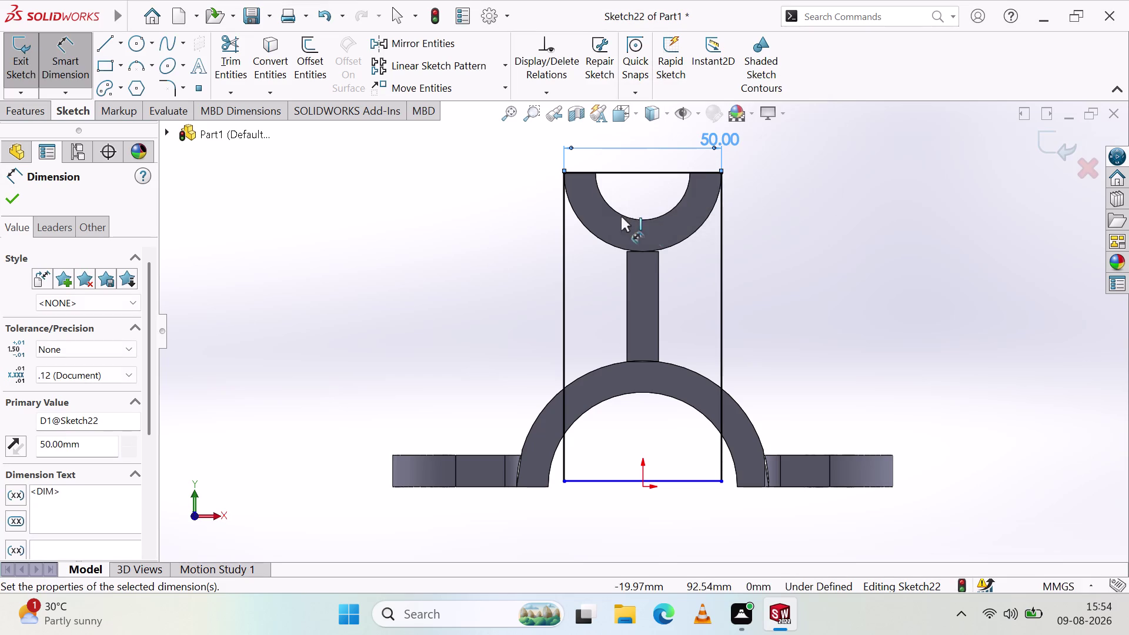
Add a bottom width dimension, find it is driven, and delete it.
click(562, 478)
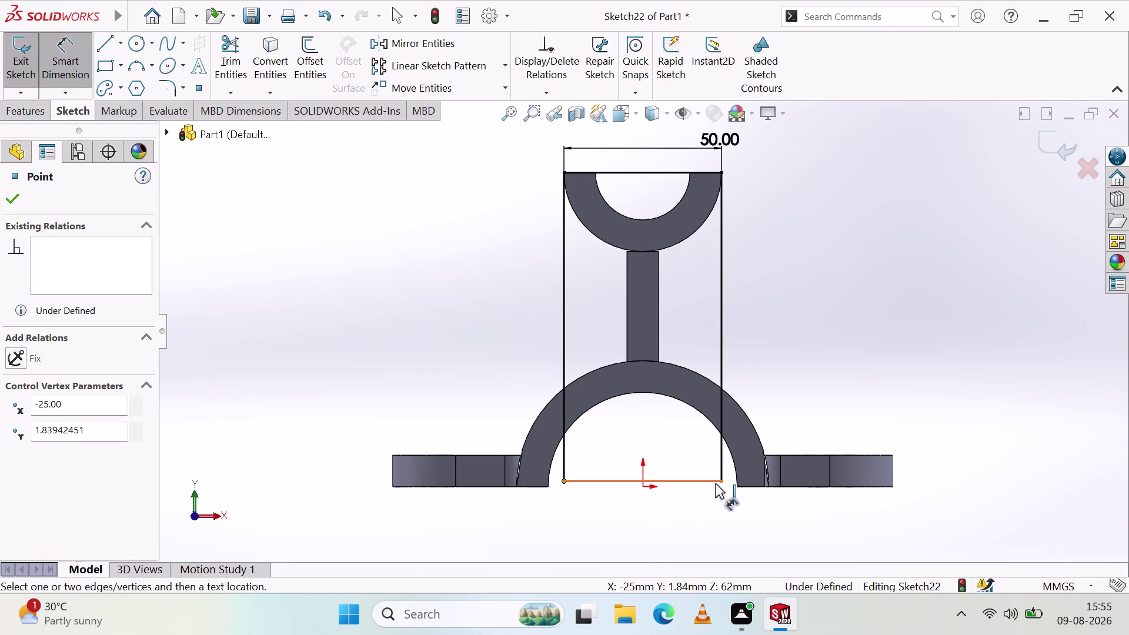
click(719, 478)
click(721, 532)
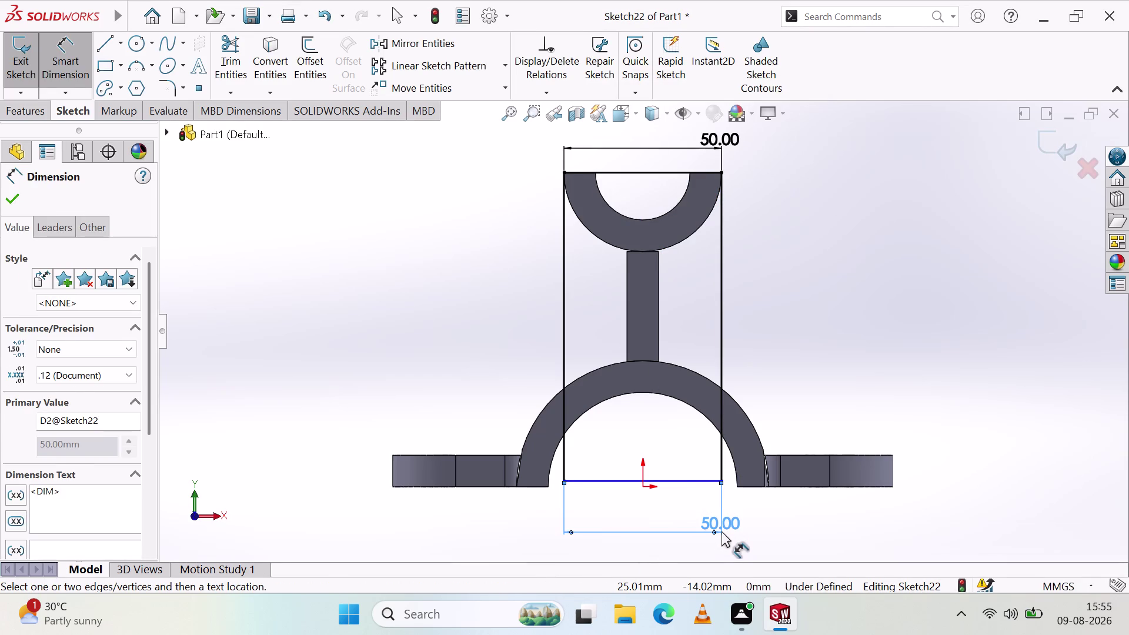
key(Escape)
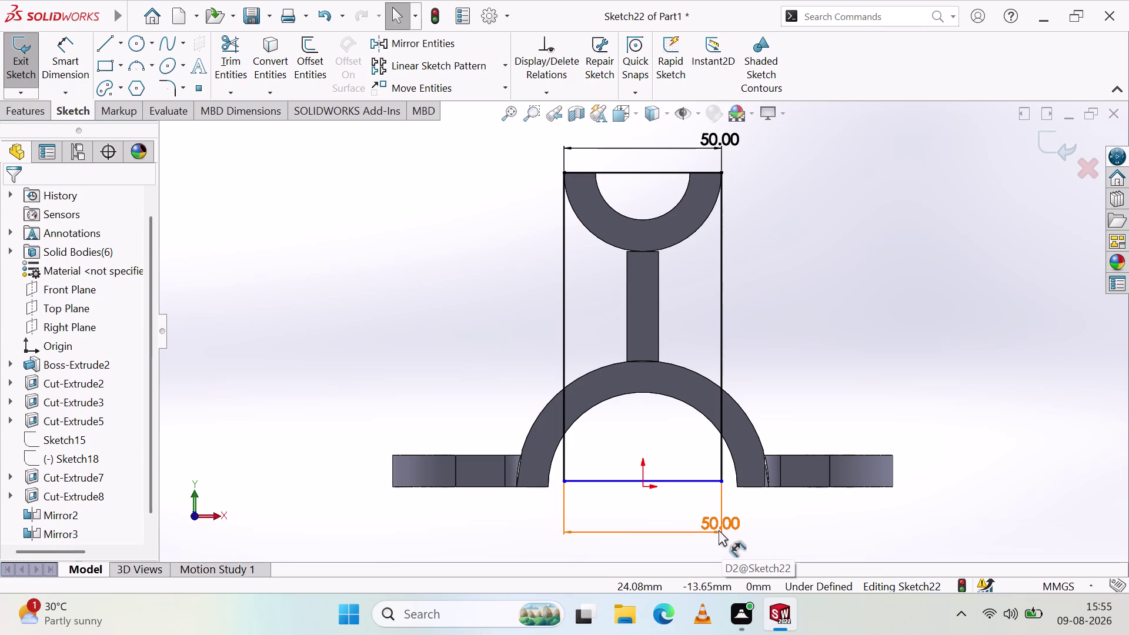
double_click(725, 523)
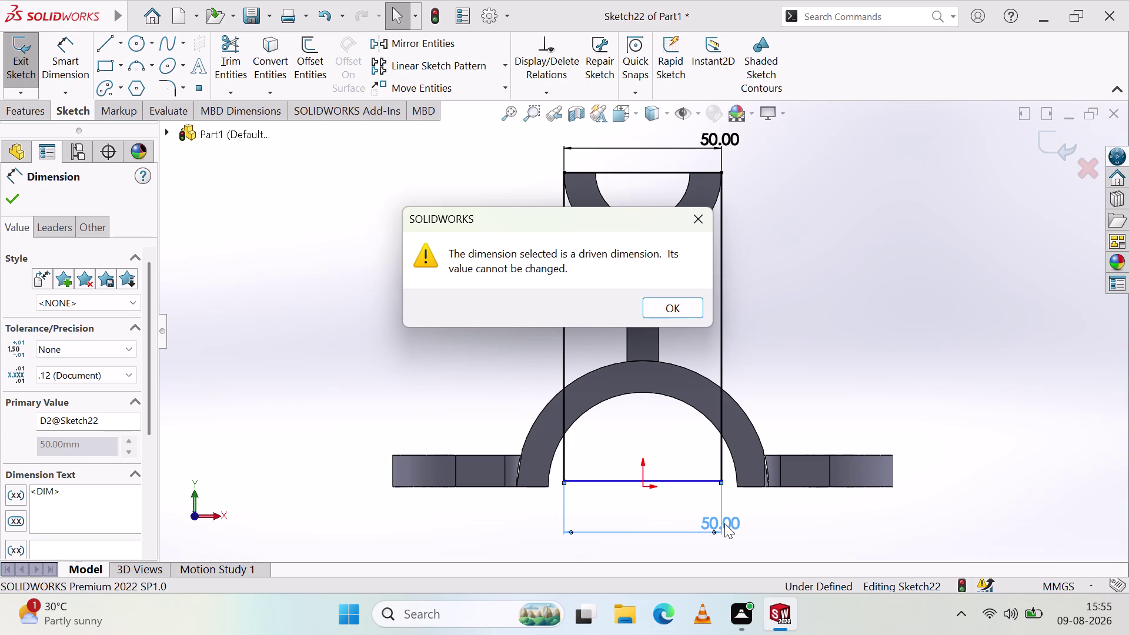
click(695, 220)
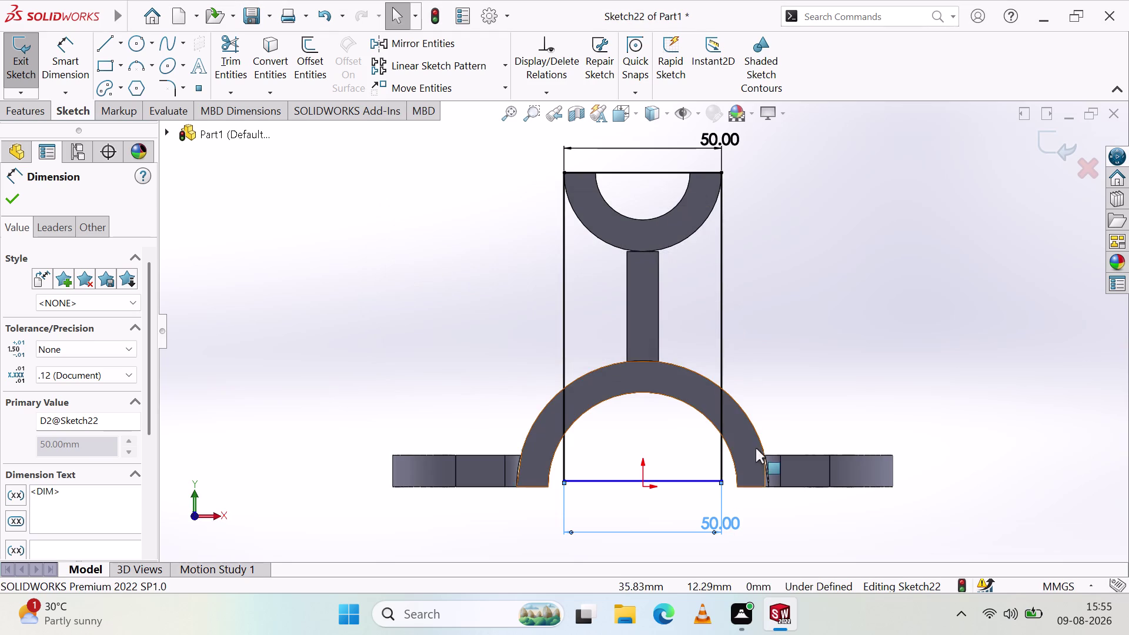
right_click(768, 531)
click(813, 431)
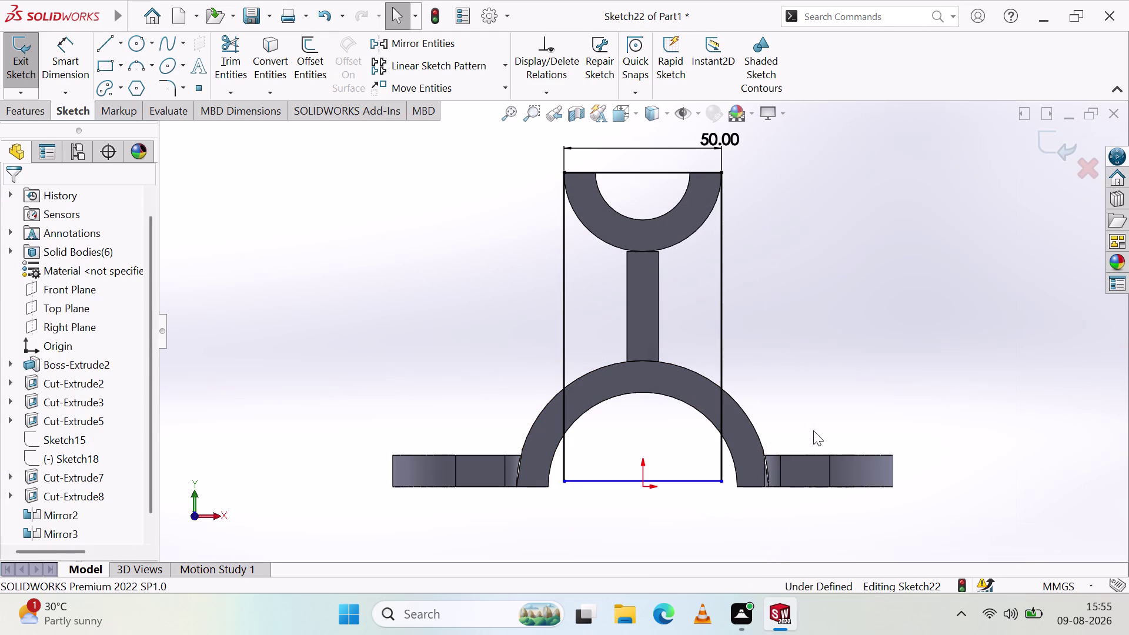
Delete the rectangle's bottom edge and both vertical side lines.
click(665, 478)
right_click(767, 491)
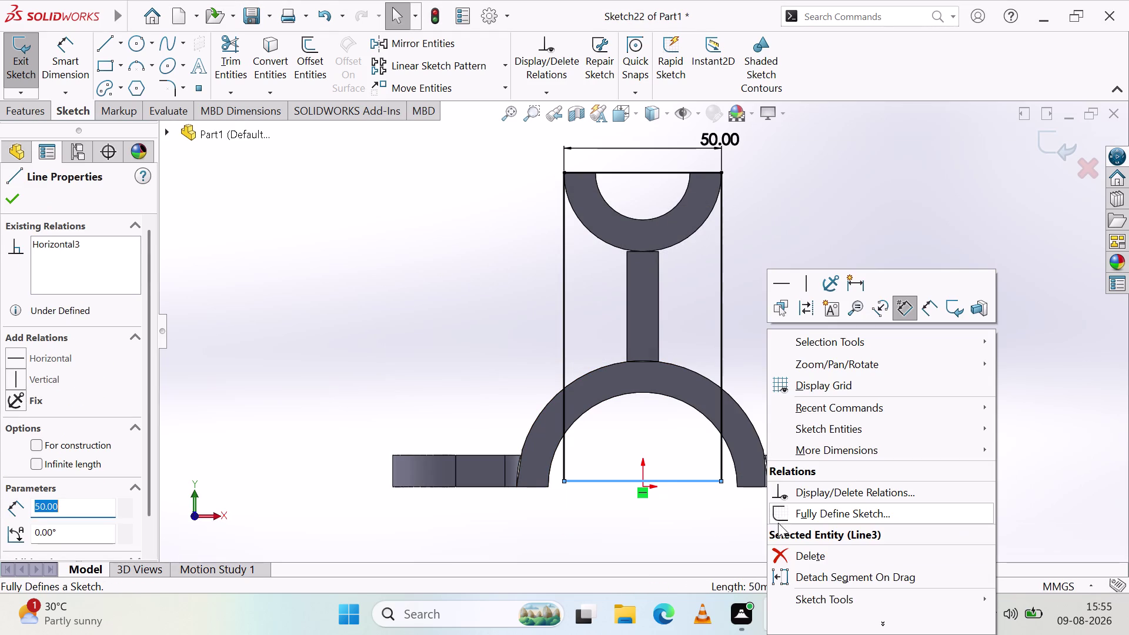
click(800, 554)
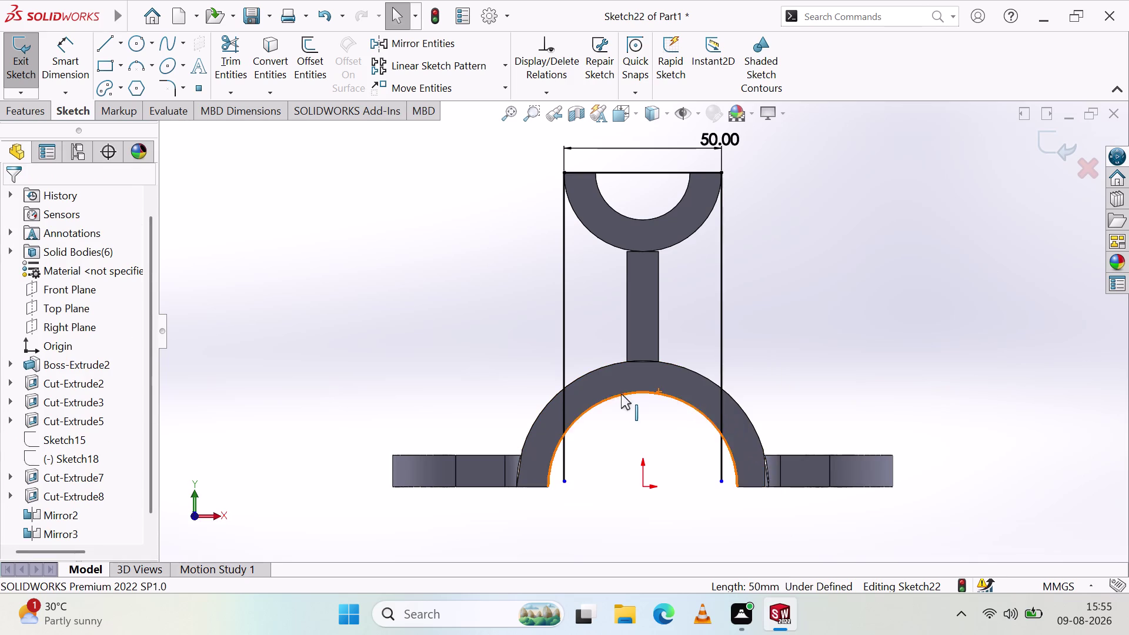
click(558, 314)
key(Delete)
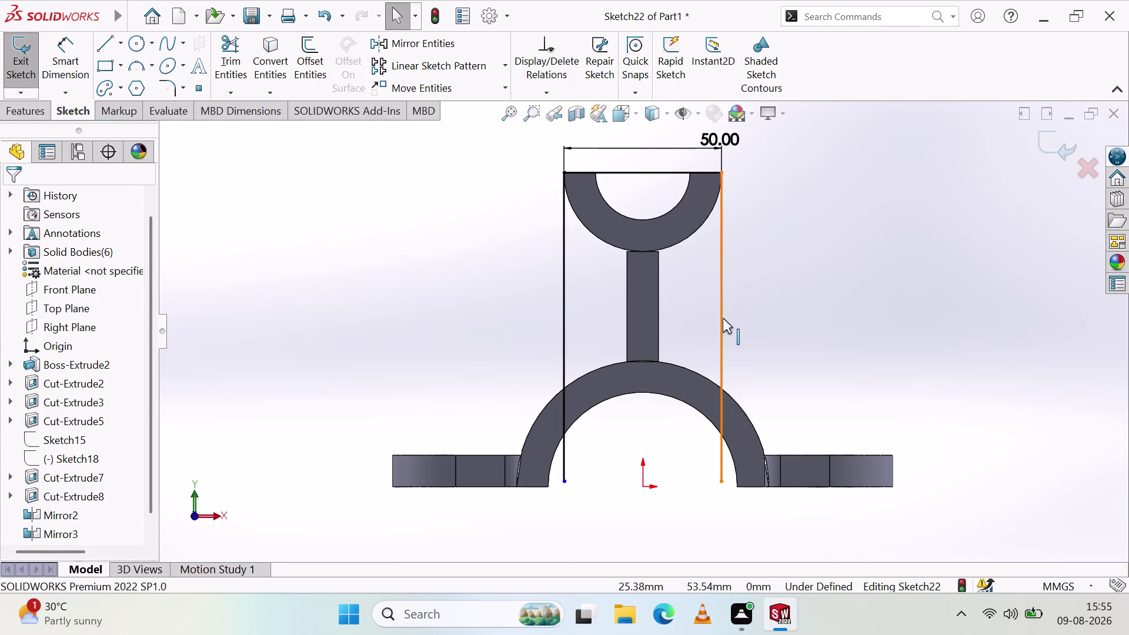
click(723, 318)
key(Delete)
click(564, 315)
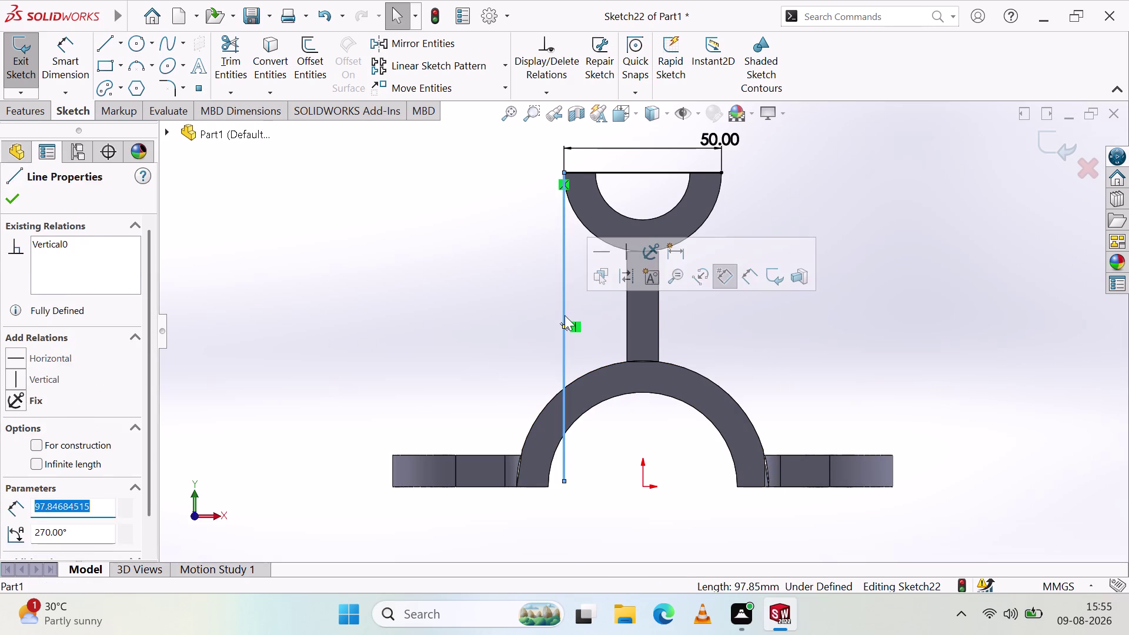
key(Delete)
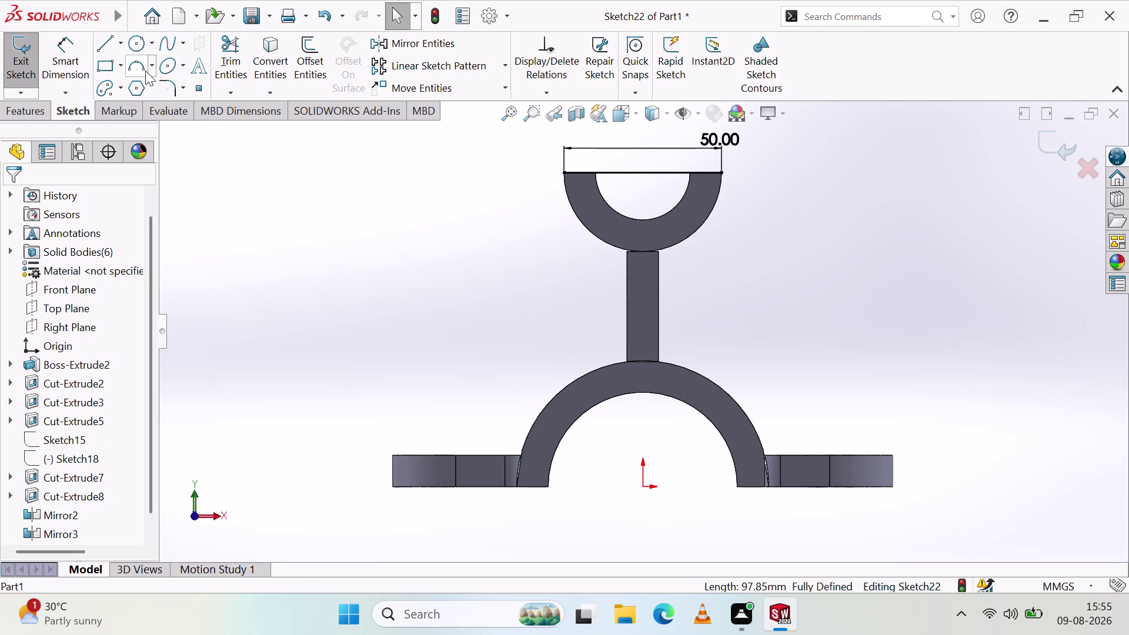
Sketch a 3-point arc along the cradle's inner curve.
click(146, 66)
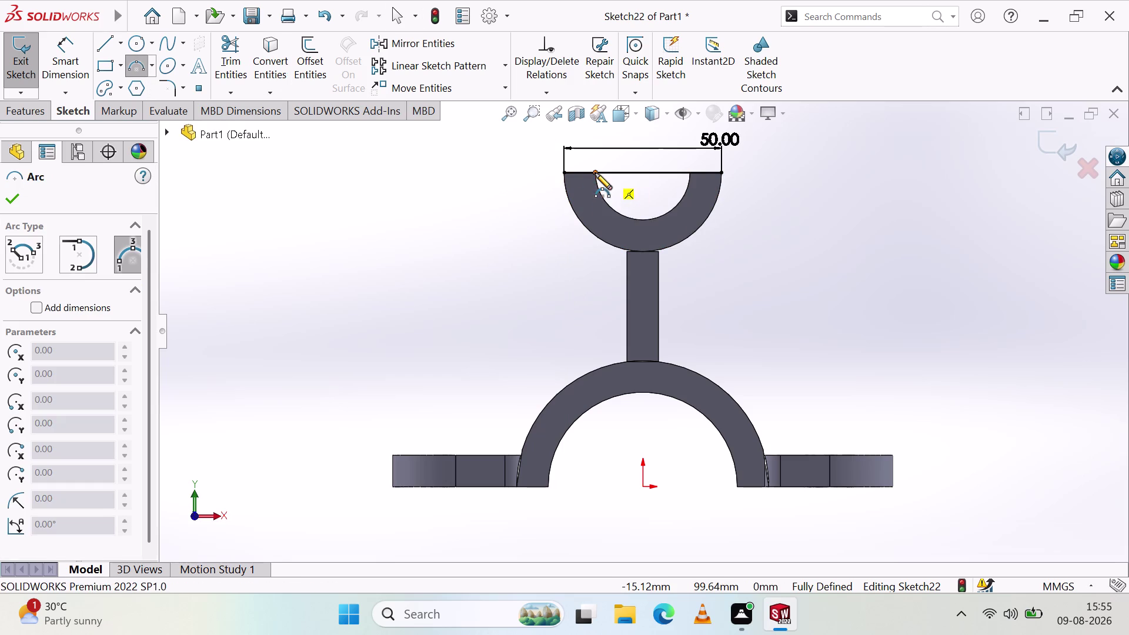
click(596, 173)
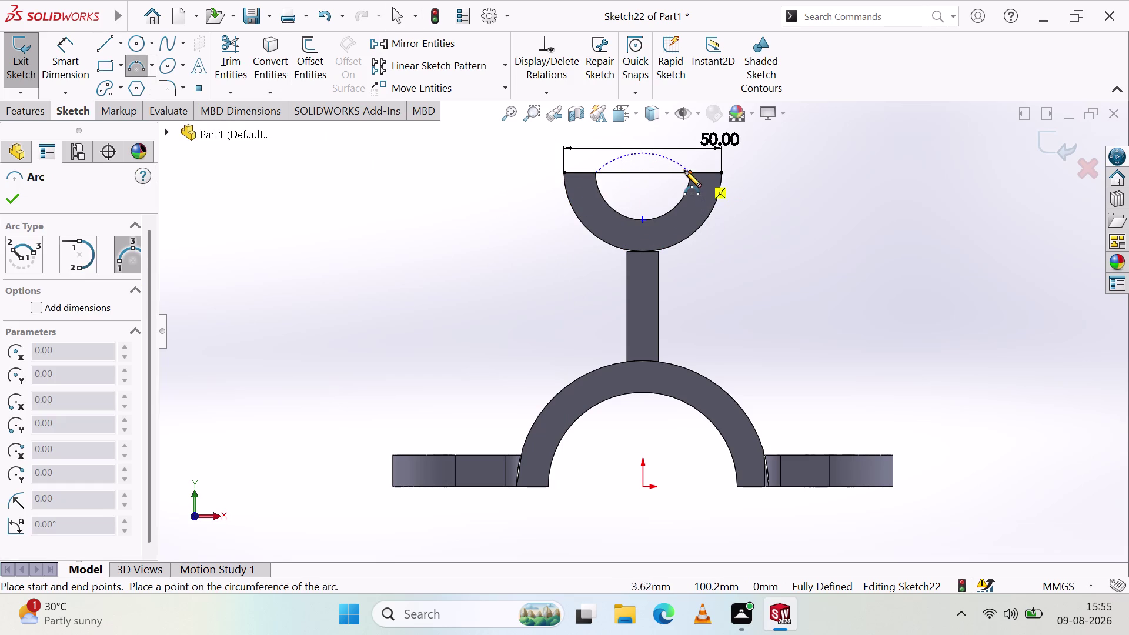
click(691, 173)
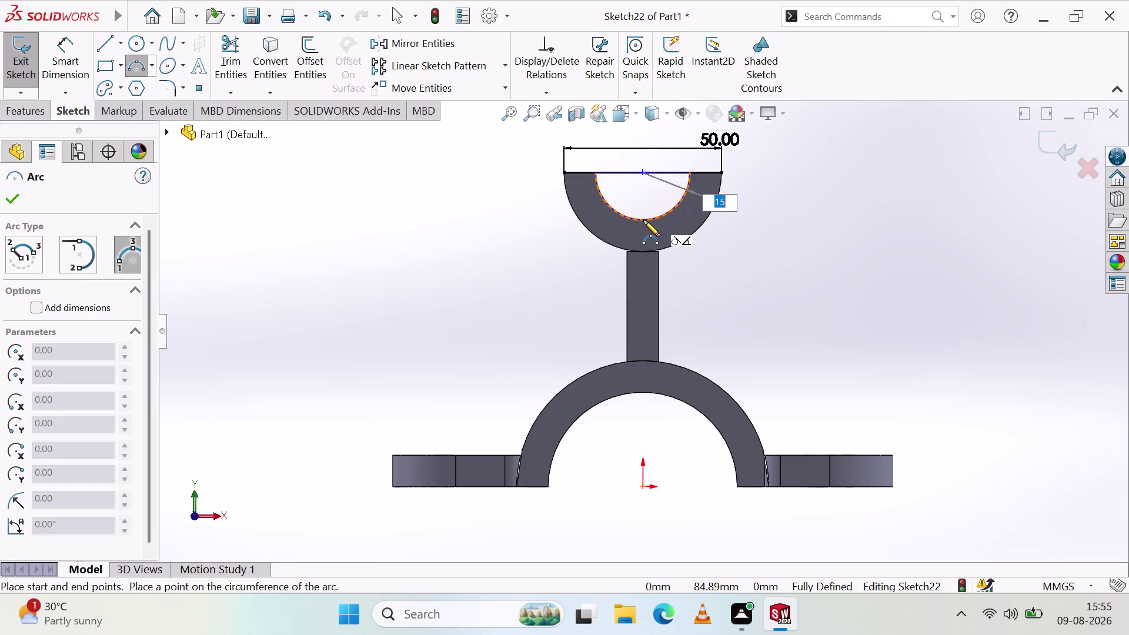
click(644, 217)
click(562, 173)
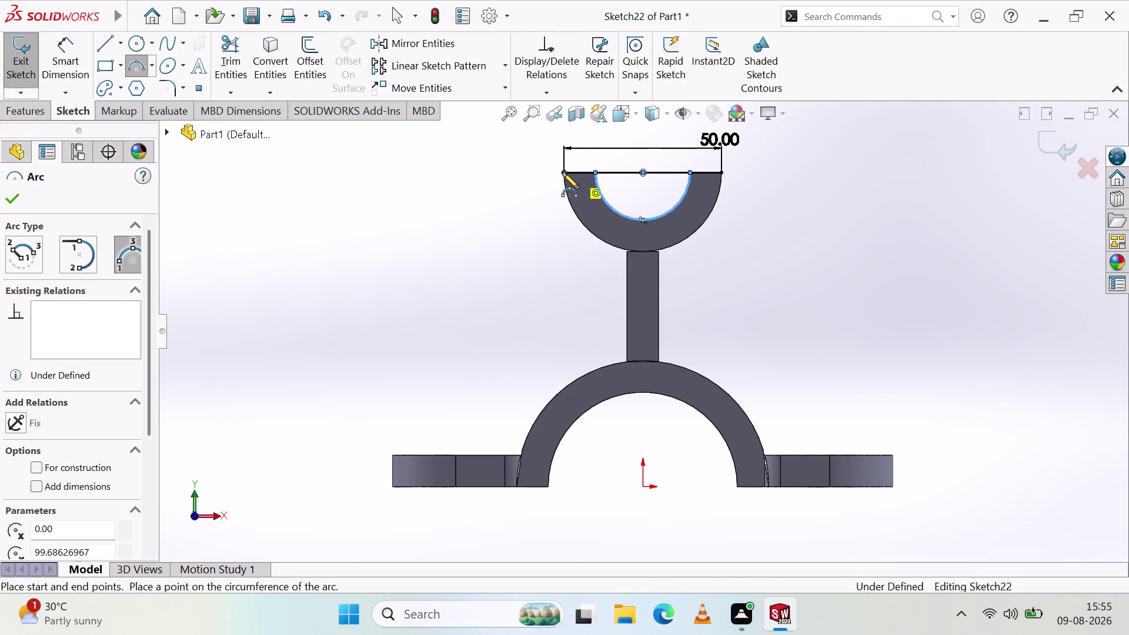
Sketch the outer cradle arc and trim the top line across the opening.
click(722, 174)
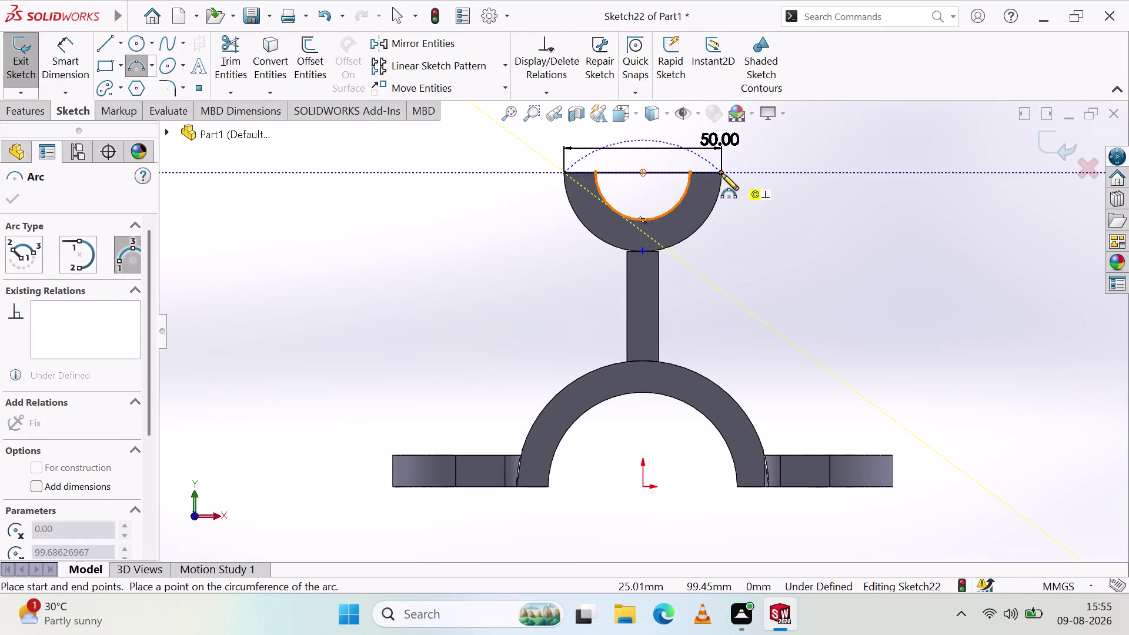
click(647, 250)
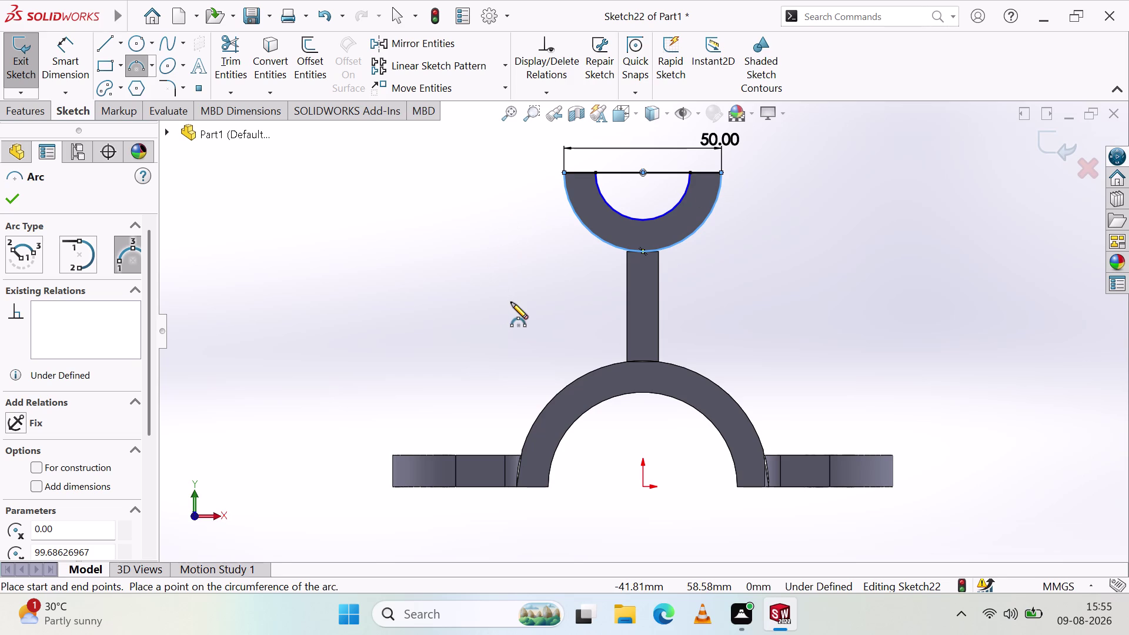
click(233, 44)
click(619, 170)
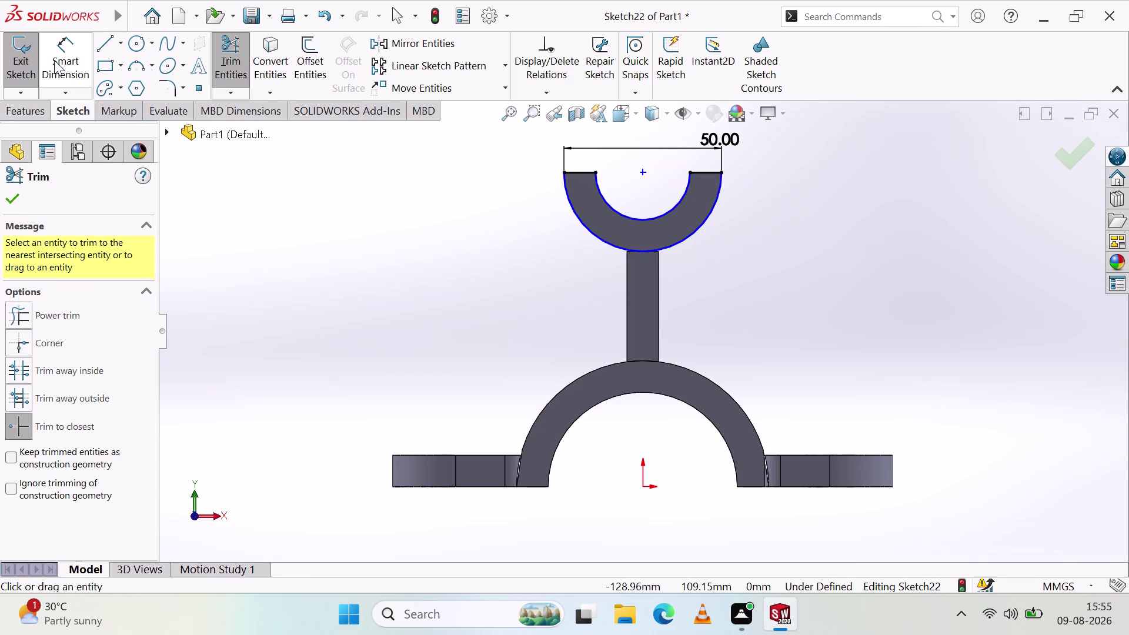
click(92, 42)
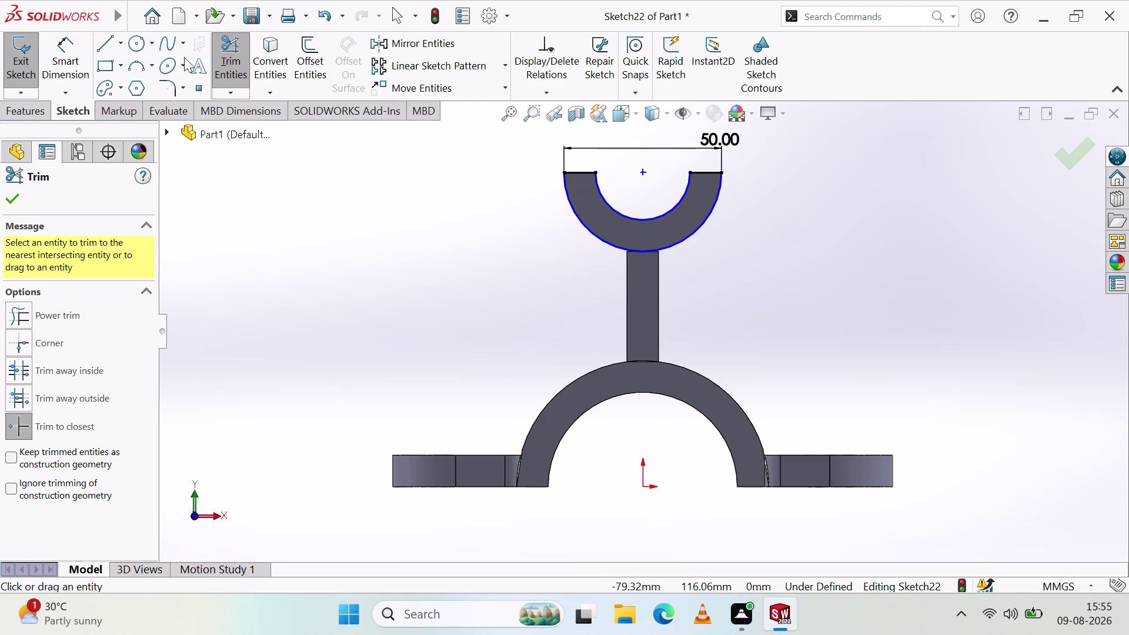
click(102, 42)
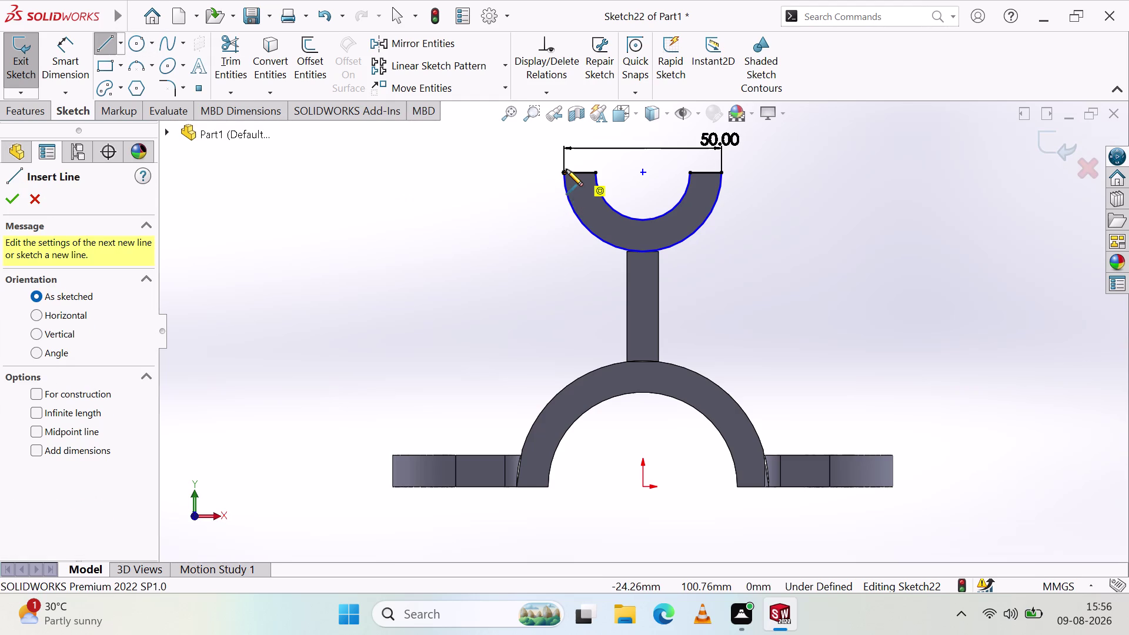
Draw a slanted line from the cradle's top left corner to the saddle's left base.
click(566, 170)
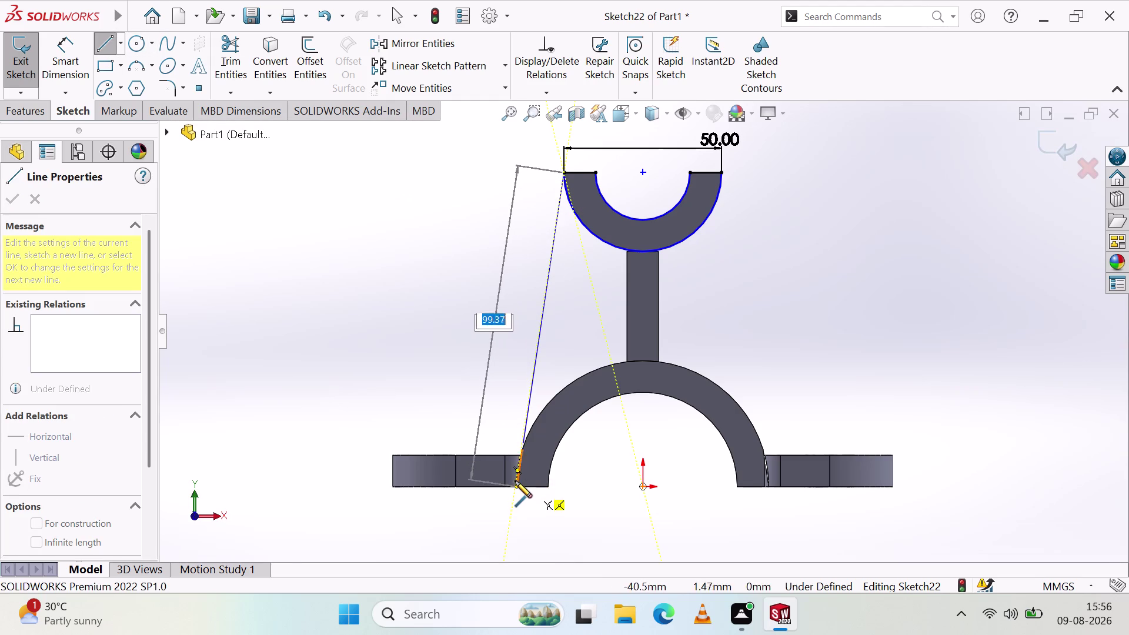
click(517, 486)
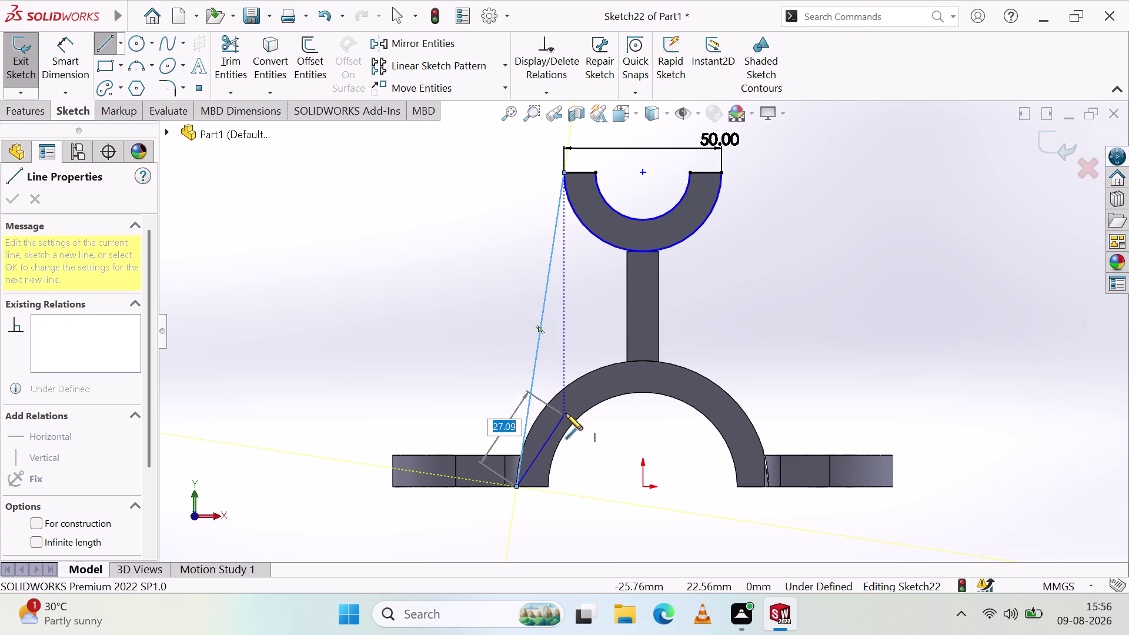
click(545, 483)
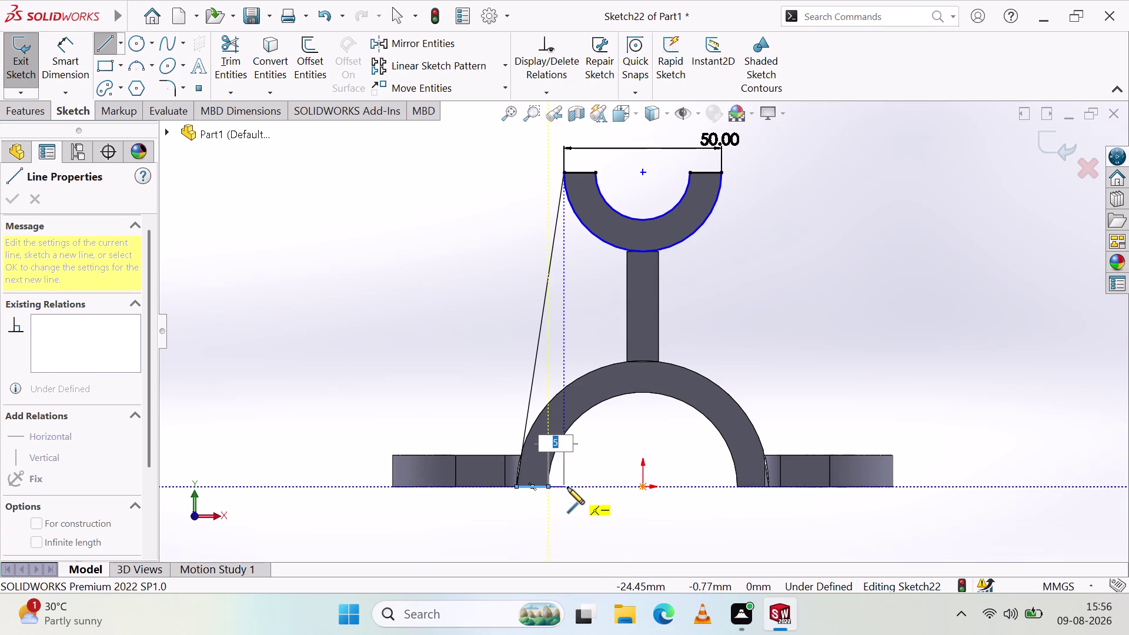
right_click(465, 350)
click(498, 360)
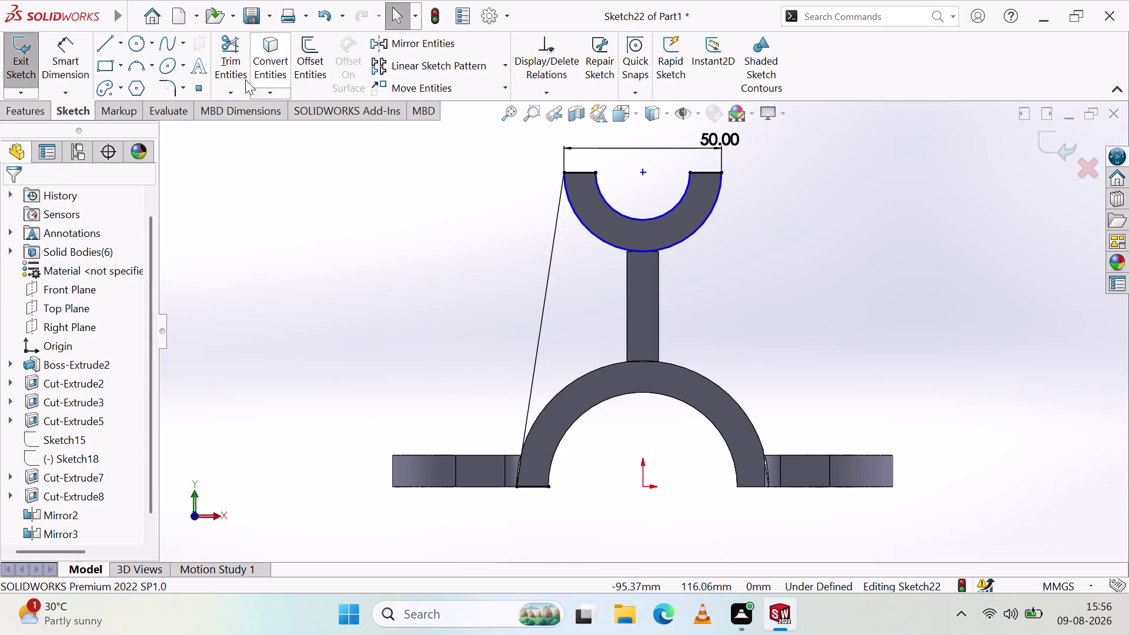
Draw the right side line from the saddle down along the cradle base.
click(107, 41)
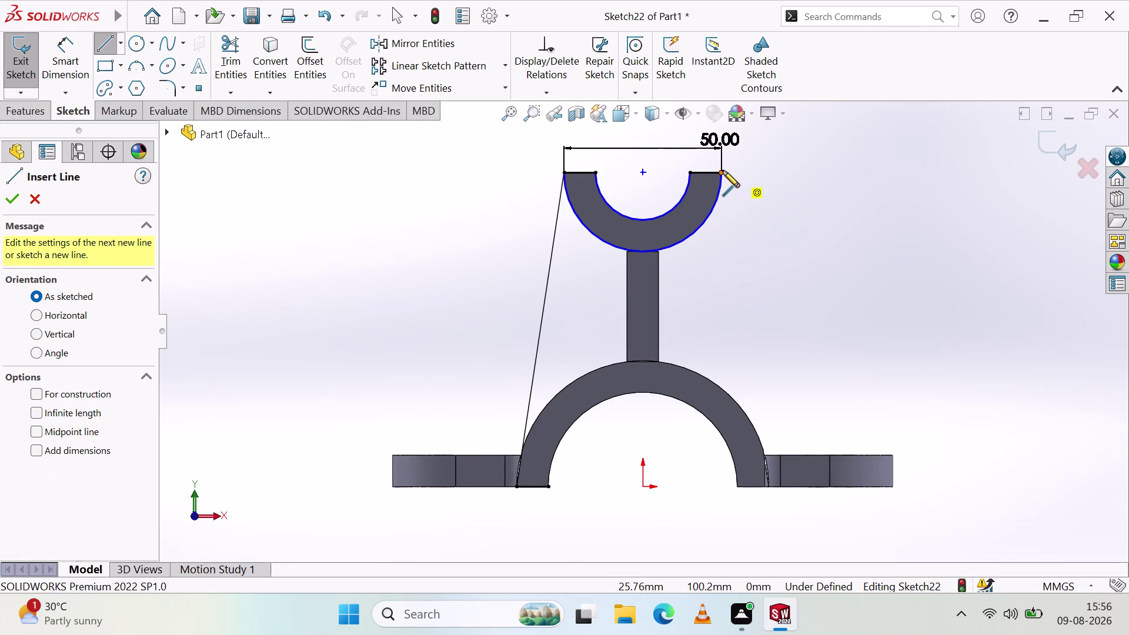
click(723, 171)
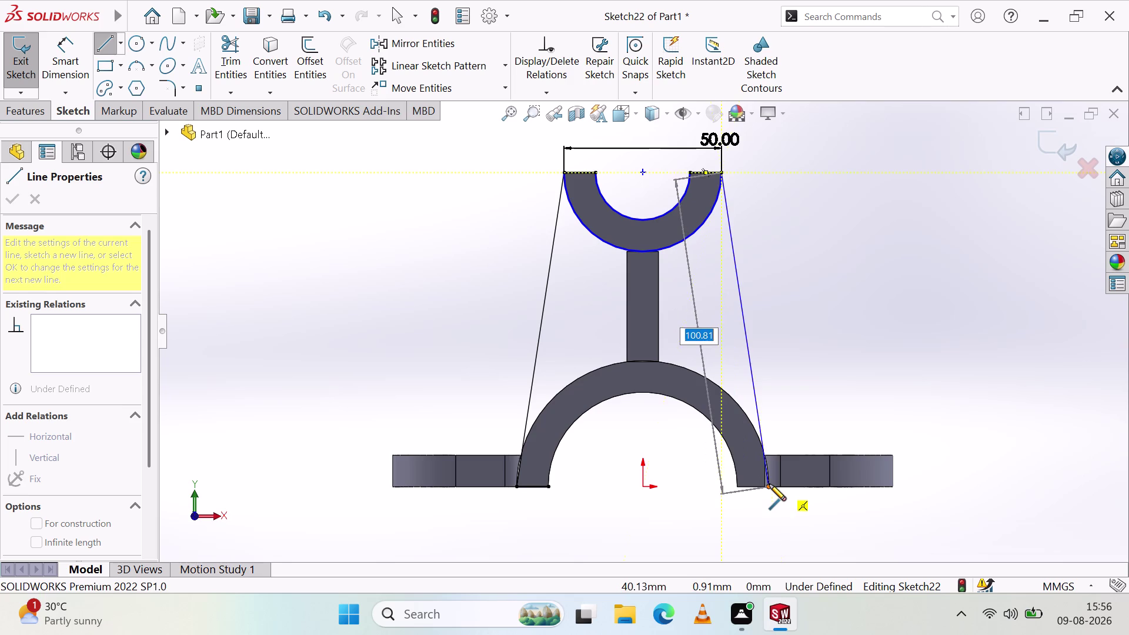
click(769, 484)
click(736, 484)
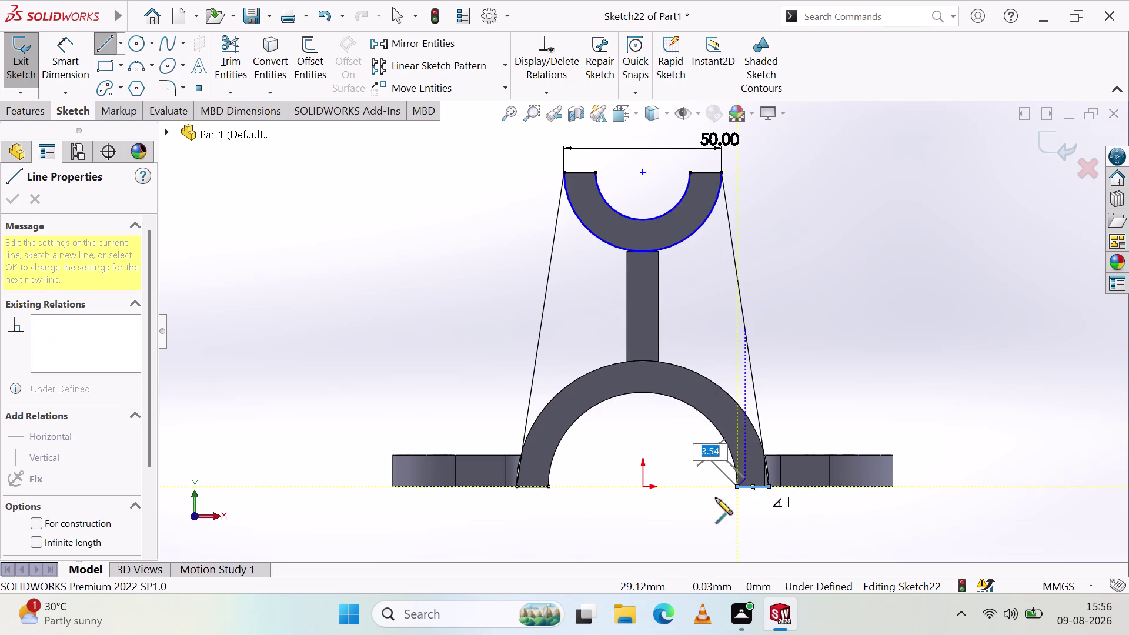
right_click(708, 511)
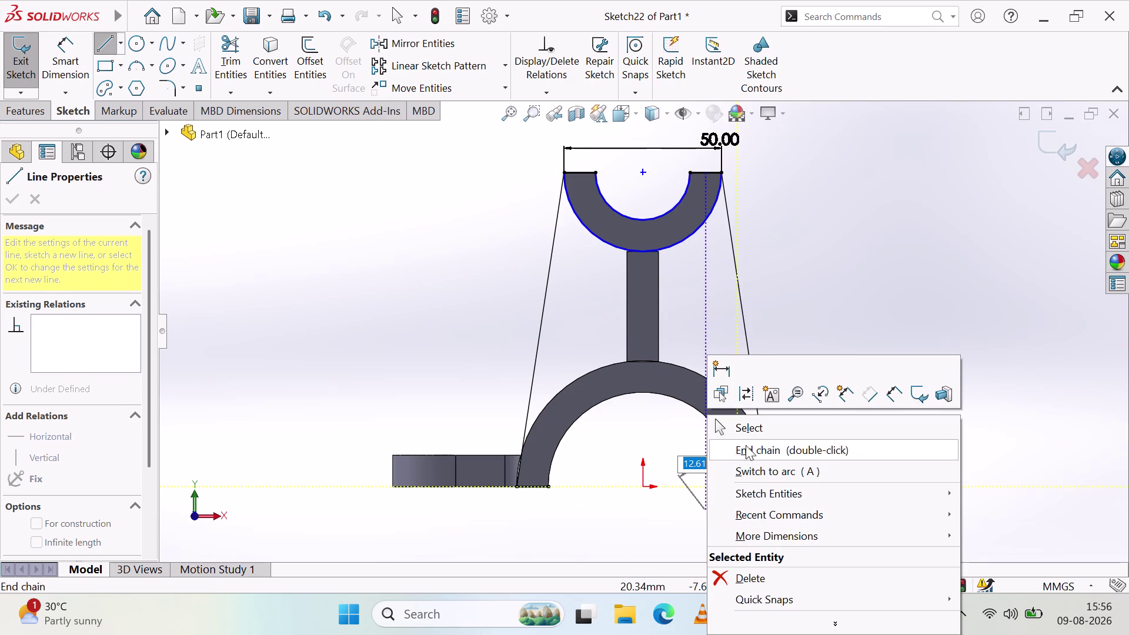
click(752, 427)
Add a 3-point arc between the cradle's inner corners following its inner curve.
click(134, 64)
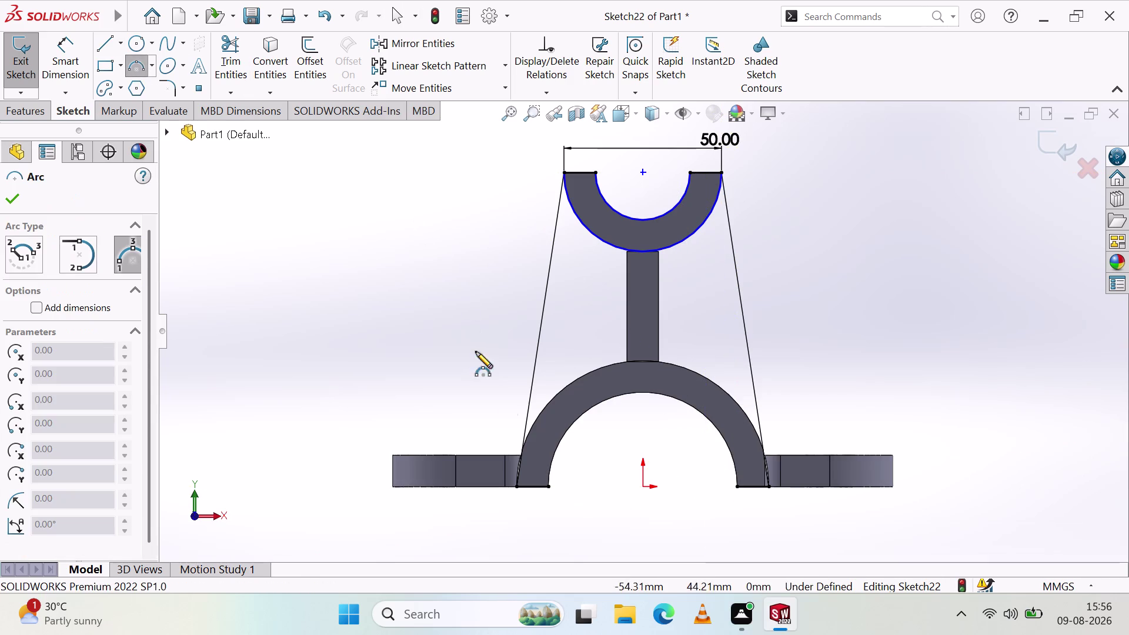
click(549, 487)
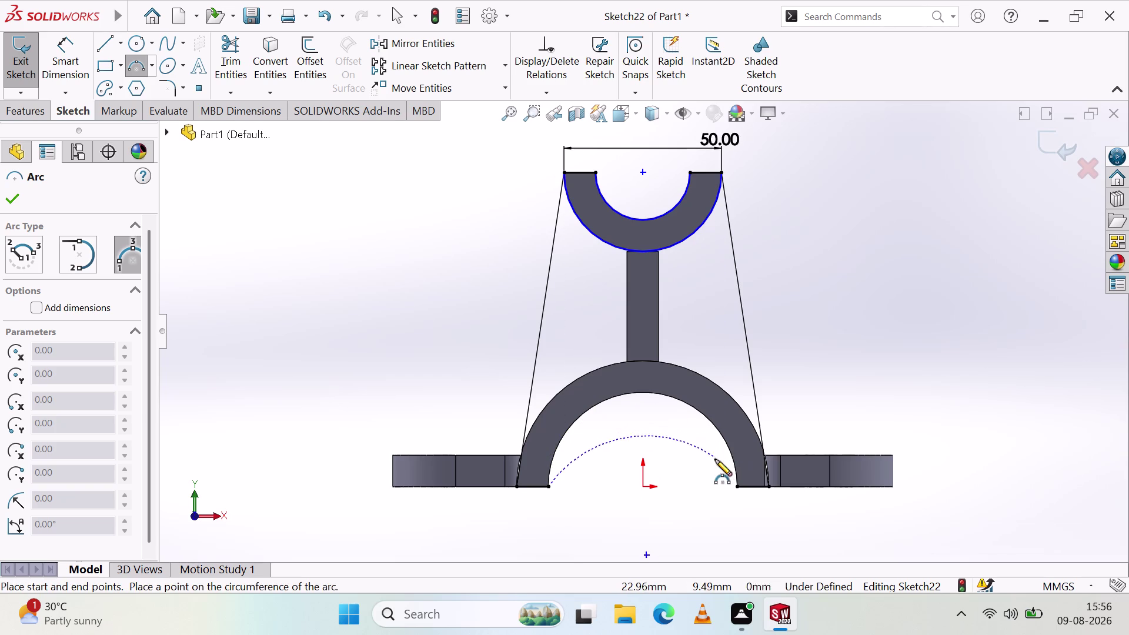
click(734, 486)
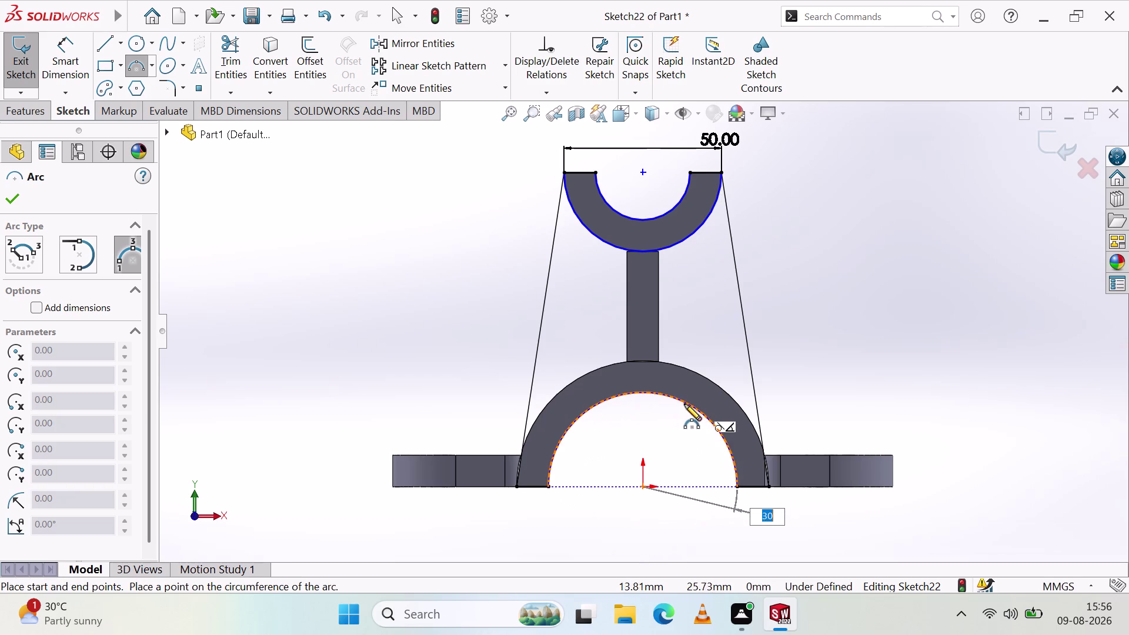
click(677, 398)
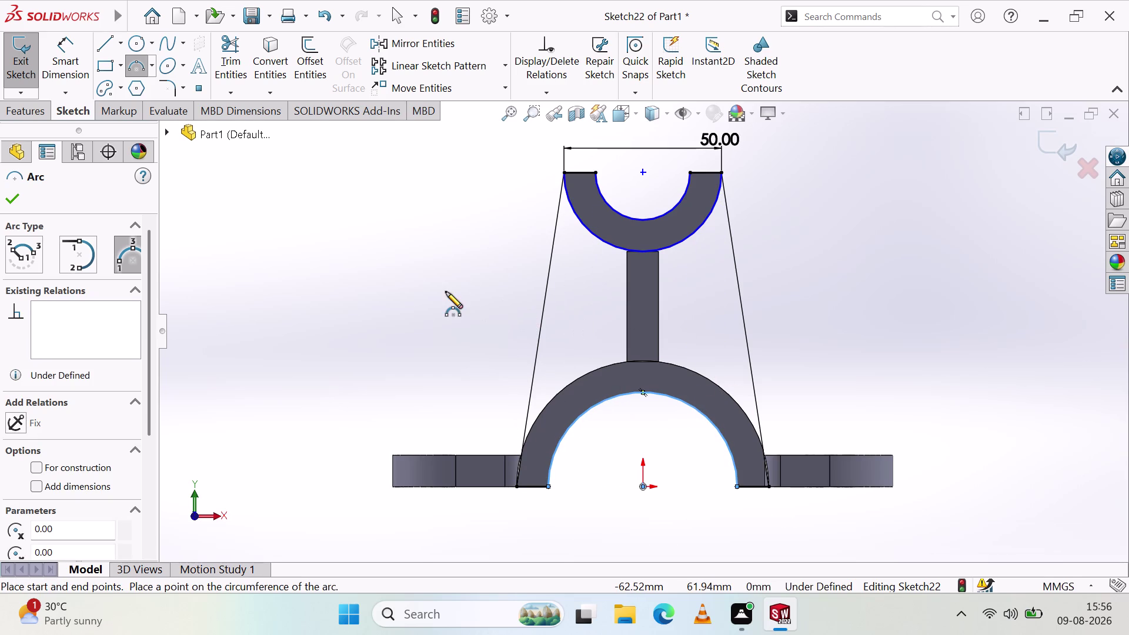
right_click(446, 292)
click(460, 303)
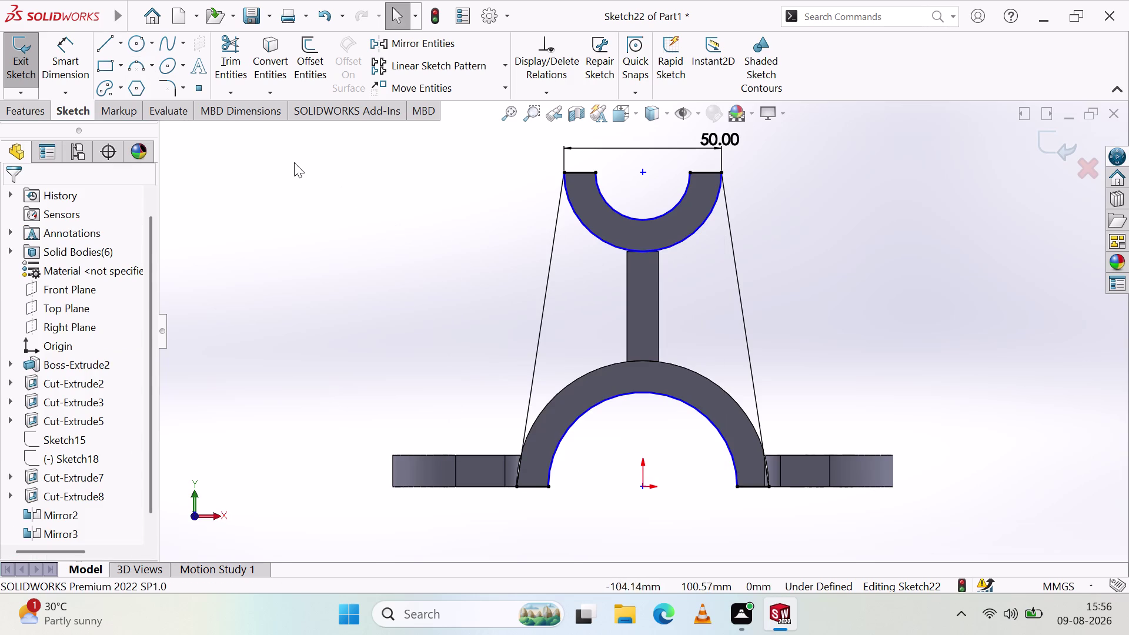
click(133, 60)
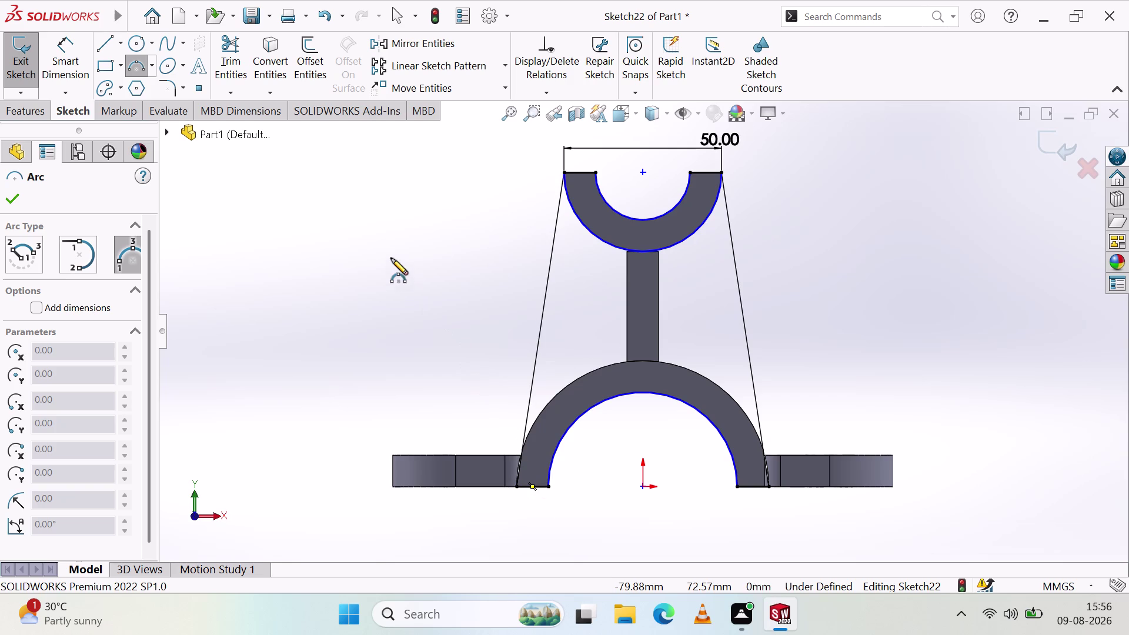
click(26, 113)
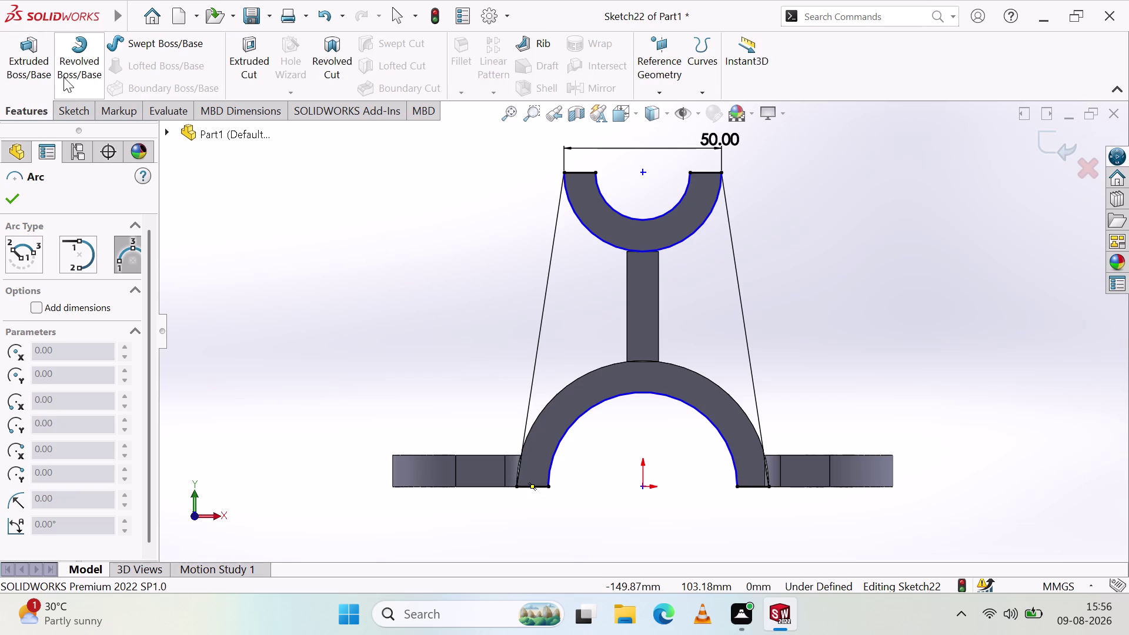
Start a boss extrusion using the saddle half-ring and tapered web regions.
click(30, 60)
middle_drag(339, 325, 386, 368)
click(667, 362)
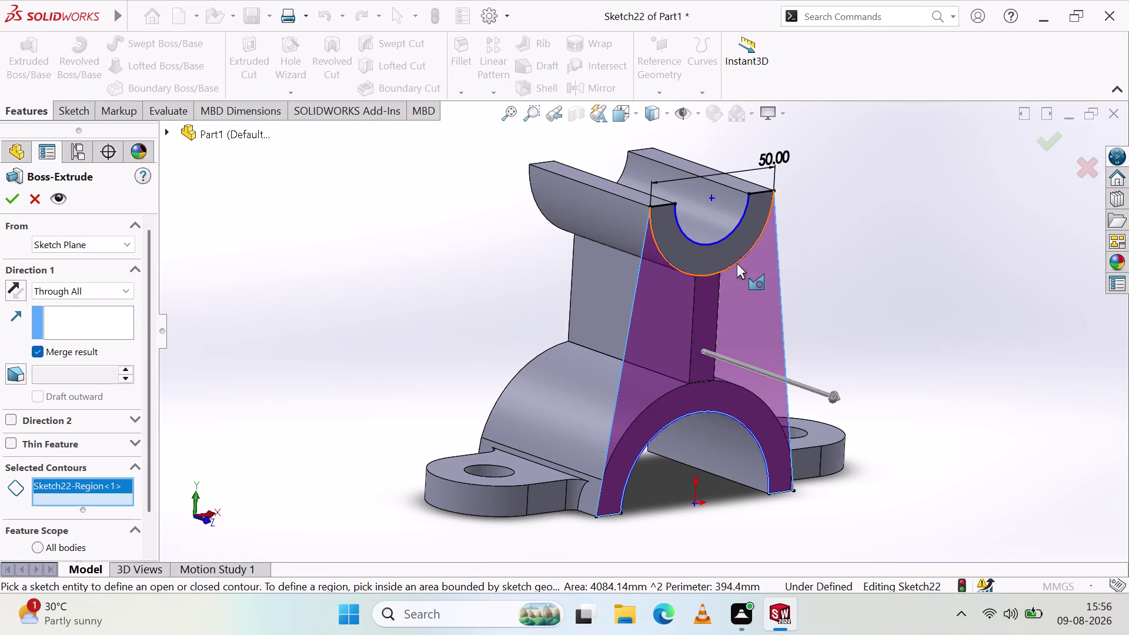
drag(723, 253, 728, 253)
click(745, 409)
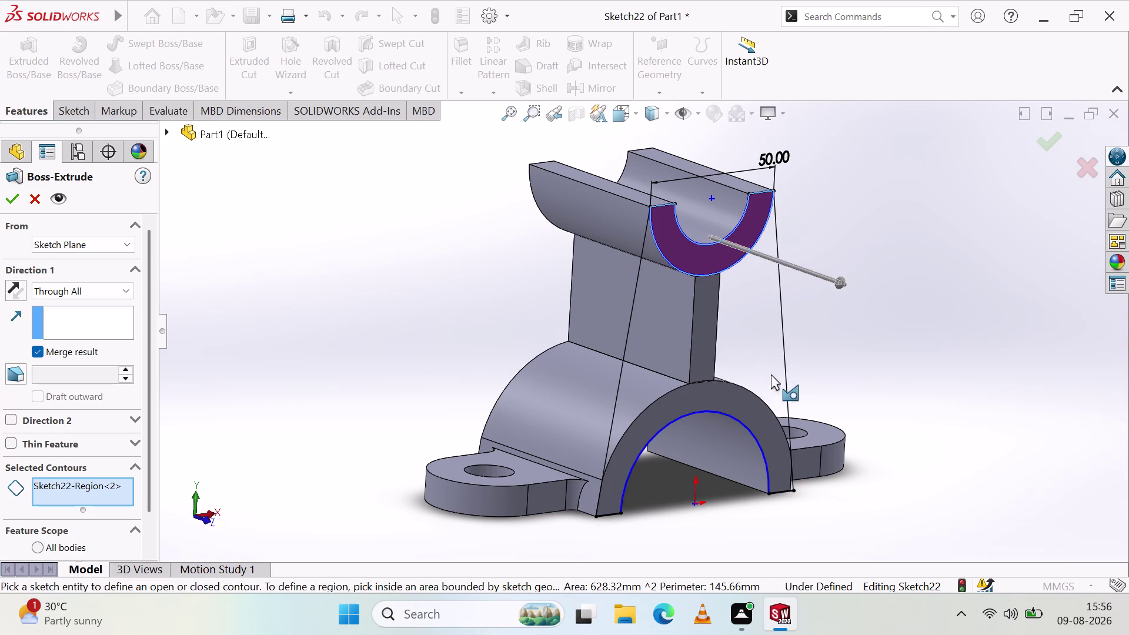
click(705, 362)
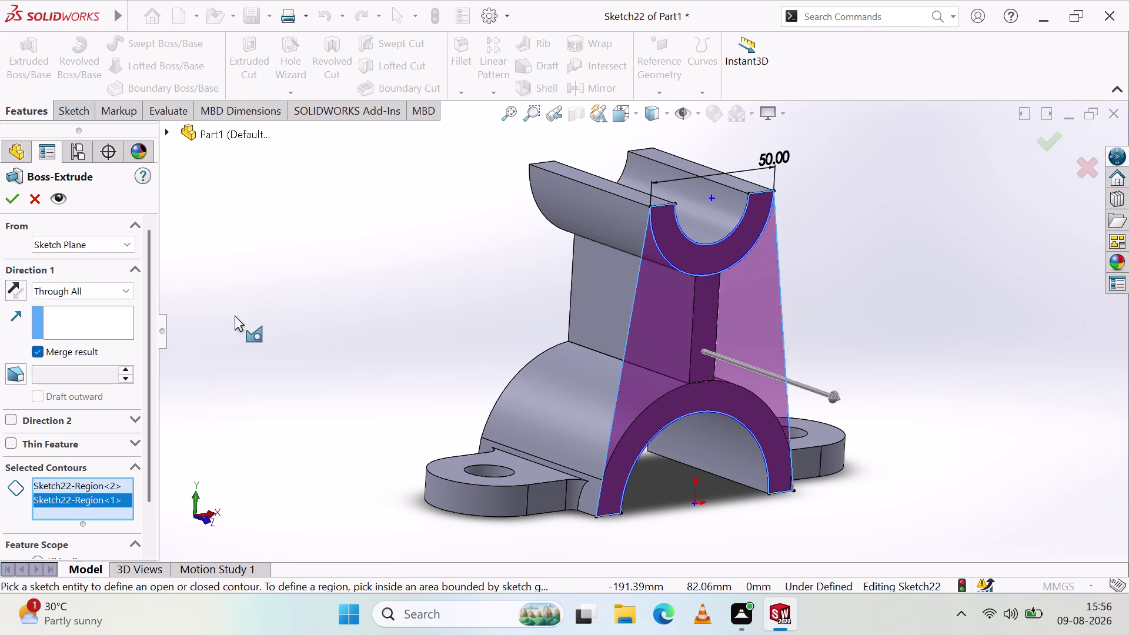
Set the extrusion to Blind with an 18 mm depth.
click(108, 286)
click(94, 305)
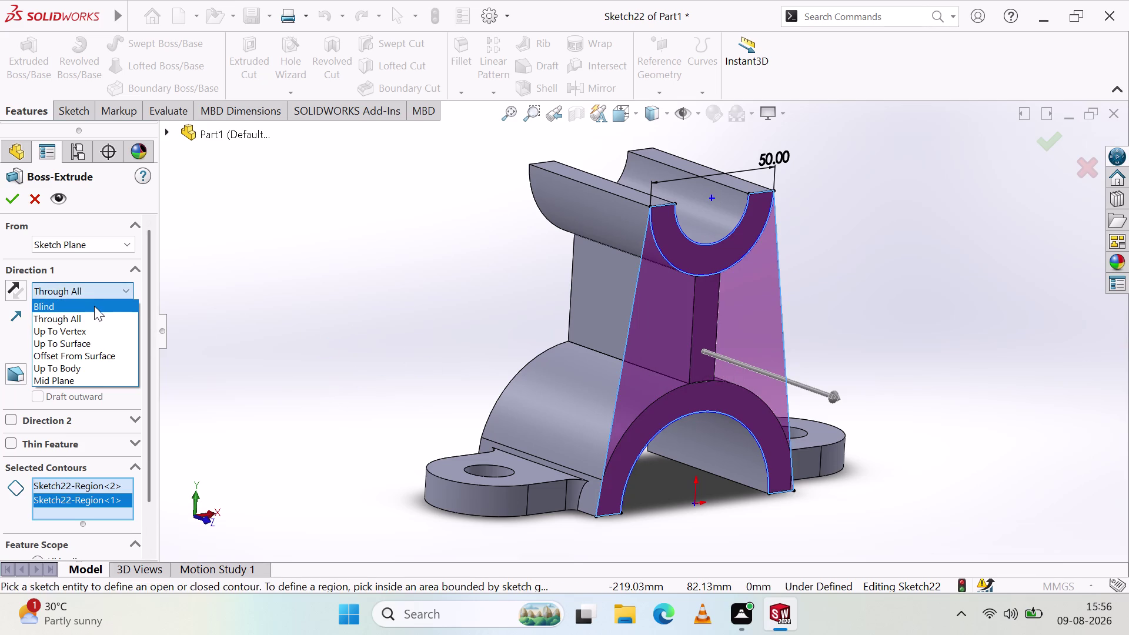
click(72, 288)
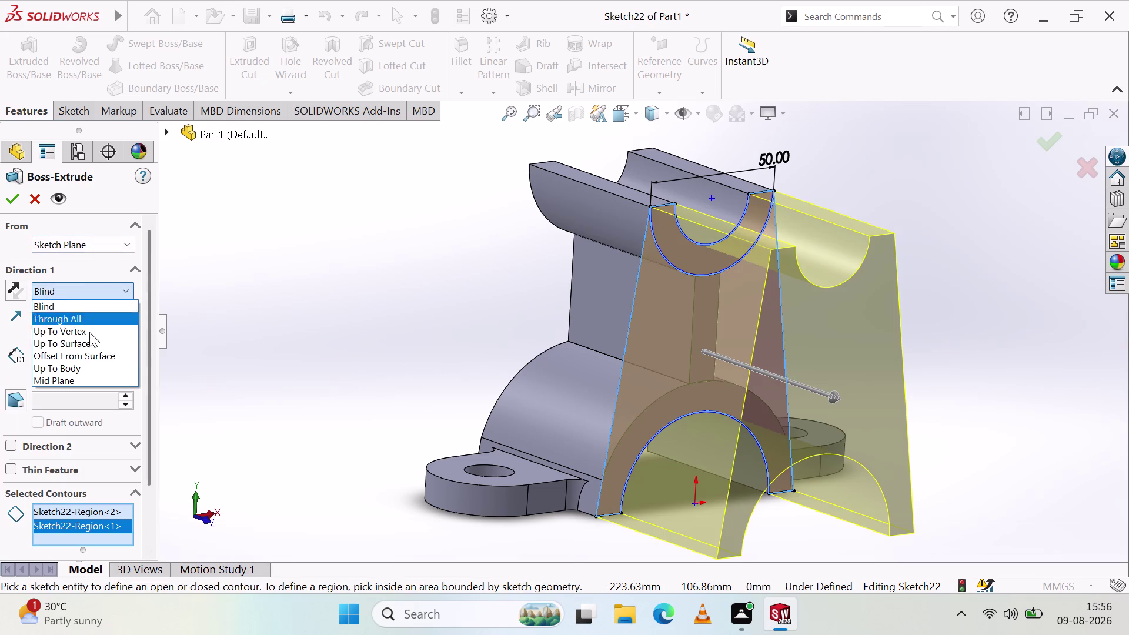
click(83, 311)
drag(85, 351, 0, 324)
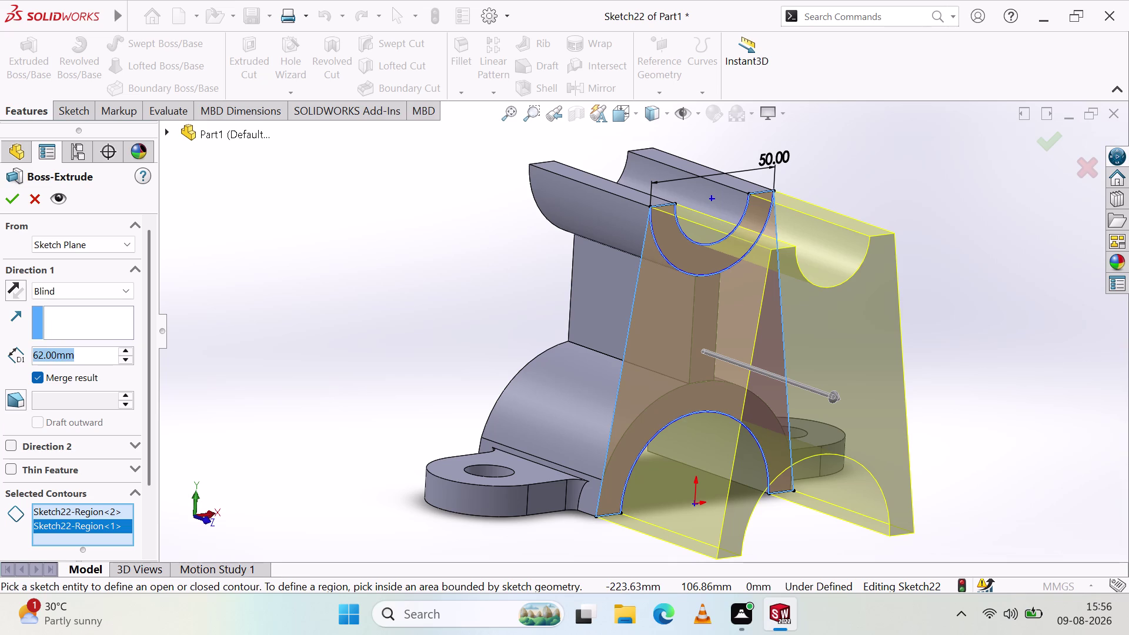
drag(0, 325, 17, 329)
key(1)
key(8)
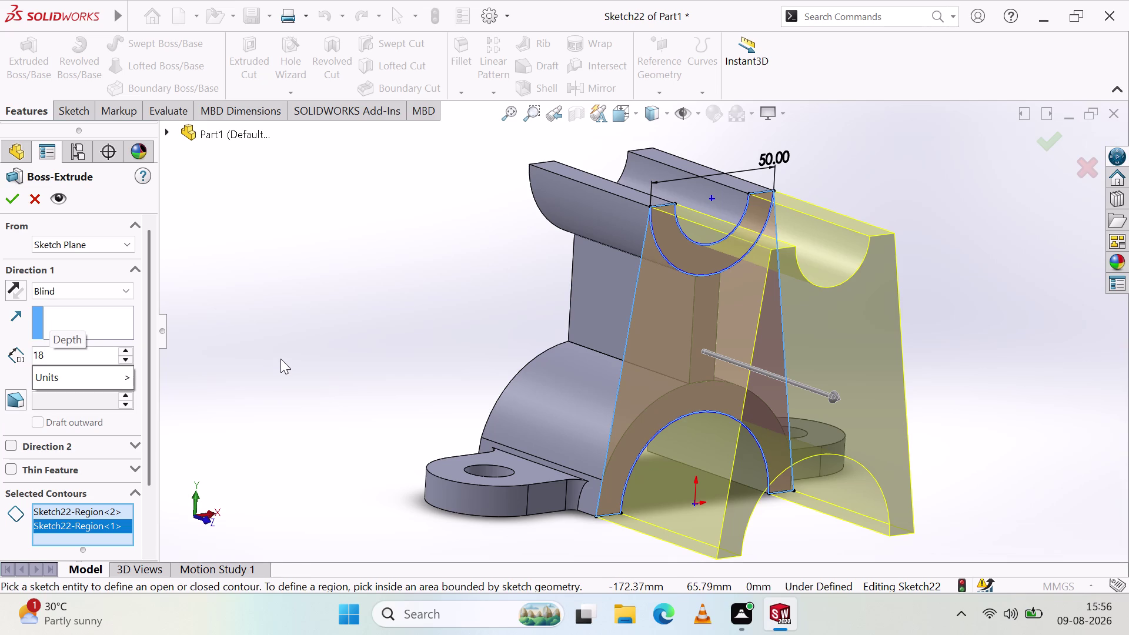
key(Return)
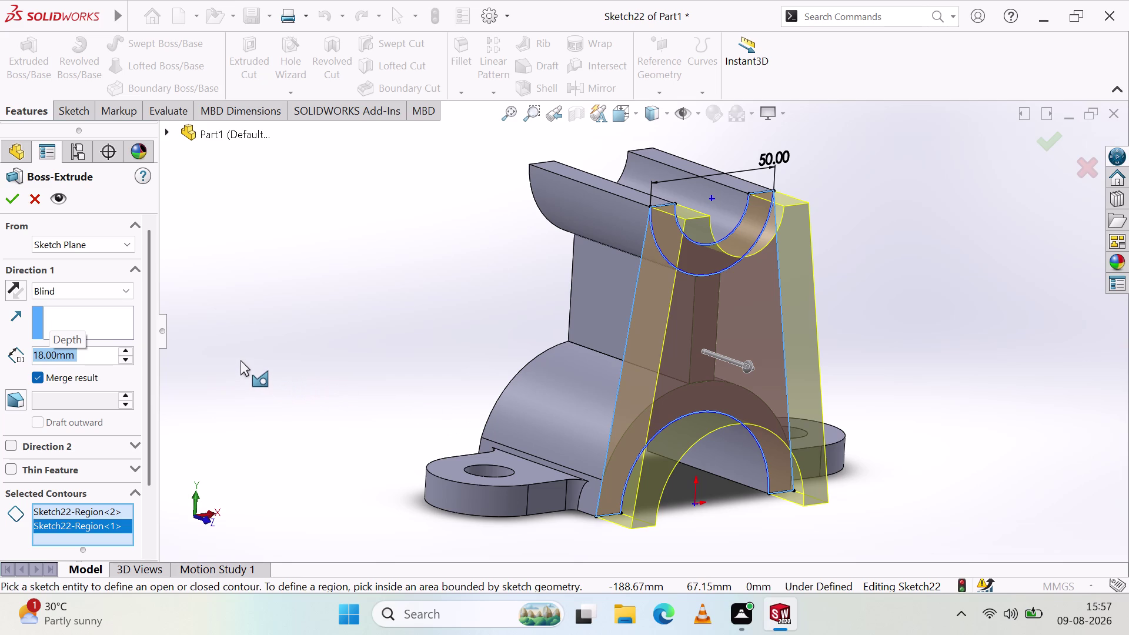
Change the depth to 10 mm, add a third region, and retry after the zero-thickness error.
key(1)
key(0)
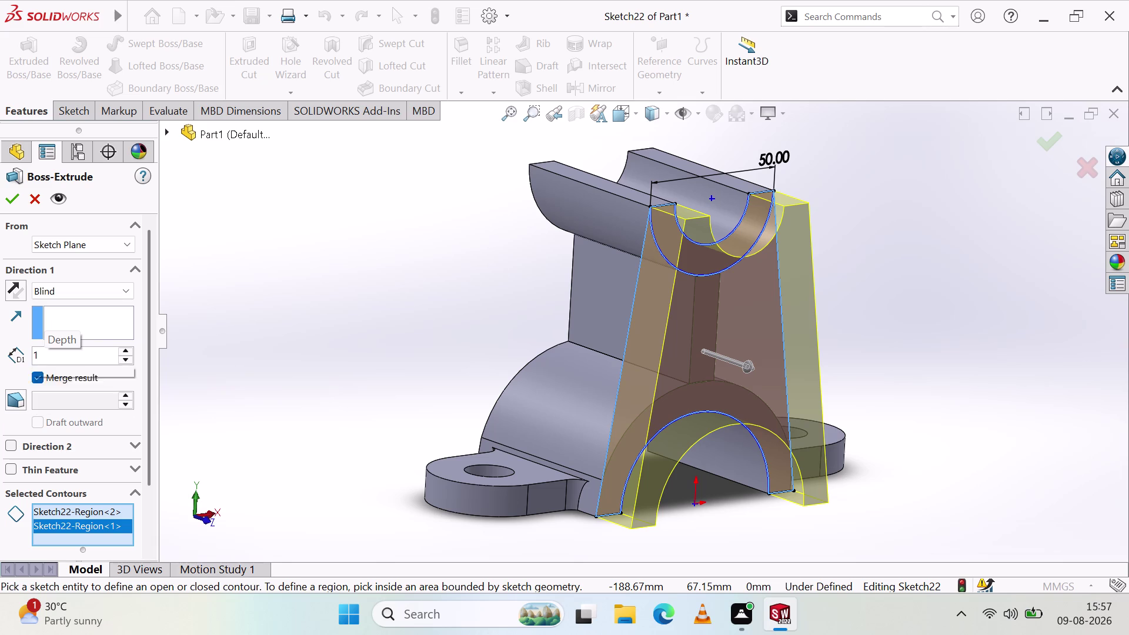
scroll(down, 3)
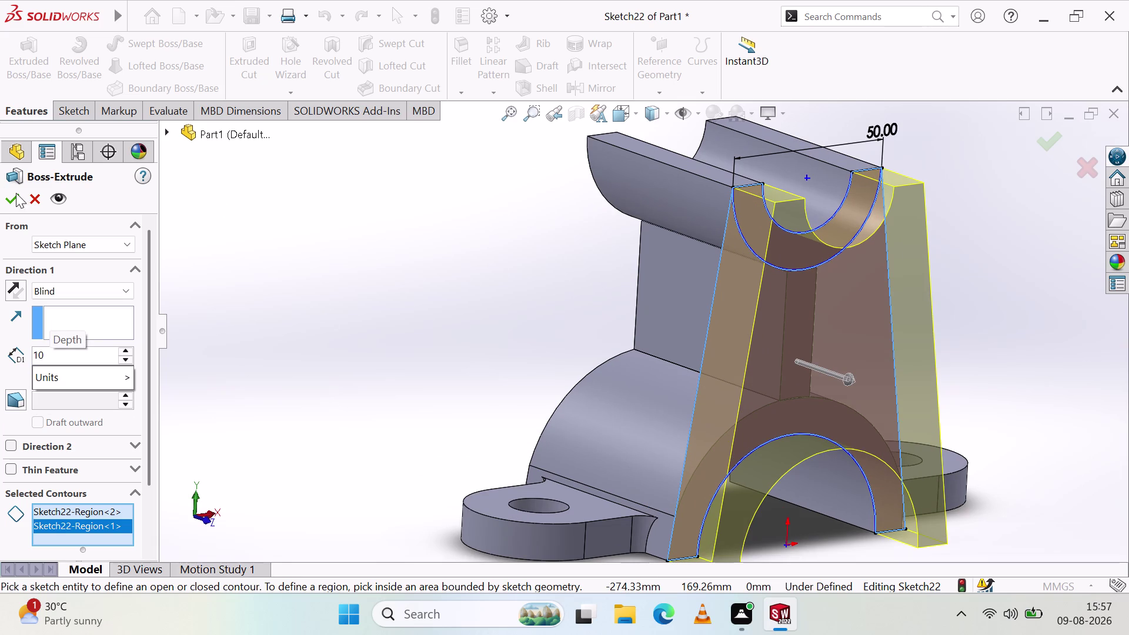
click(14, 192)
click(15, 193)
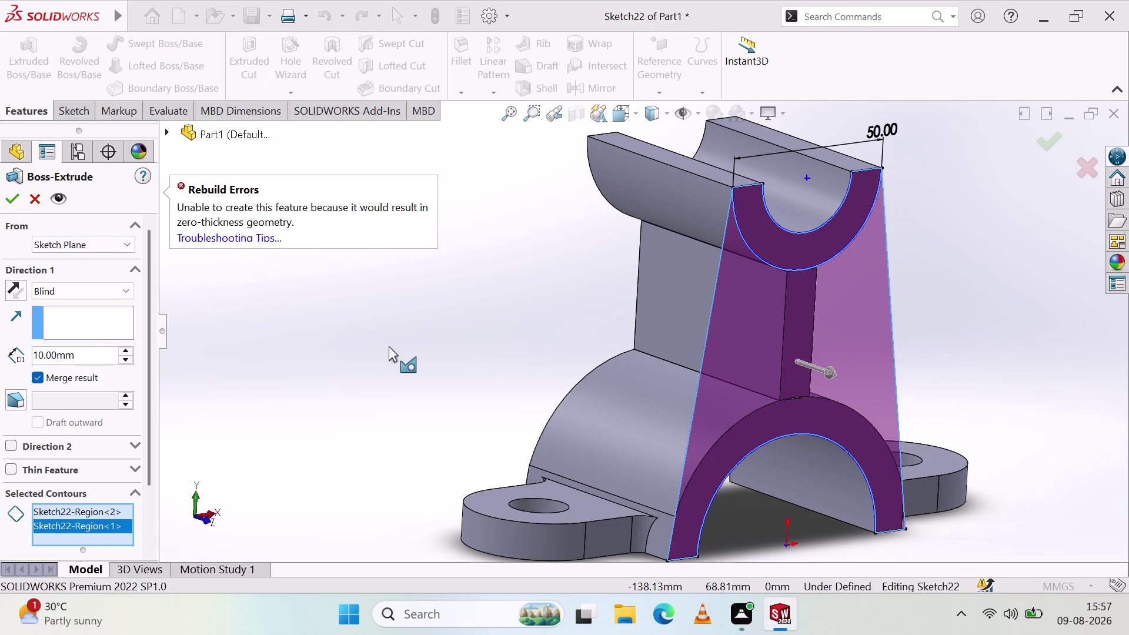
click(790, 372)
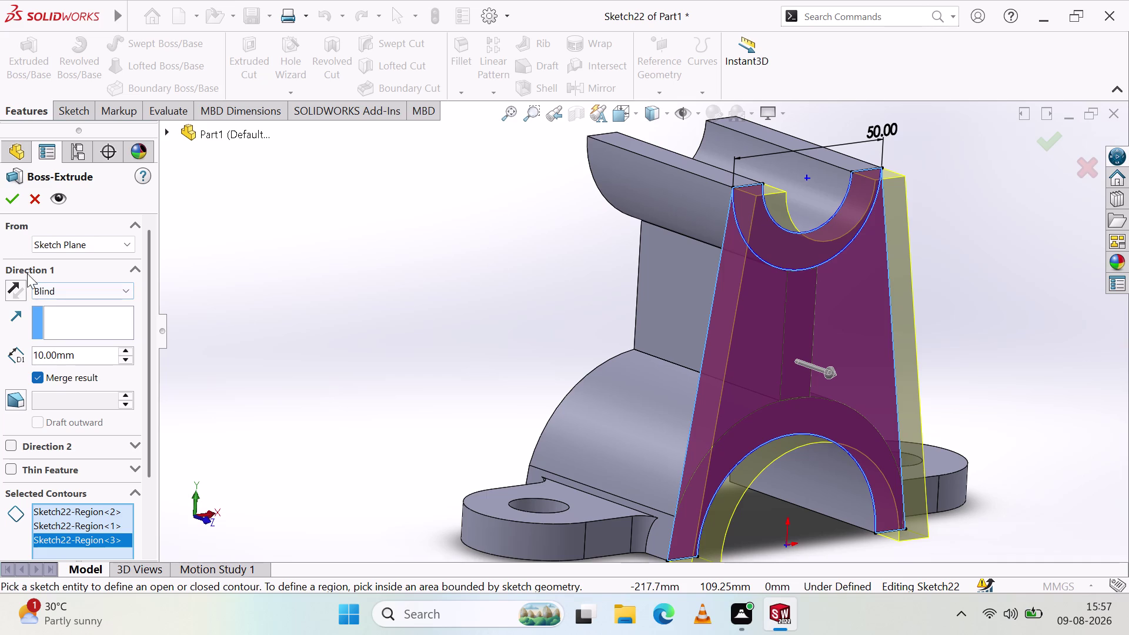
click(17, 203)
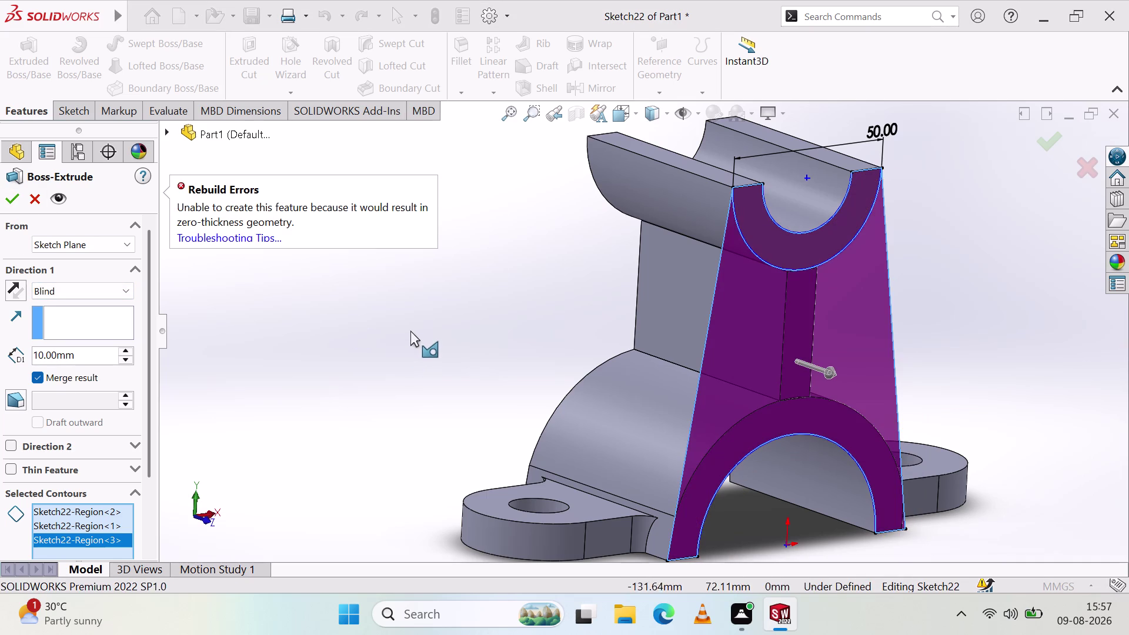
middle_drag(414, 328, 397, 320)
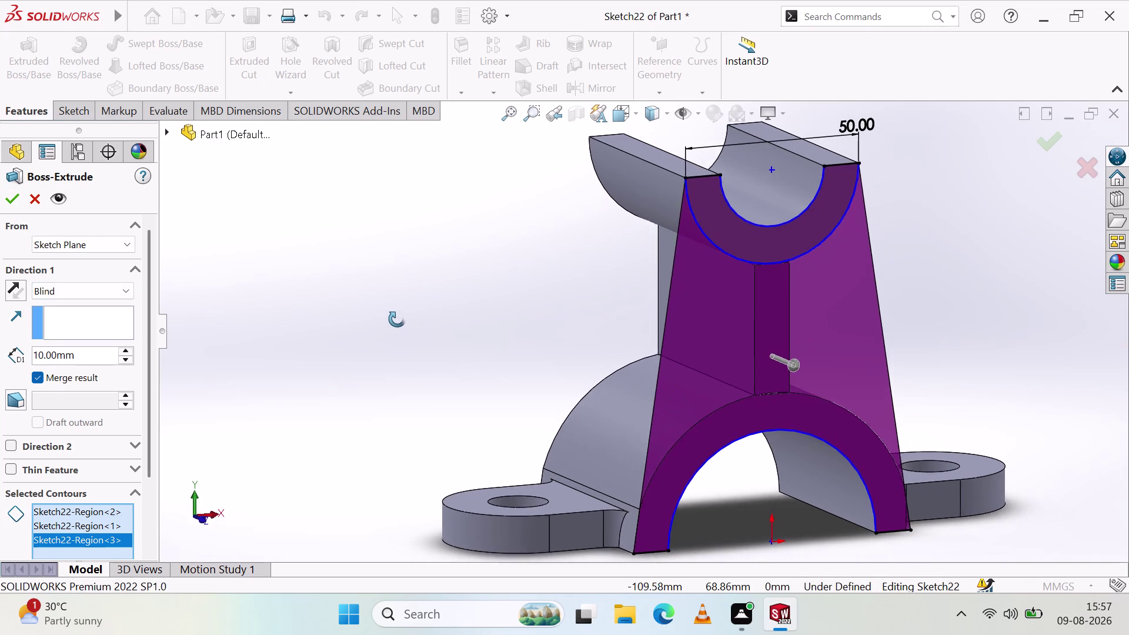
middle_drag(397, 320, 400, 315)
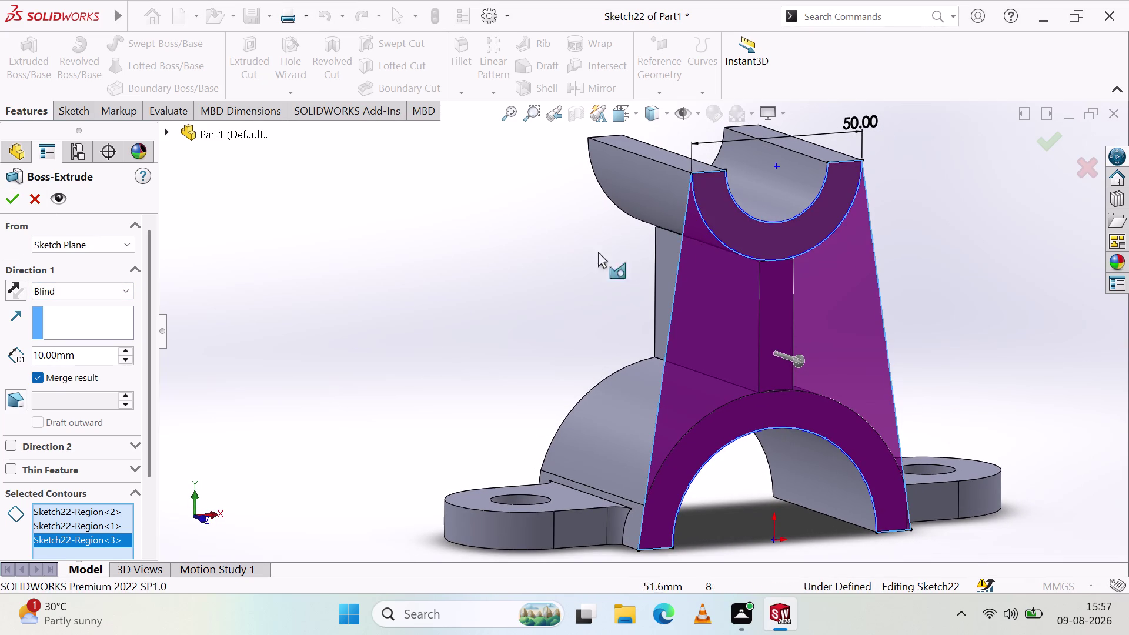
right_click(561, 234)
Cancel the failed extrusion, delete the saddle's outer arc, and abandon a new extrusion.
click(587, 182)
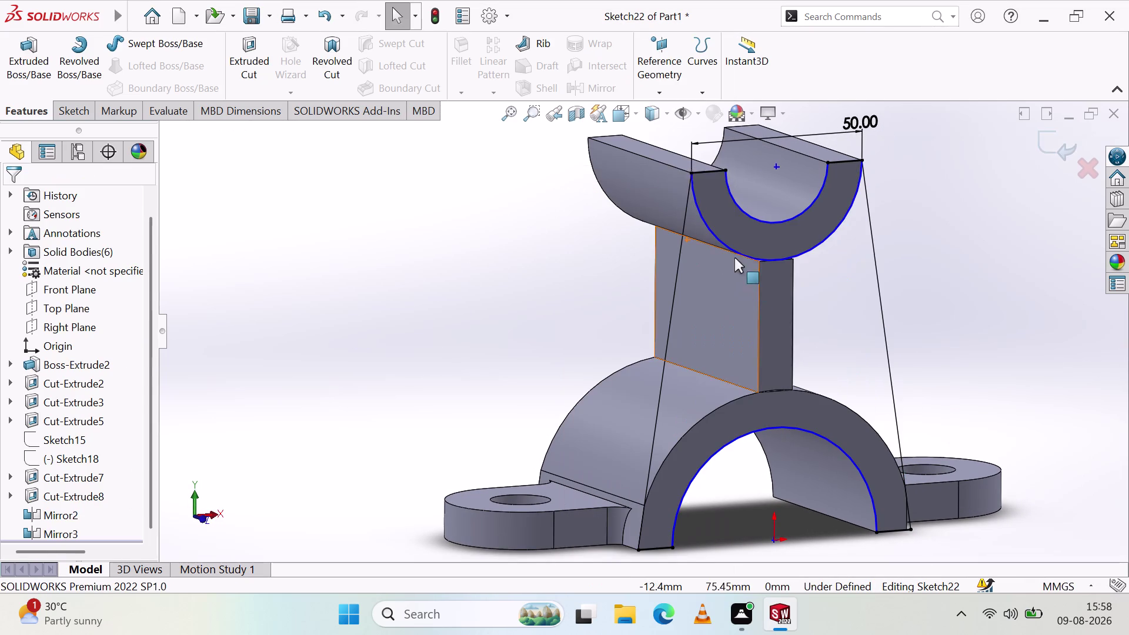
click(738, 252)
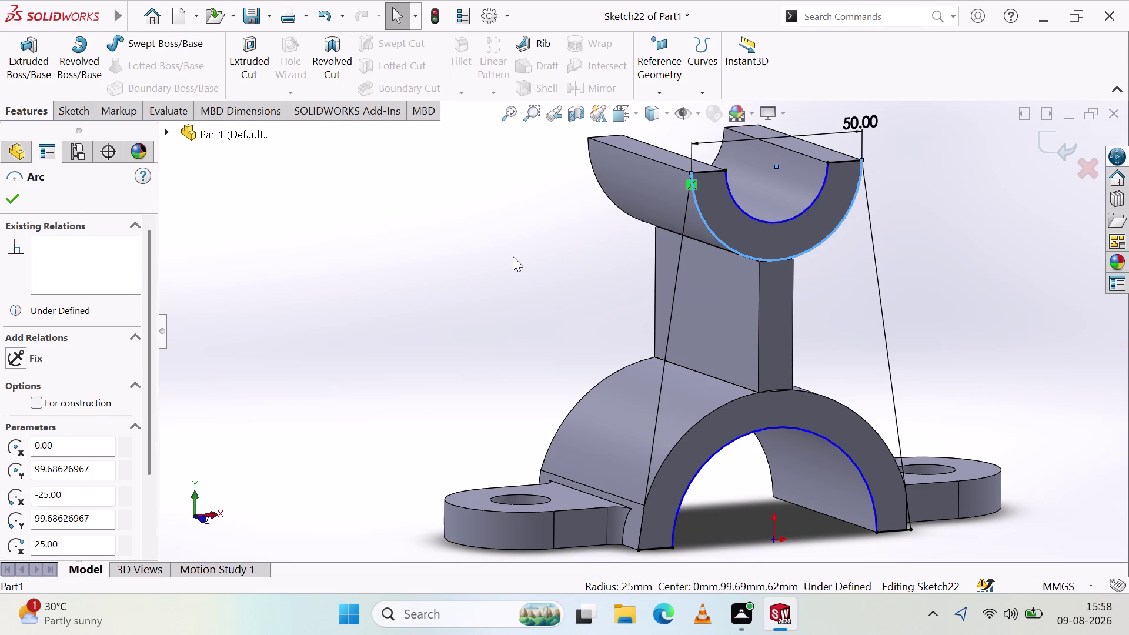
key(Delete)
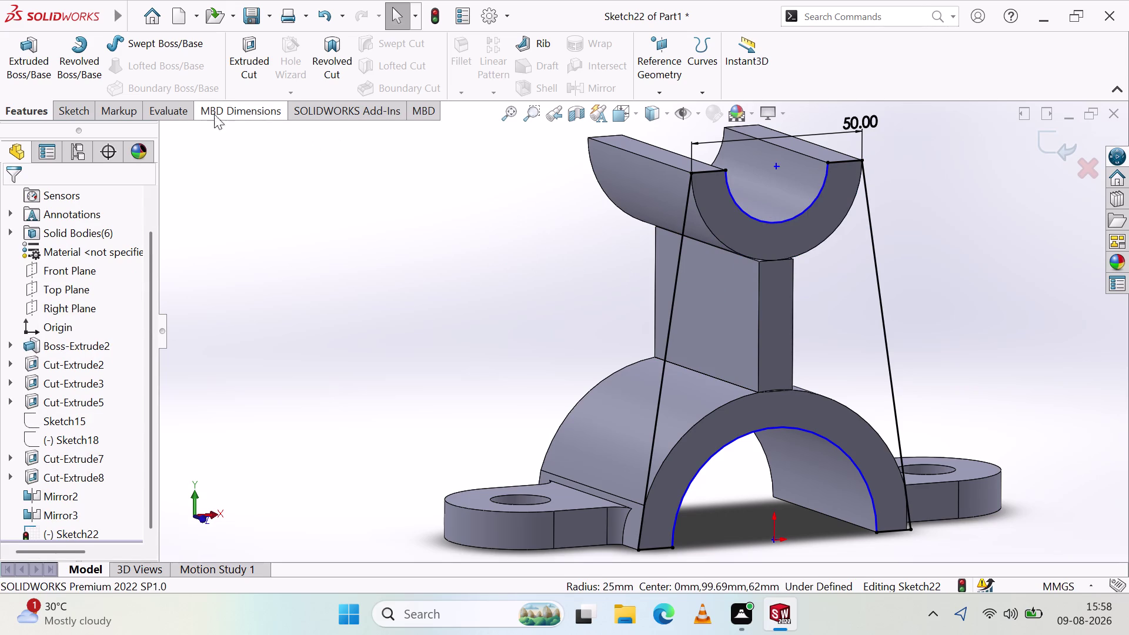
click(40, 76)
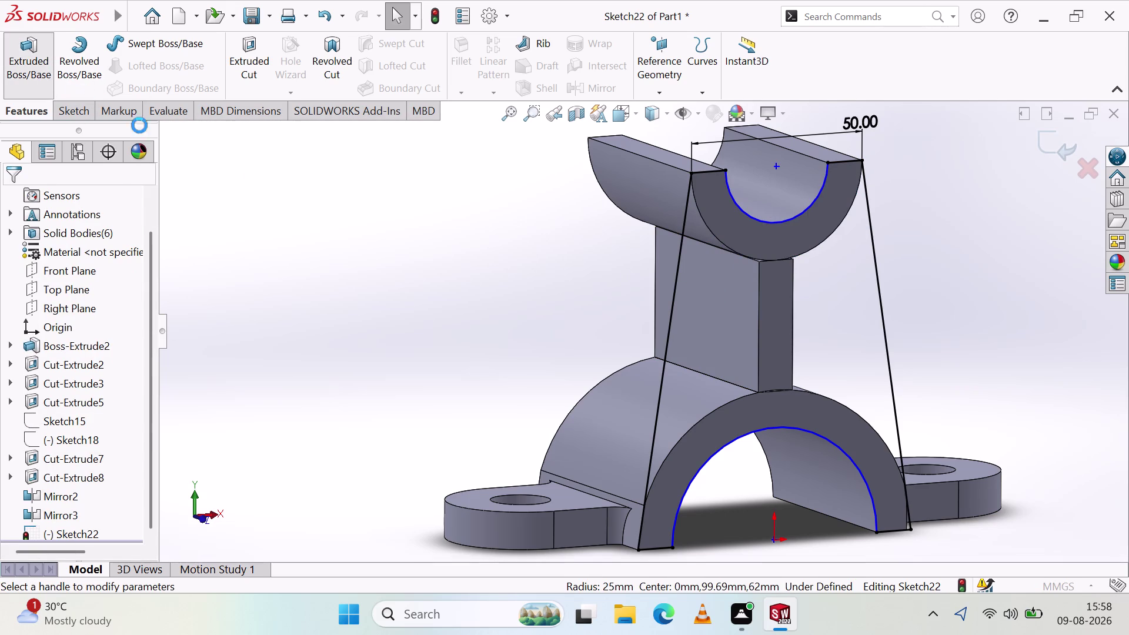
click(698, 310)
drag(743, 330, 752, 325)
click(739, 318)
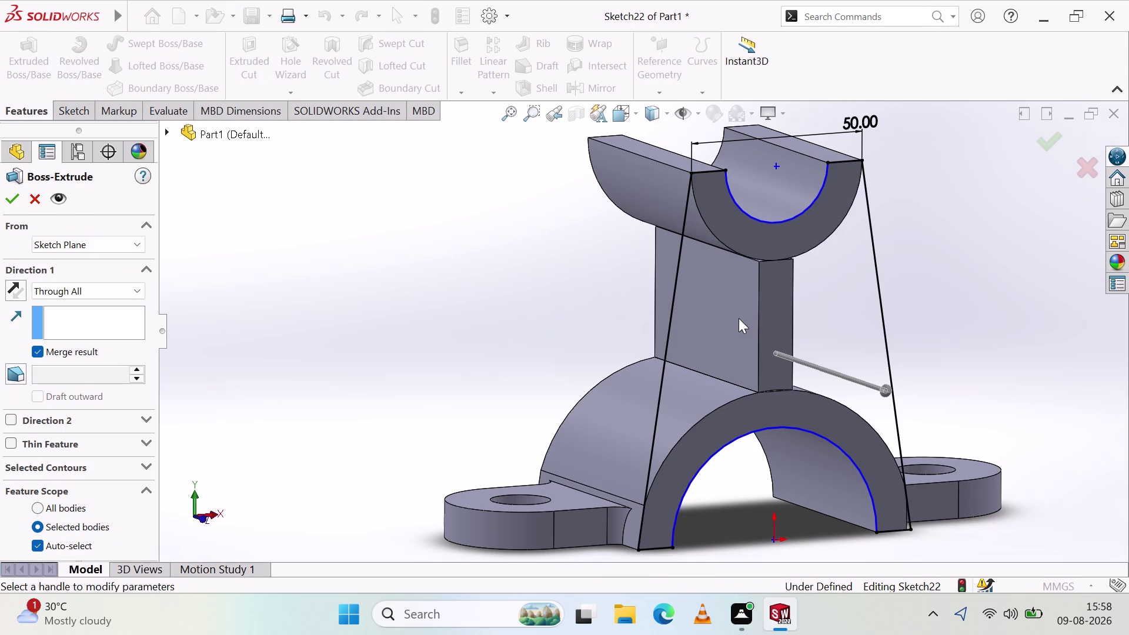
scroll(down, 3)
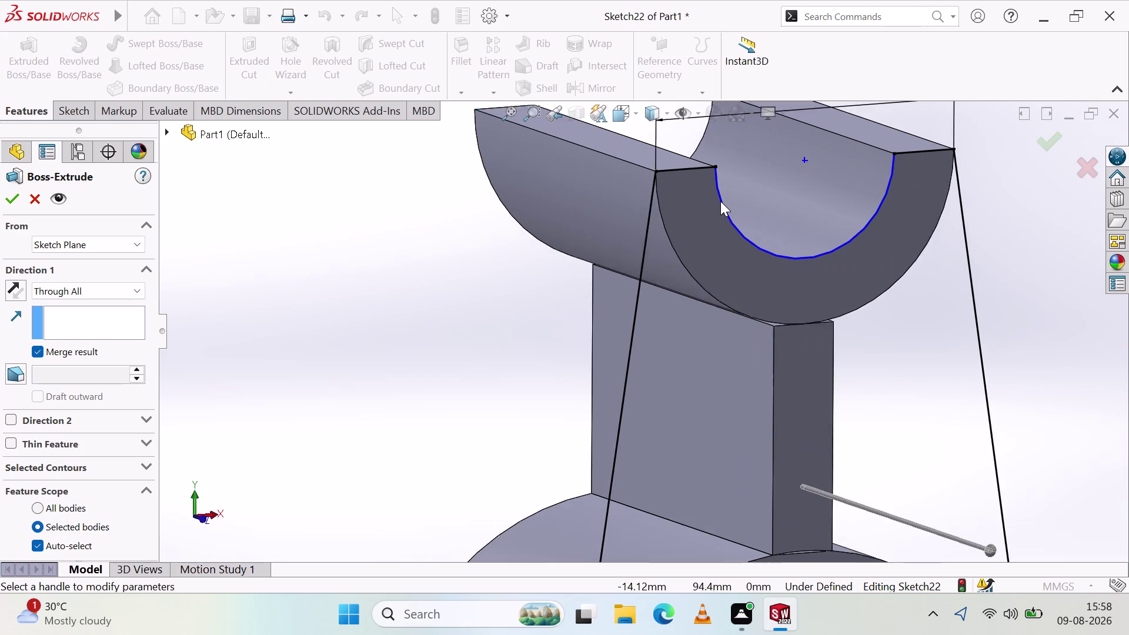
scroll(down, 3)
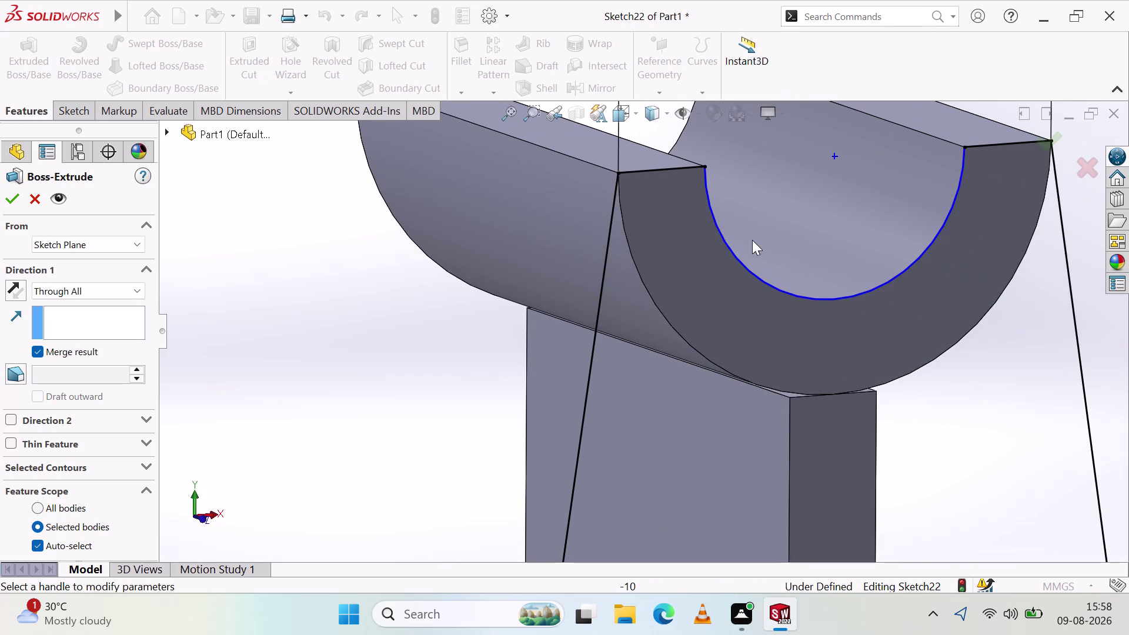
click(78, 118)
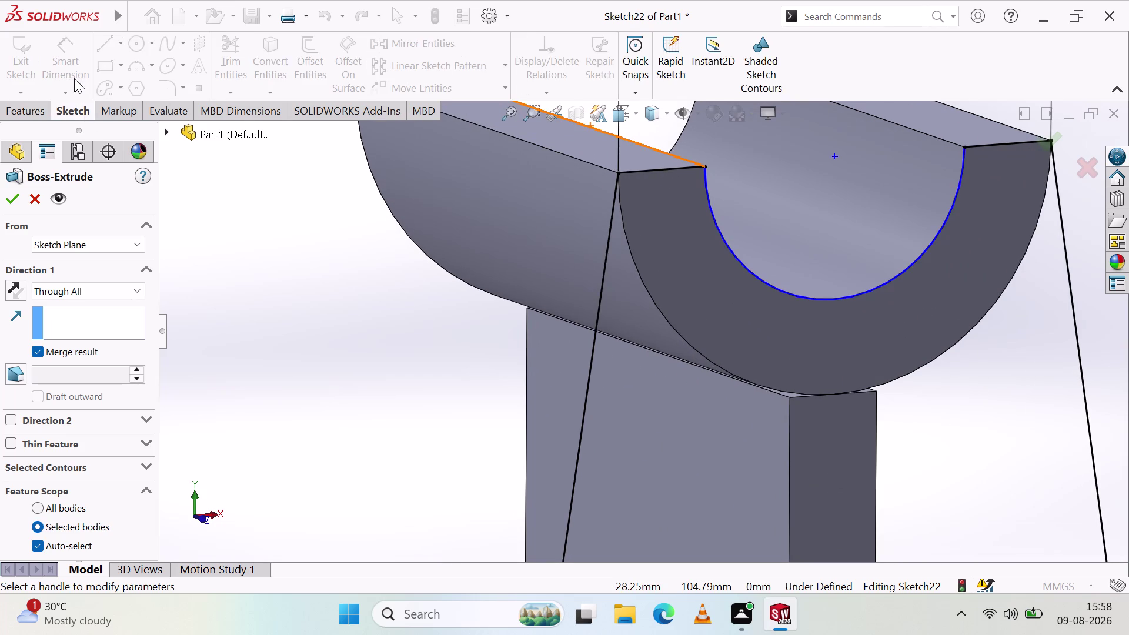
click(28, 195)
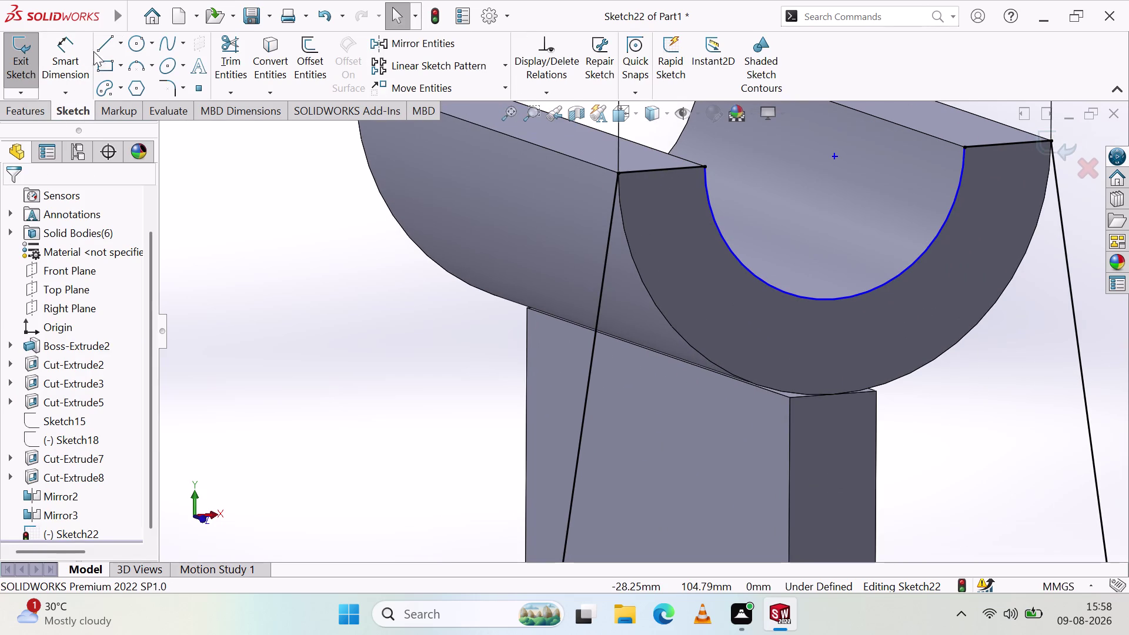
Draw short lines along the saddle's left and right top edges.
click(97, 43)
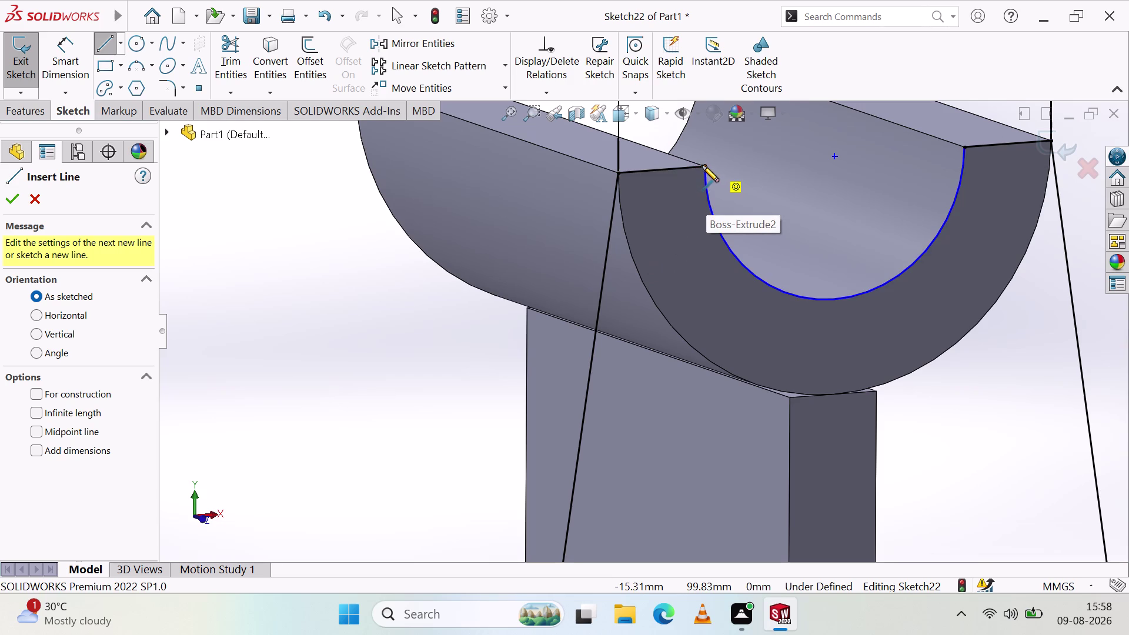
click(703, 165)
click(618, 171)
right_click(652, 214)
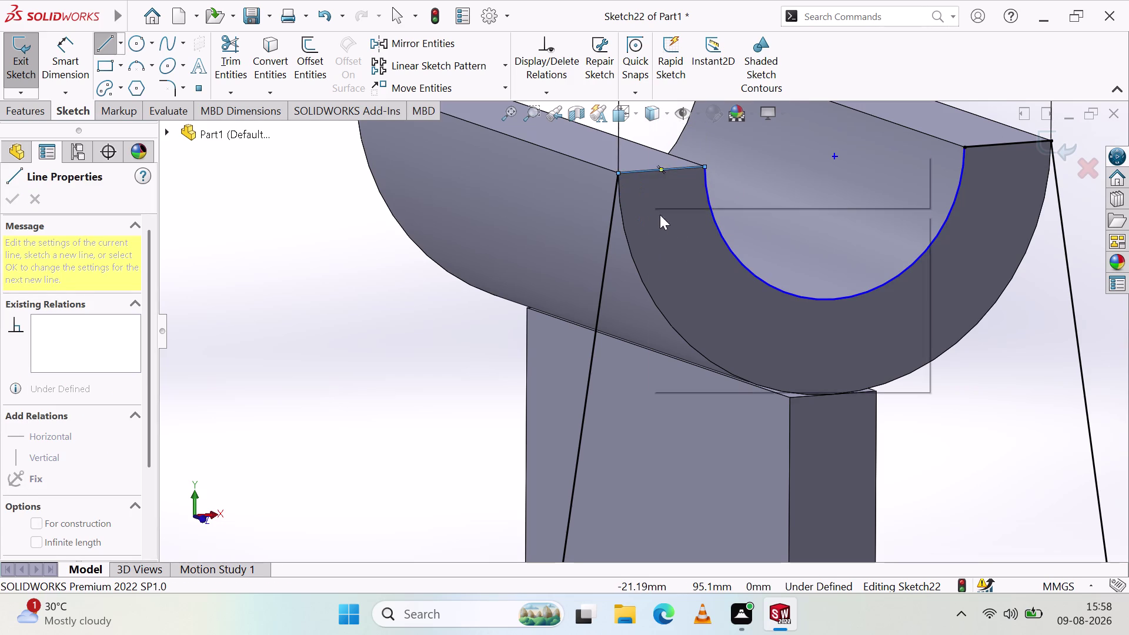
click(704, 226)
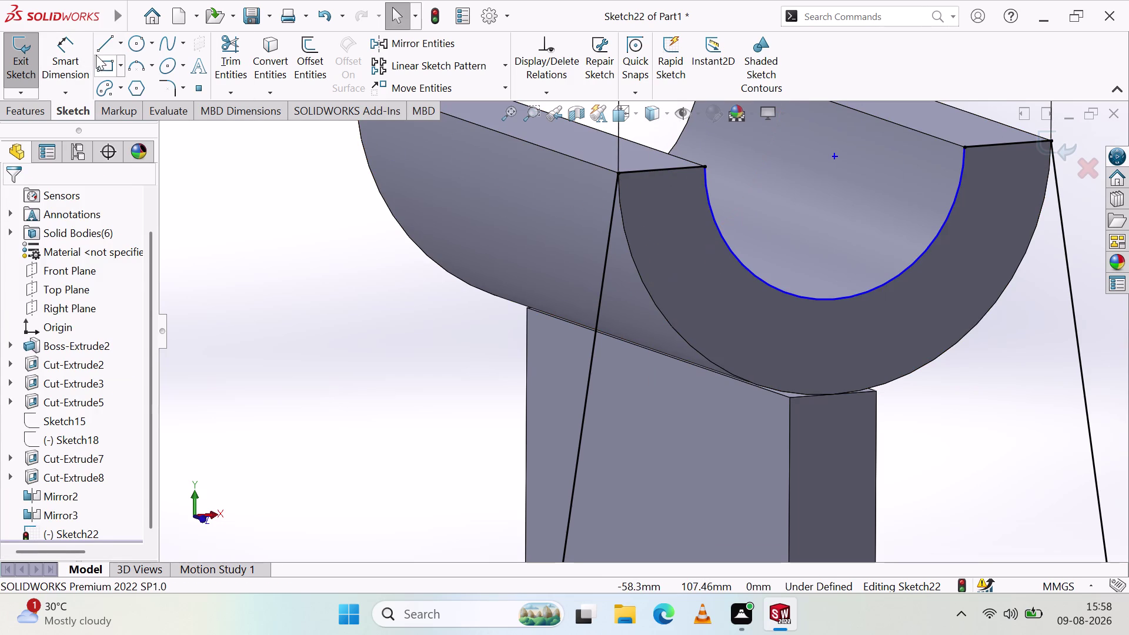
click(104, 44)
click(967, 146)
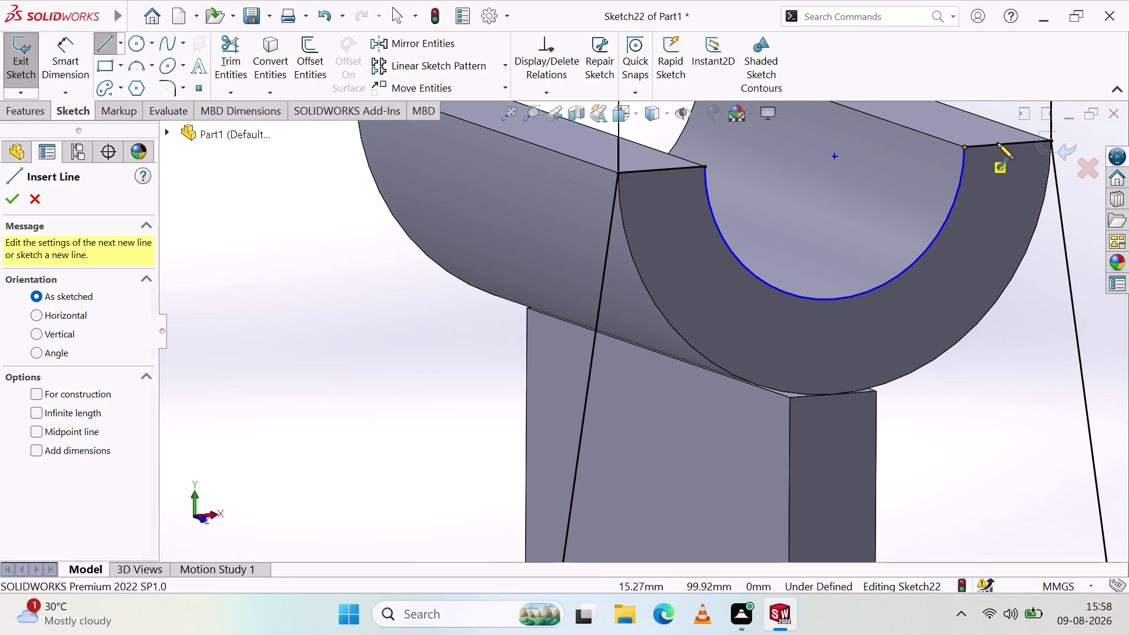
click(1049, 141)
right_click(1042, 260)
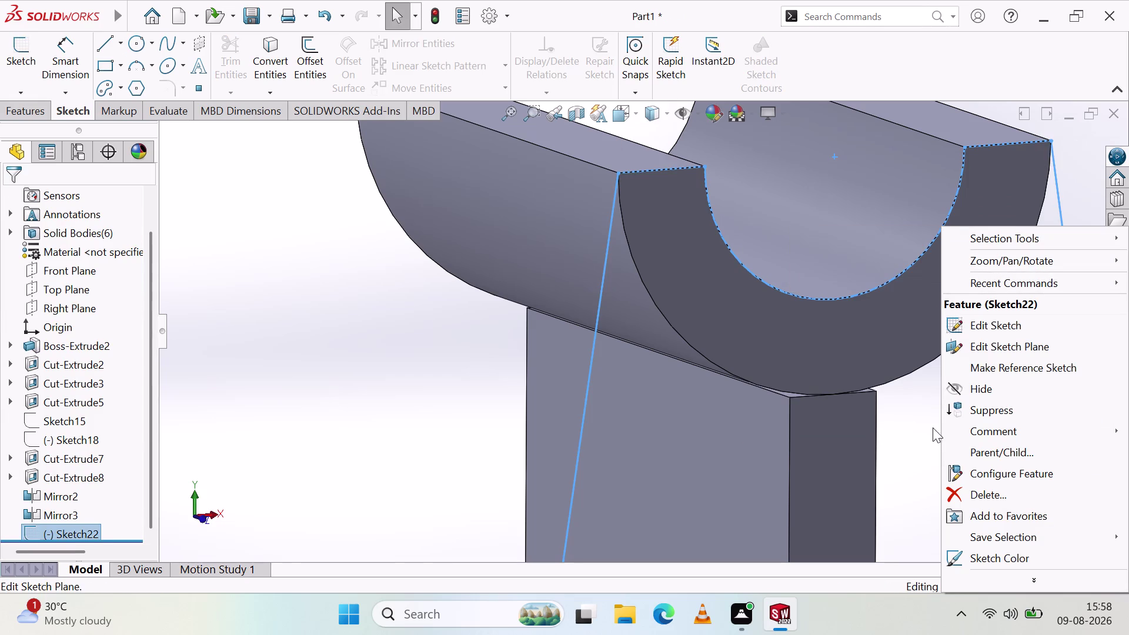
click(904, 439)
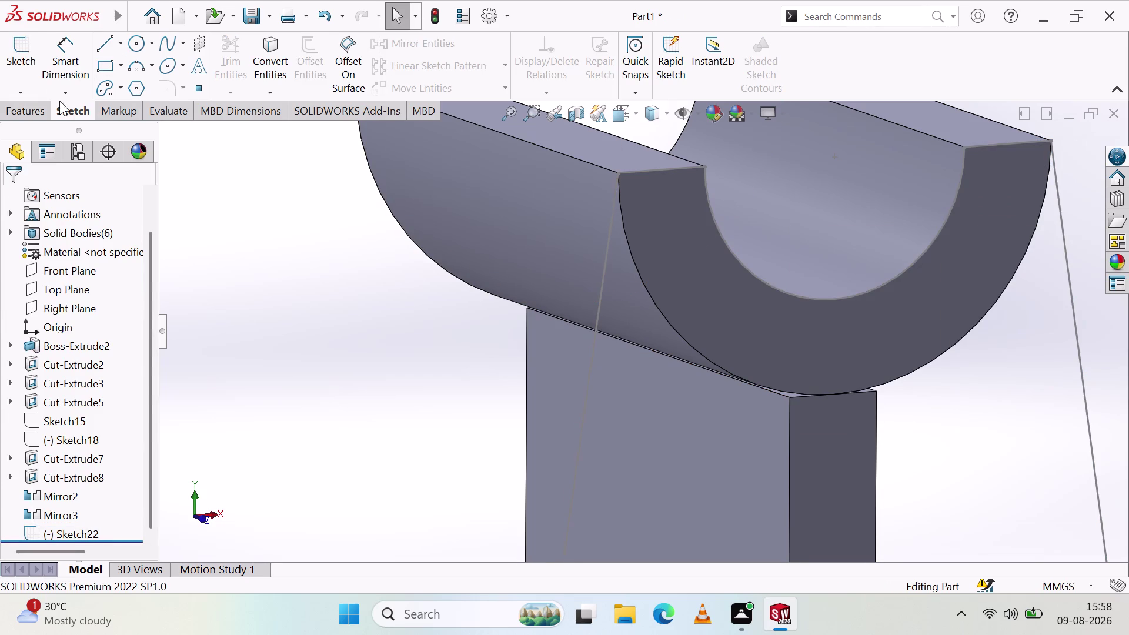
Undo to reopen the front sketch for editing.
scroll(up, 3)
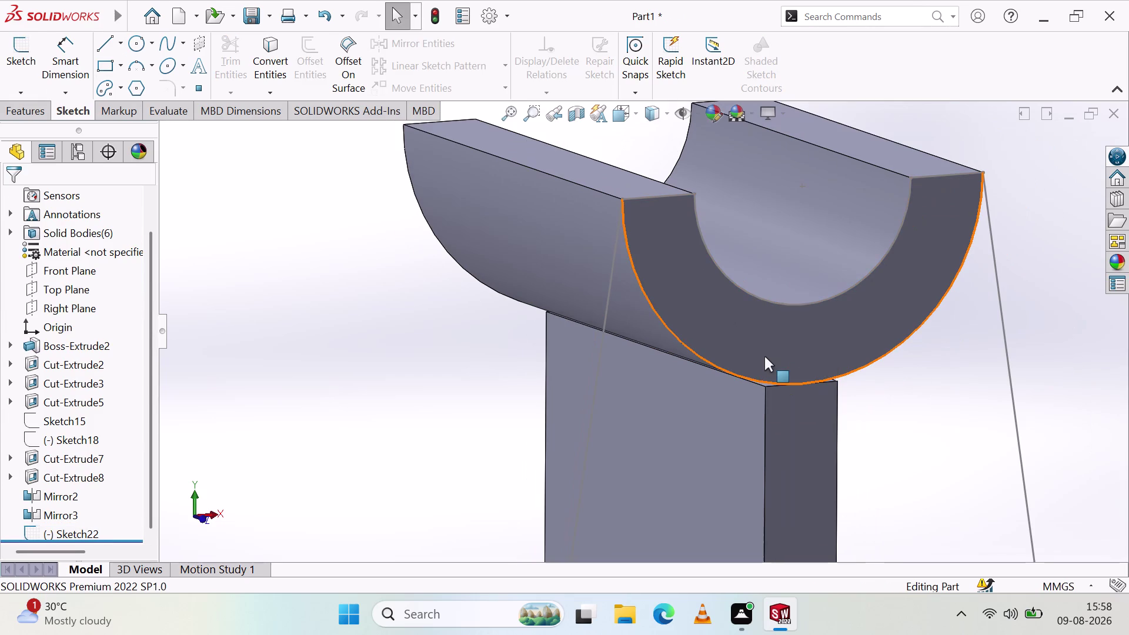
key(ctrl+z)
scroll(up, 3)
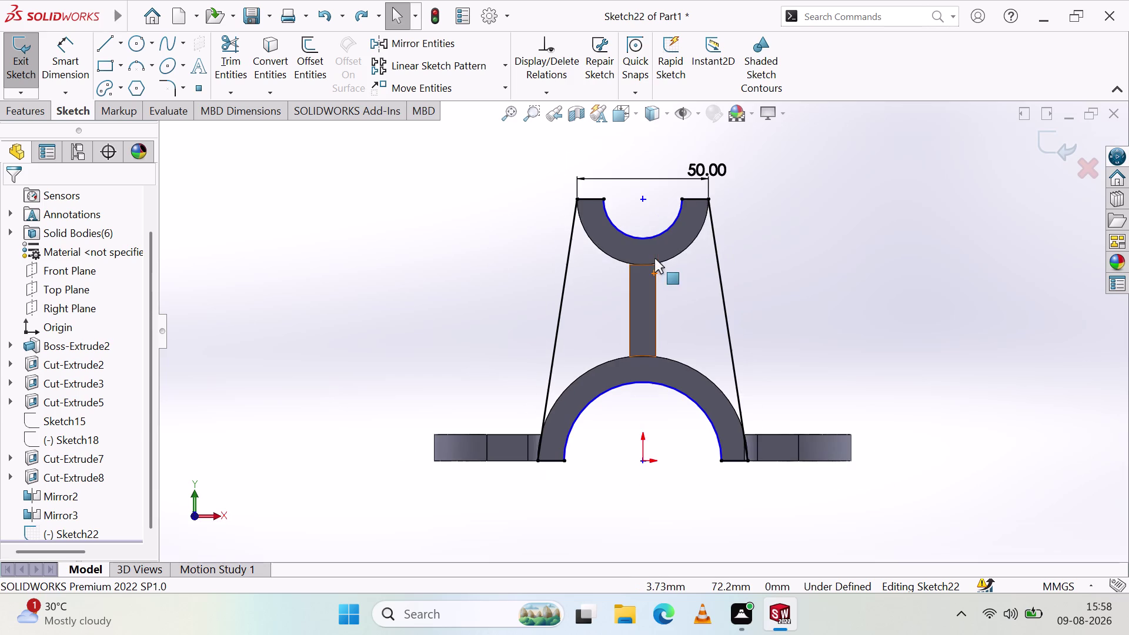
scroll(down, 3)
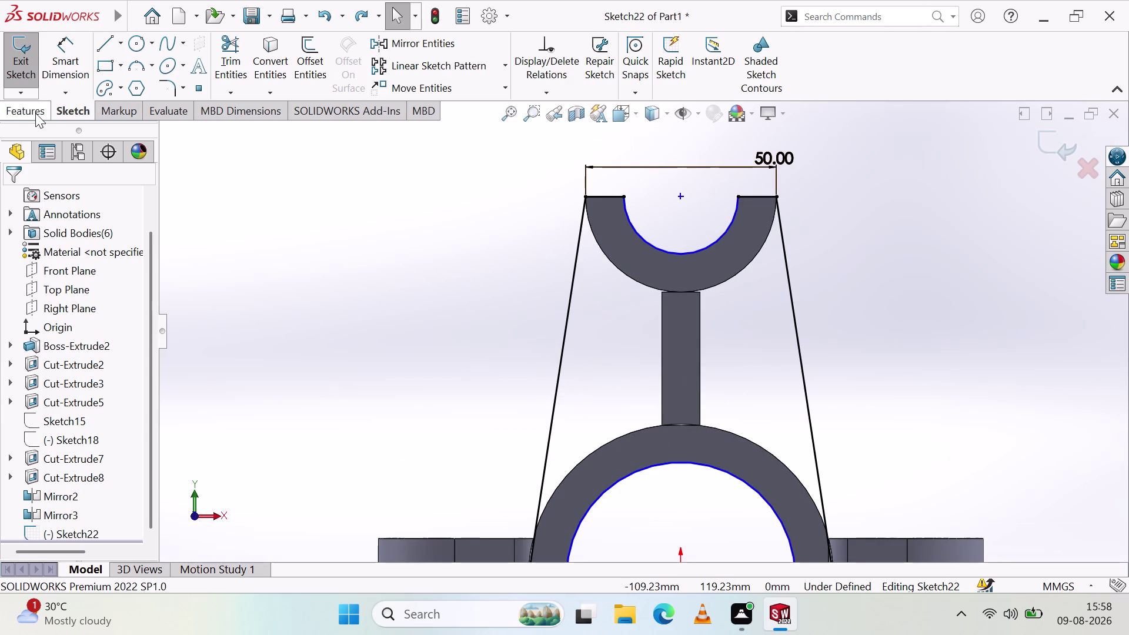
click(36, 113)
Extrude the tapered region Blind to 62 mm.
click(27, 61)
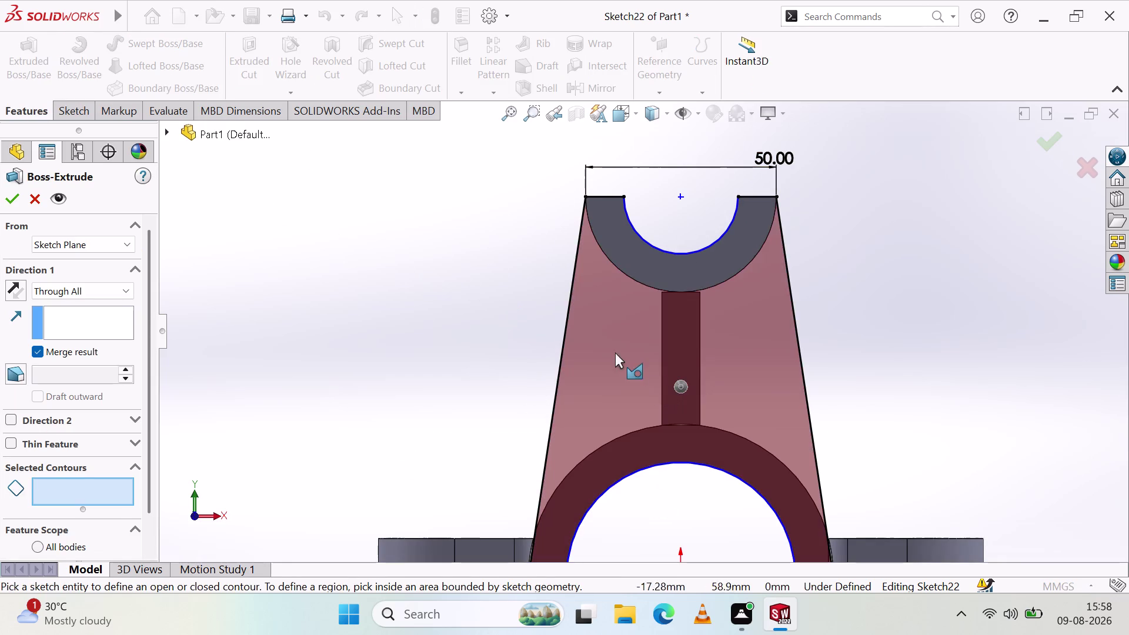
click(615, 352)
middle_drag(347, 308, 437, 359)
scroll(up, 3)
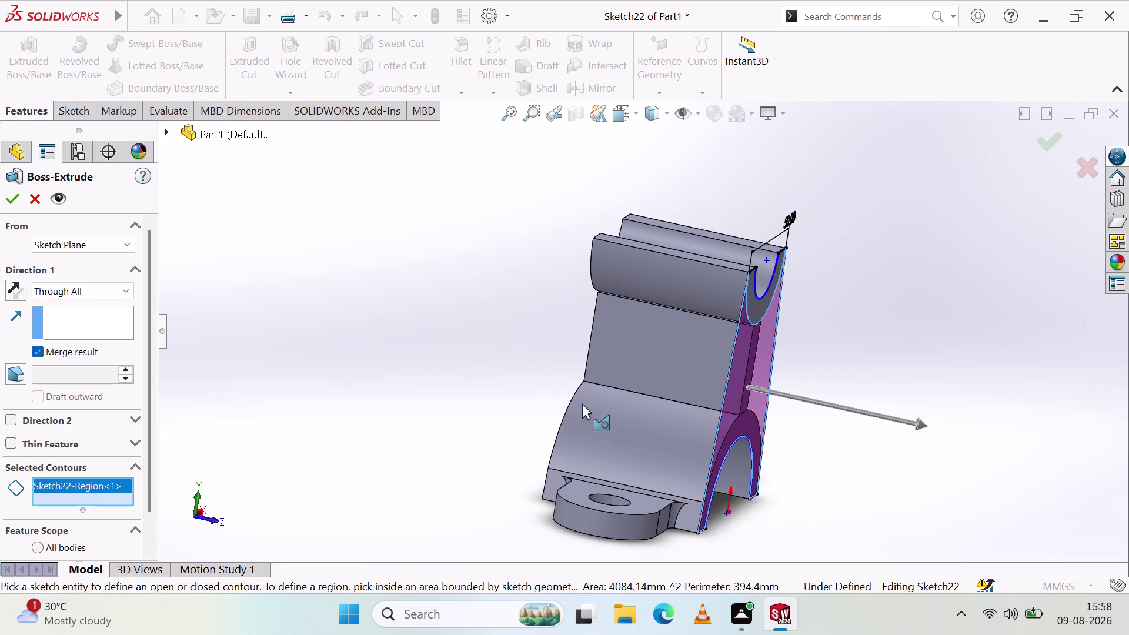
scroll(up, 3)
middle_drag(936, 307, 905, 302)
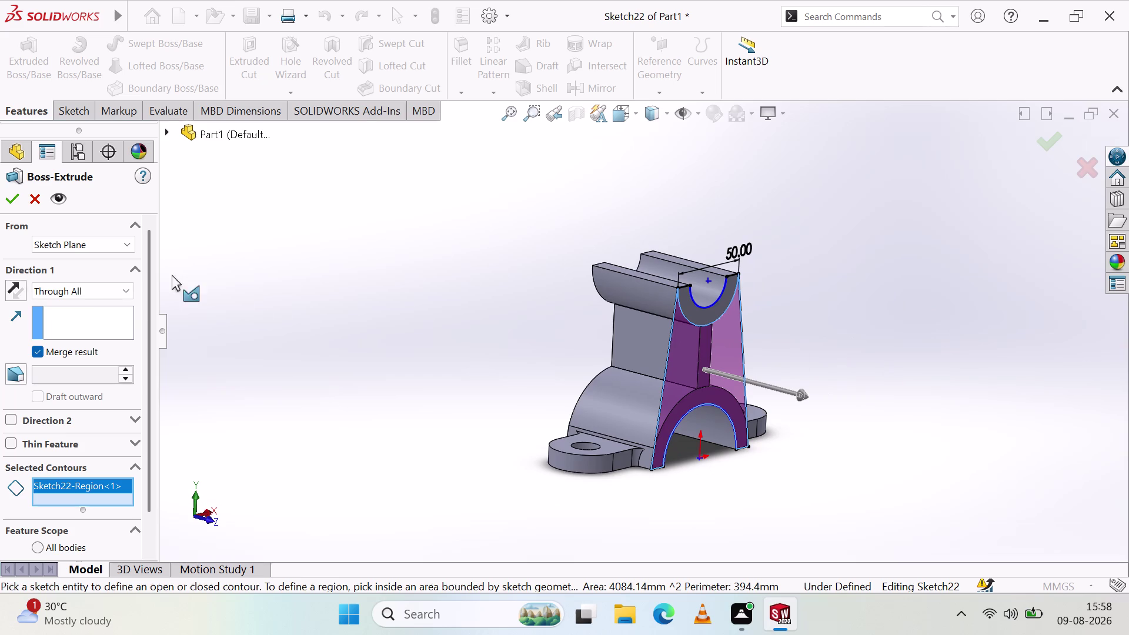
click(103, 295)
click(74, 306)
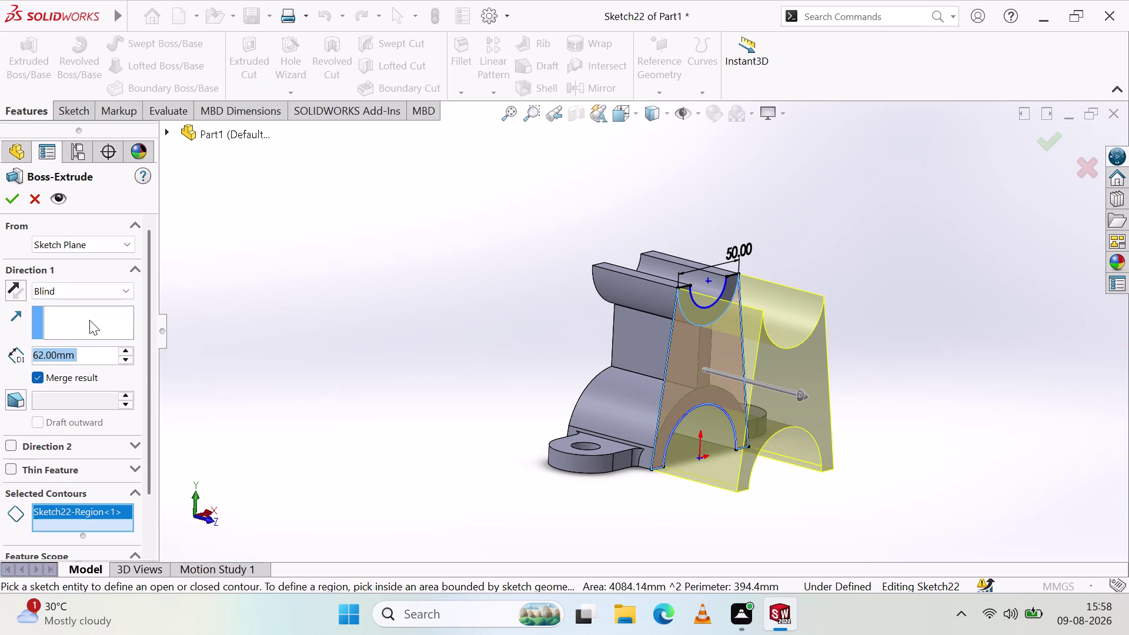
click(1, 200)
click(9, 198)
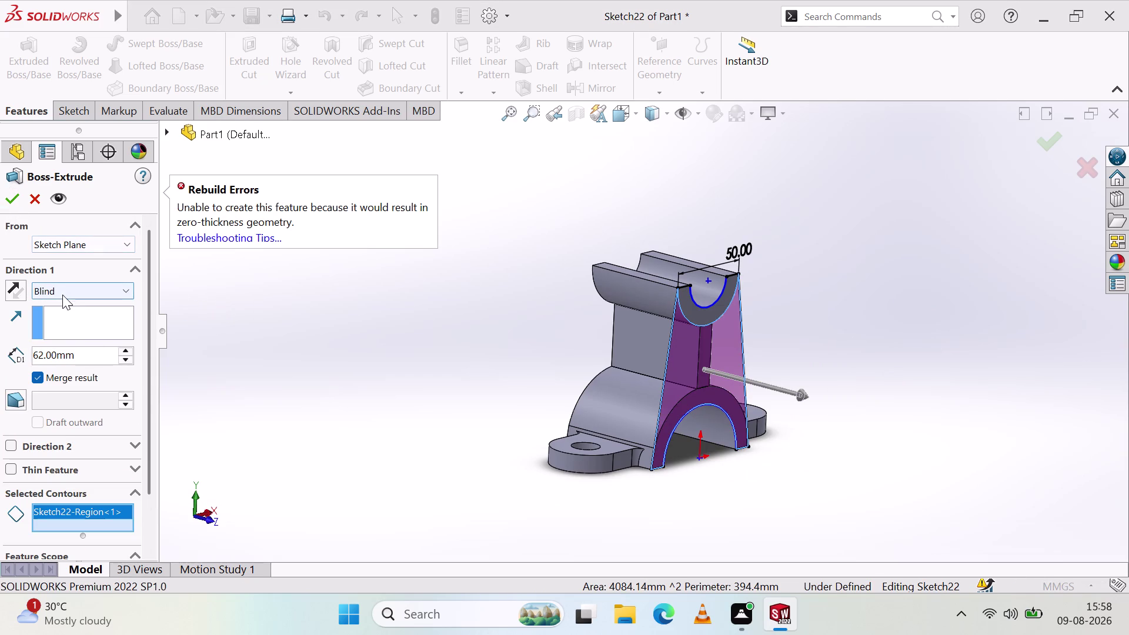
Add the saddle region, then cancel the extrusion after the rebuild error.
scroll(down, 3)
scroll(down, 3)
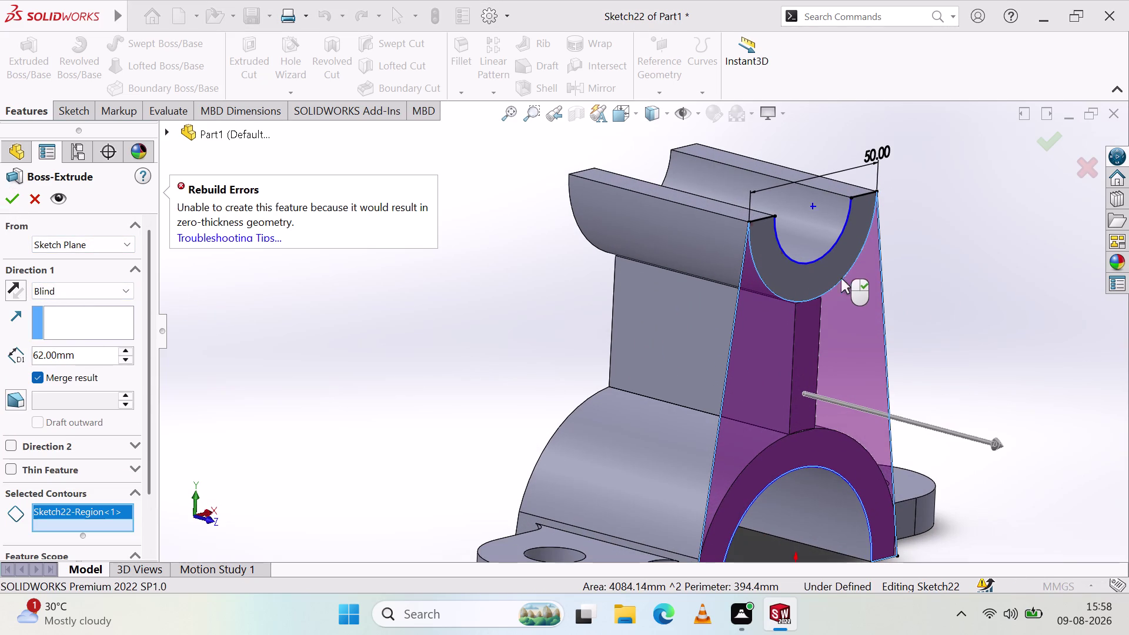
click(836, 285)
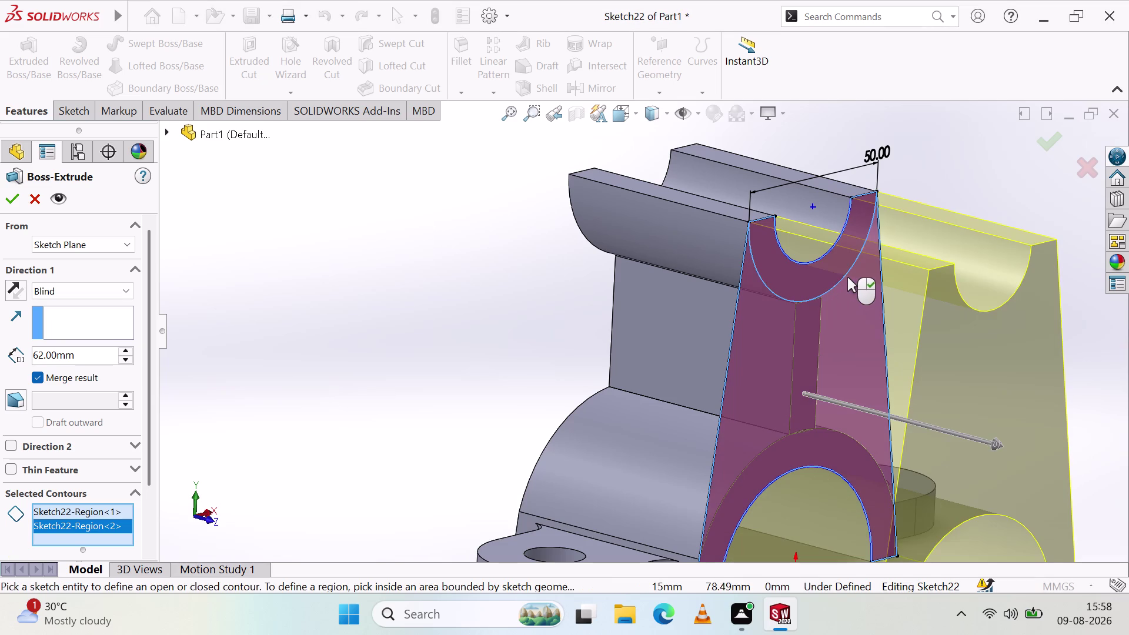
click(996, 185)
right_click(1002, 185)
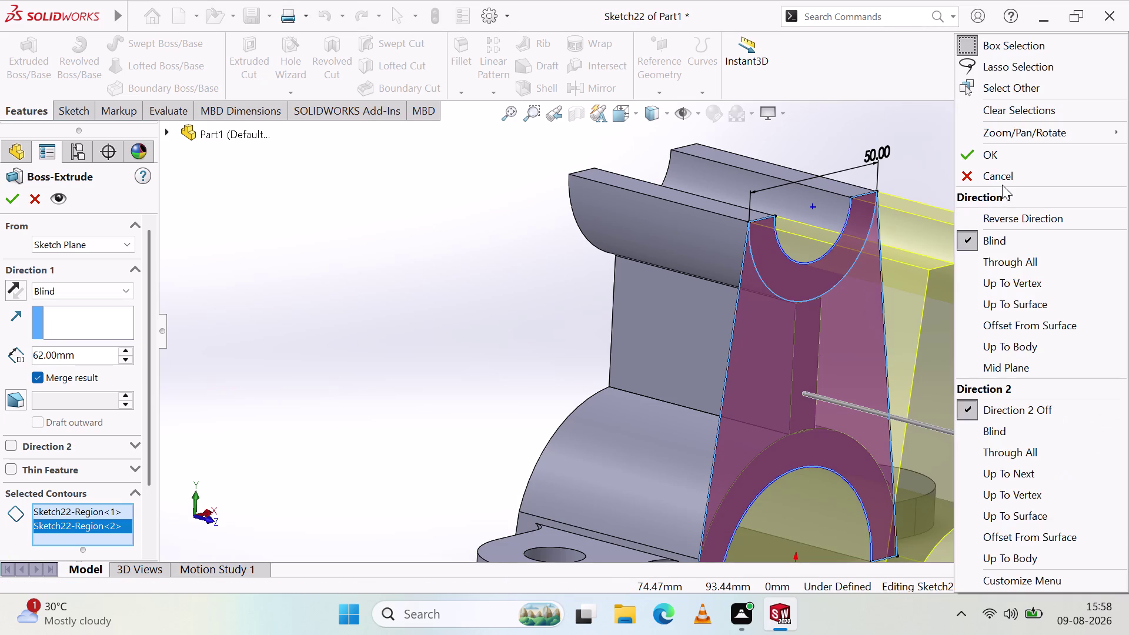
click(1003, 176)
Try deleting the saddle's outer arc, which SOLIDWORKS refuses, then turn the view toward the front.
click(844, 279)
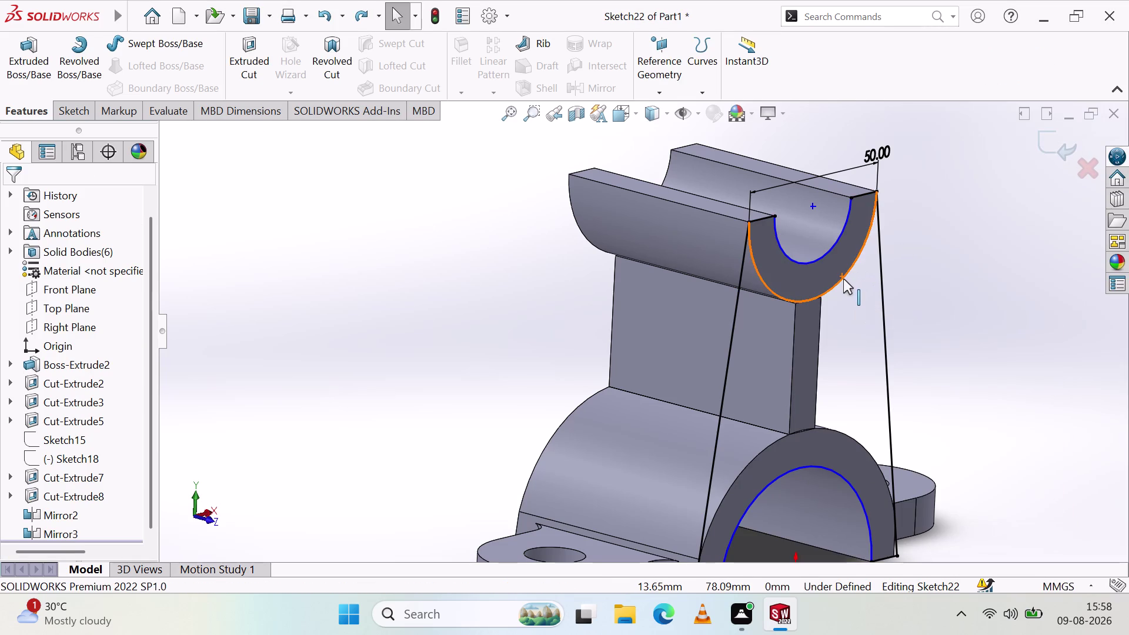
key(Delete)
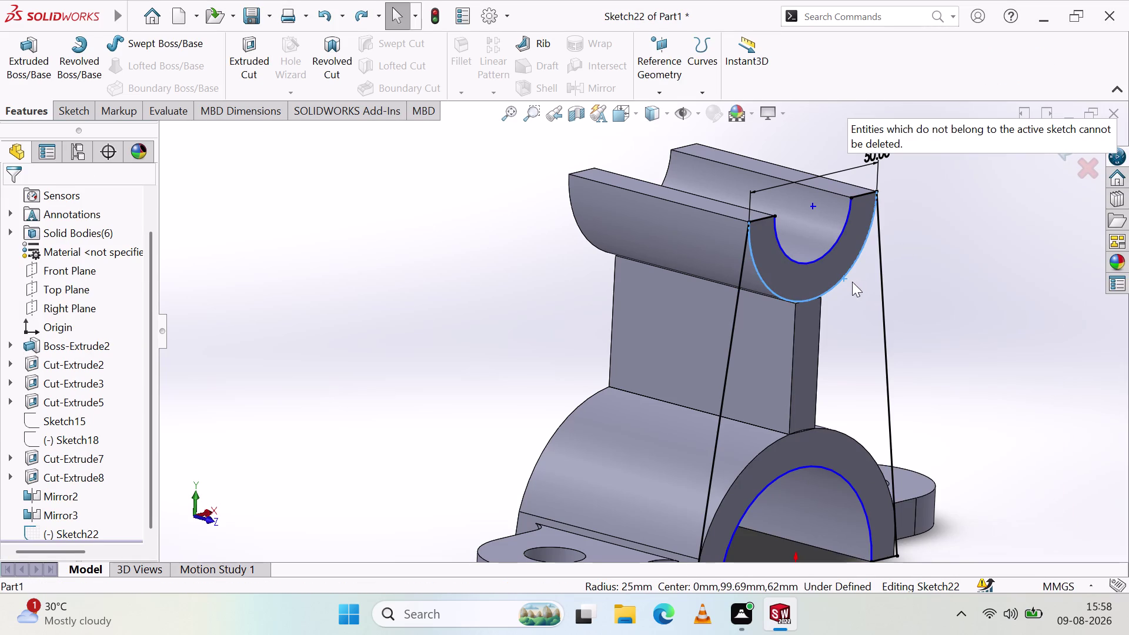
click(836, 287)
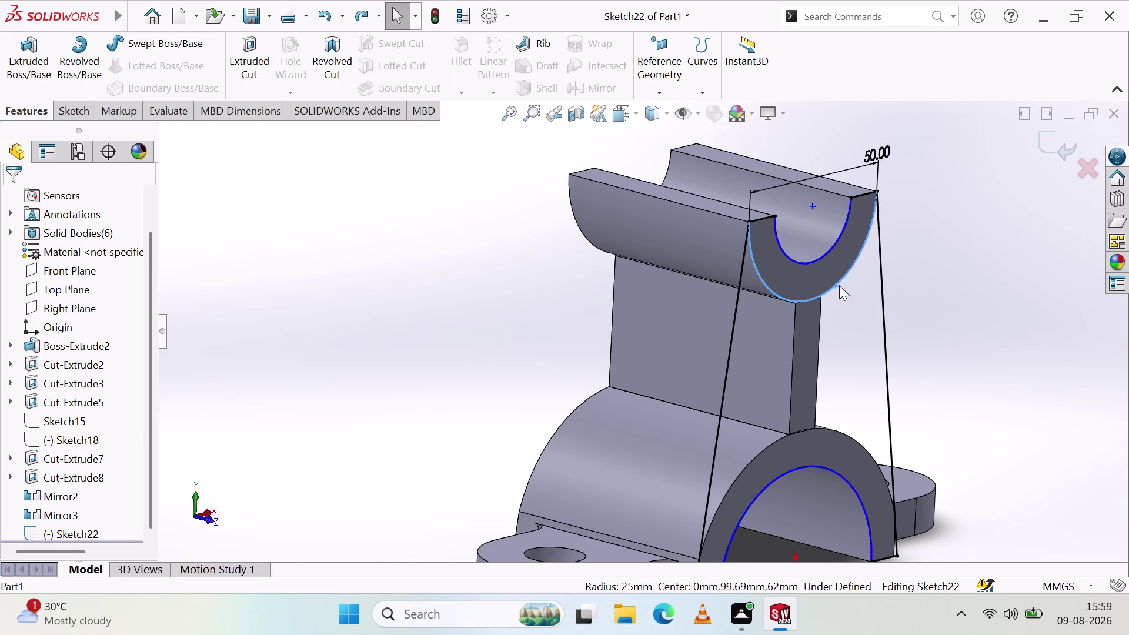
key(Delete)
key(Delete)
middle_drag(841, 285, 797, 288)
scroll(down, 3)
middle_click(796, 289)
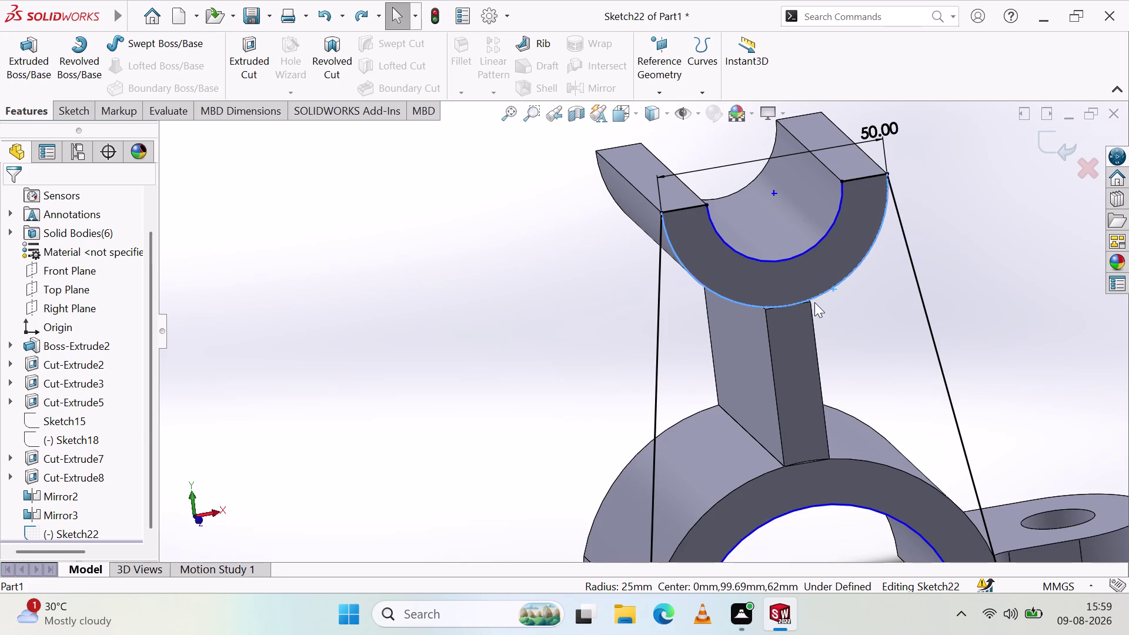
click(815, 294)
right_click(819, 295)
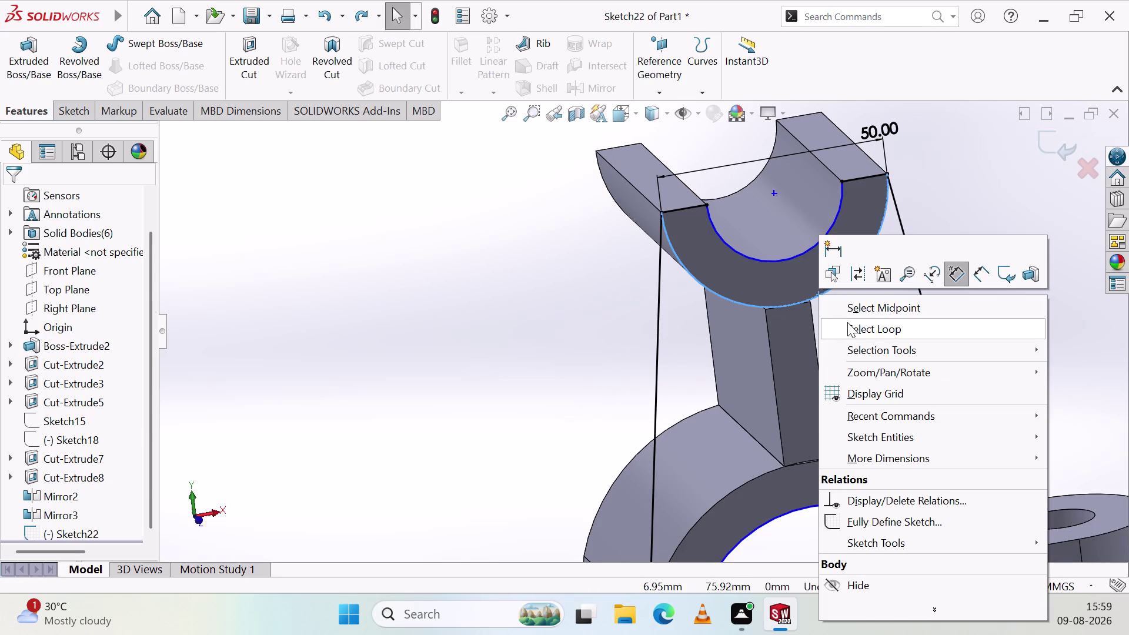
click(764, 402)
click(870, 391)
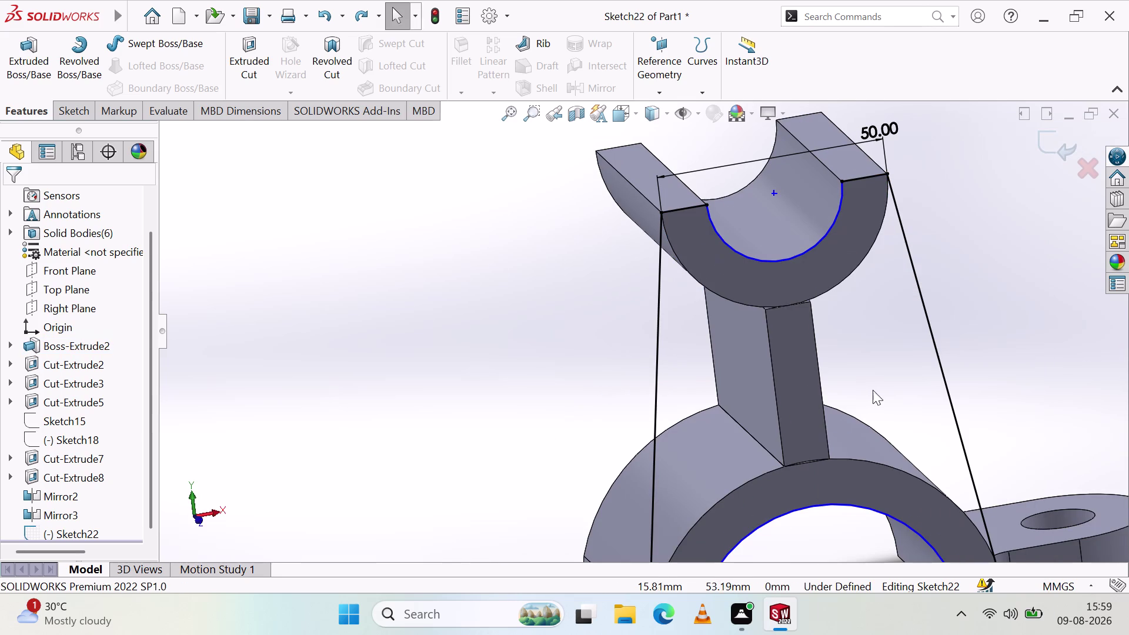
Undo the recent sketch edits to strip the tapered side lines, keeping the 50 mm top line.
right_click(1031, 305)
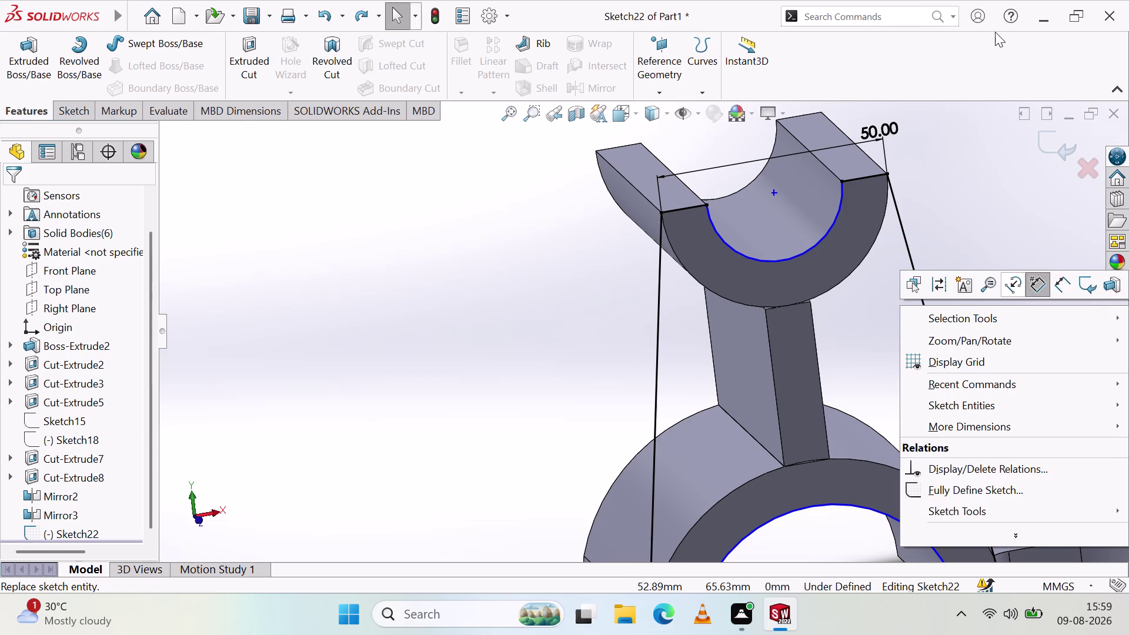
key(ctrl+z)
click(972, 192)
key(ctrl+z)
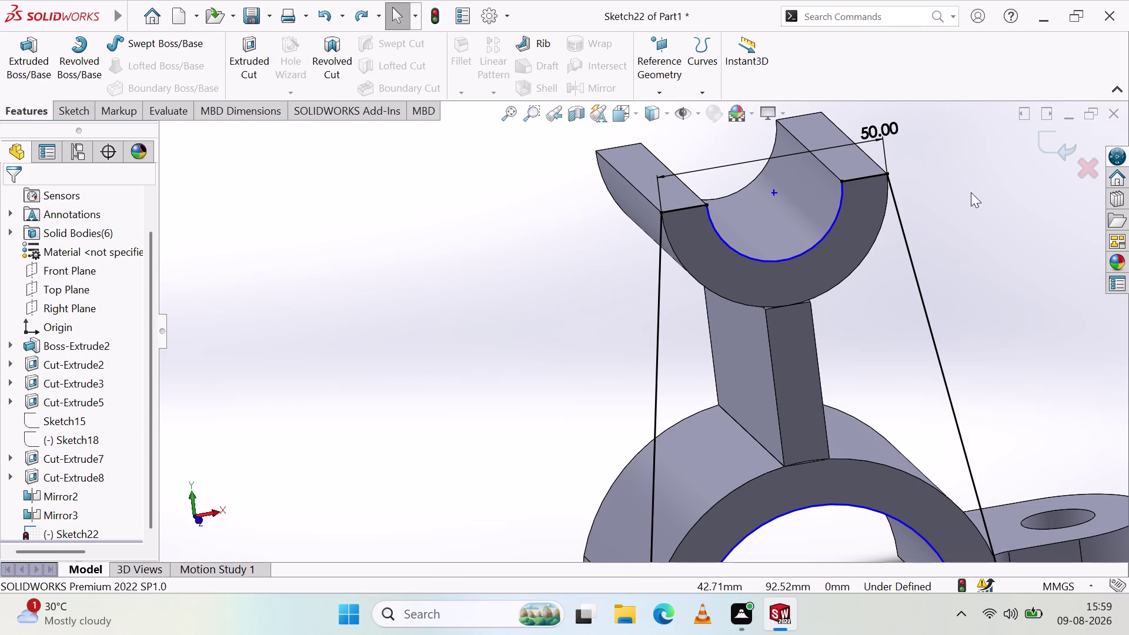
key(ctrl+z)
key(ctrl+z)
key(ctrl+z)
key(ctrl+z)
key(ctrl+z)
key(ctrl+z)
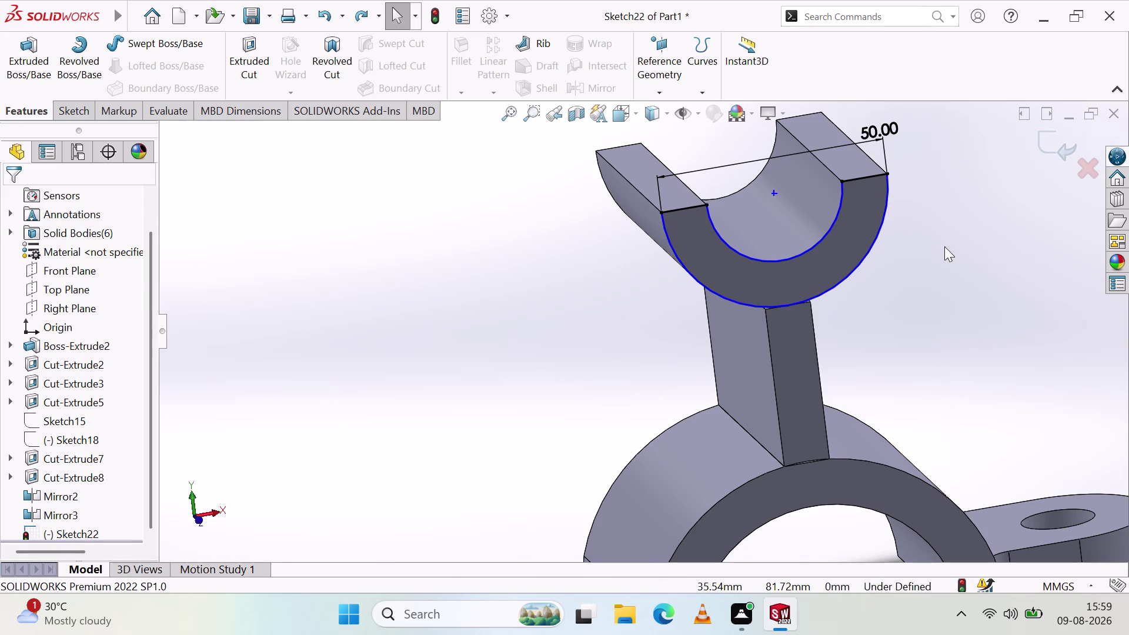
key(ctrl+z)
key(ctrl+z)
Undo the remaining earlier dimensioned outline lines in Sketch22.
key(ctrl+z)
scroll(up, 3)
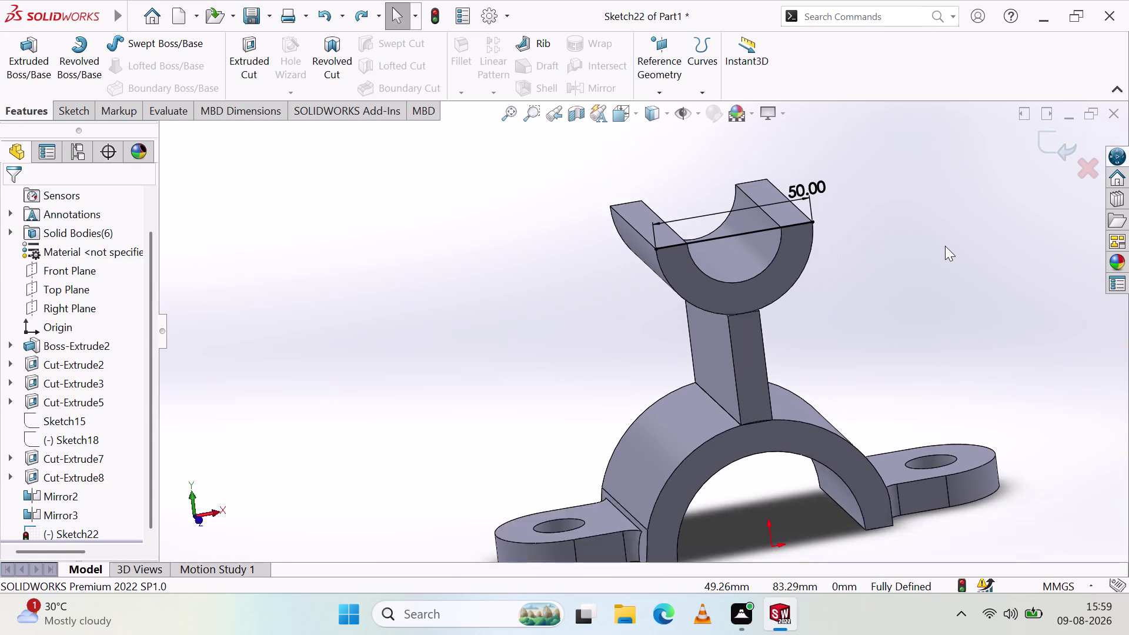
scroll(up, 3)
key(ctrl+z)
key(ctrl+z)
key(ctrl+z)
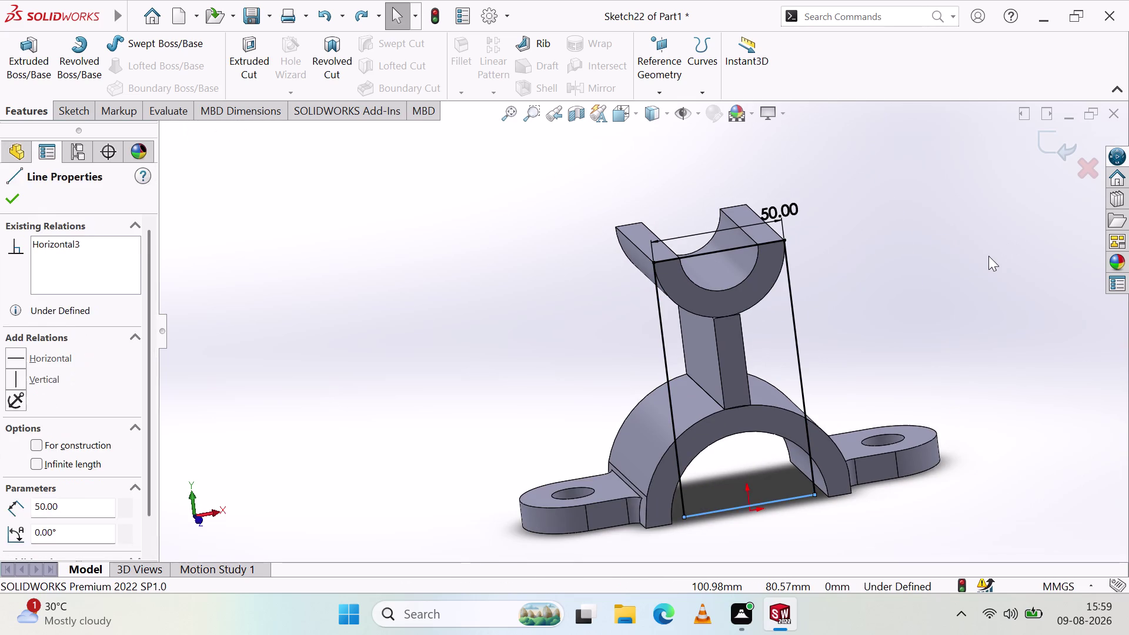
key(ctrl+z)
key(ctrl+z)
key(ctrl+z)
key(ctrl+z)
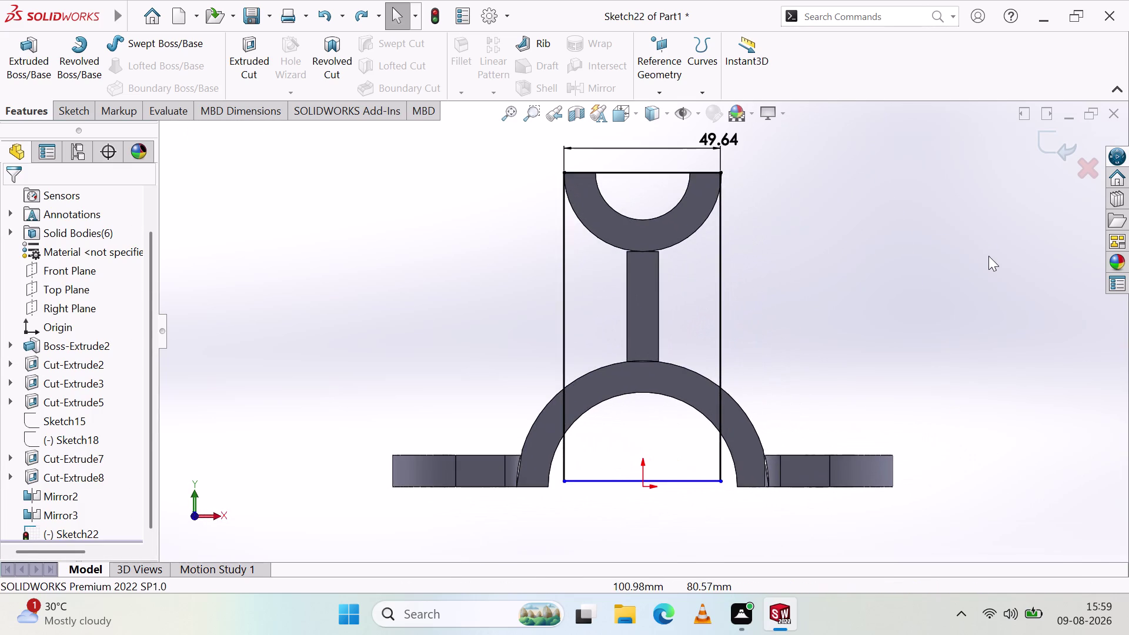
key(ctrl+z)
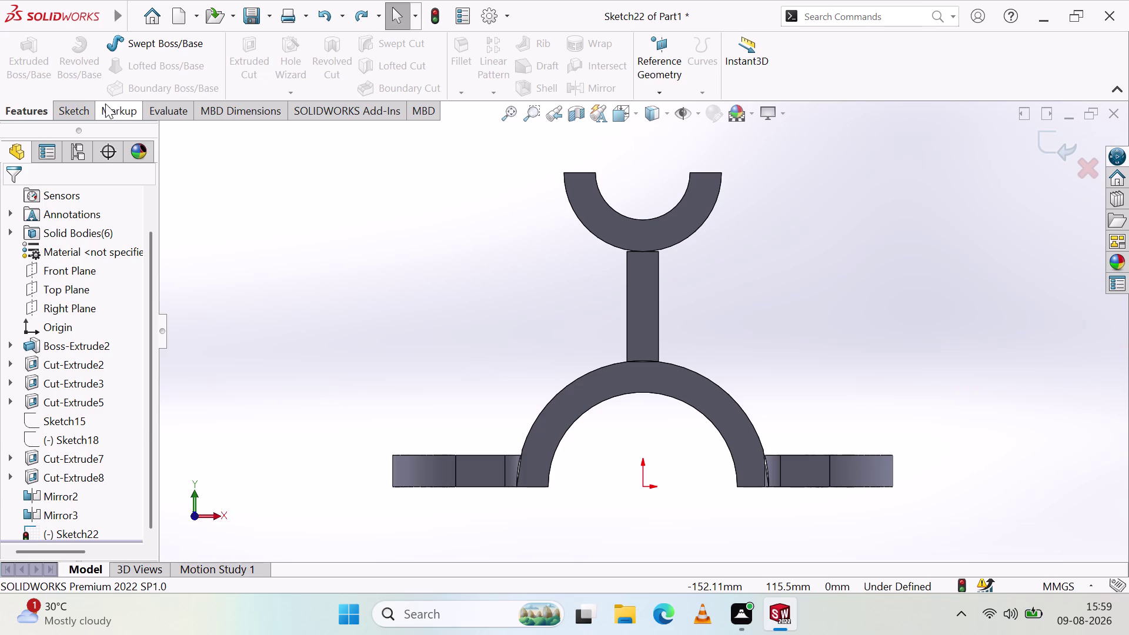
Draw a closed four-line outline from the saddle's top corners down to the cradle base.
click(52, 113)
click(62, 115)
click(103, 44)
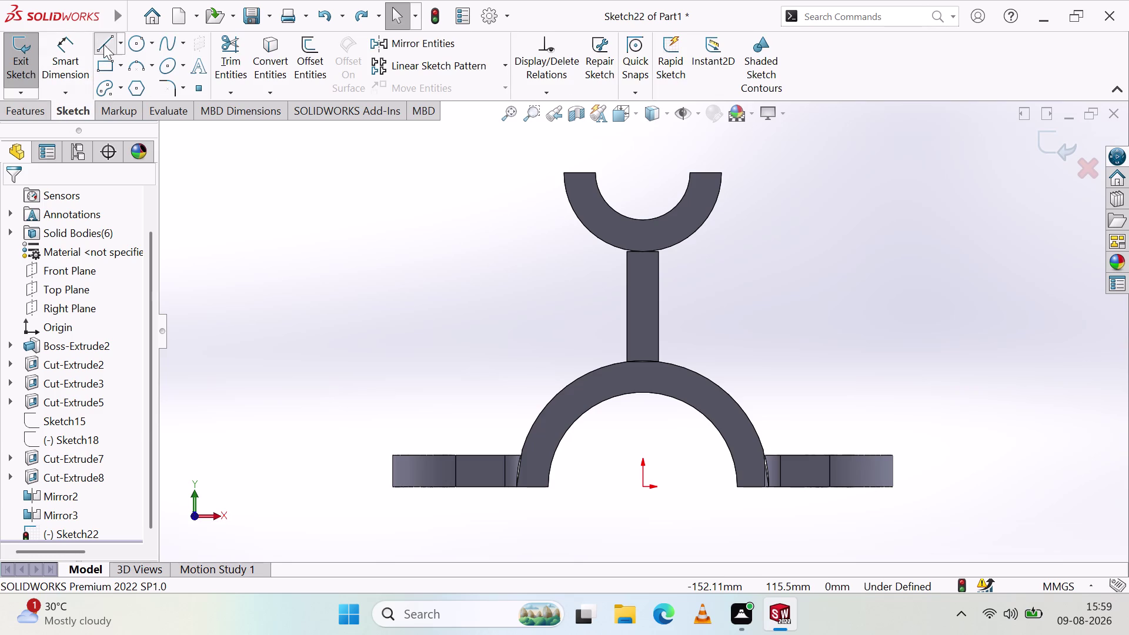
click(565, 173)
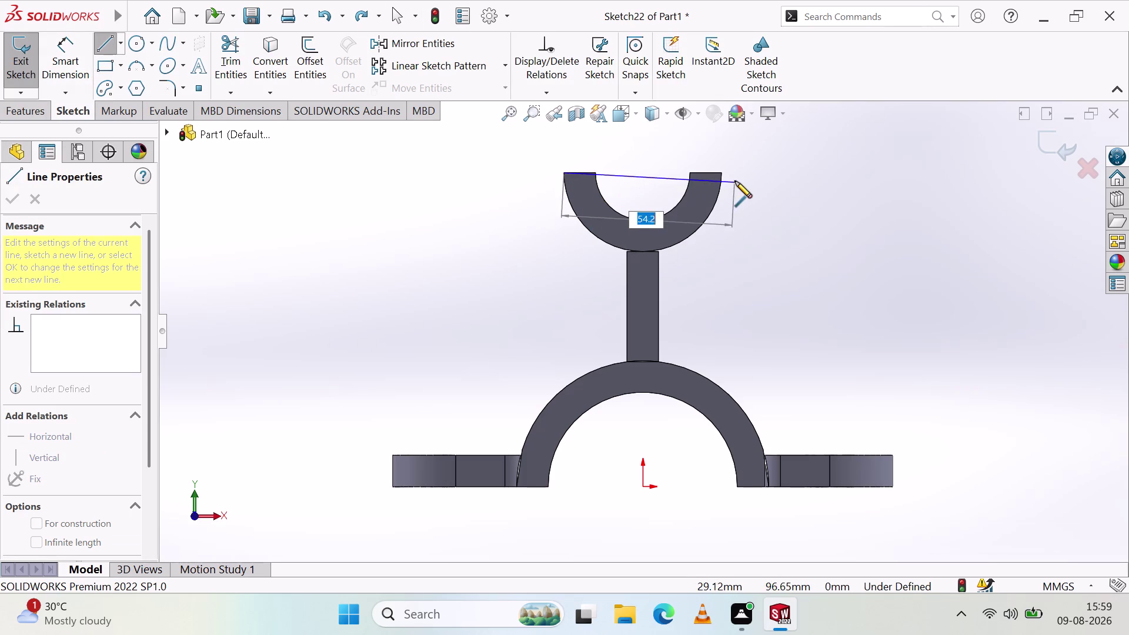
click(721, 174)
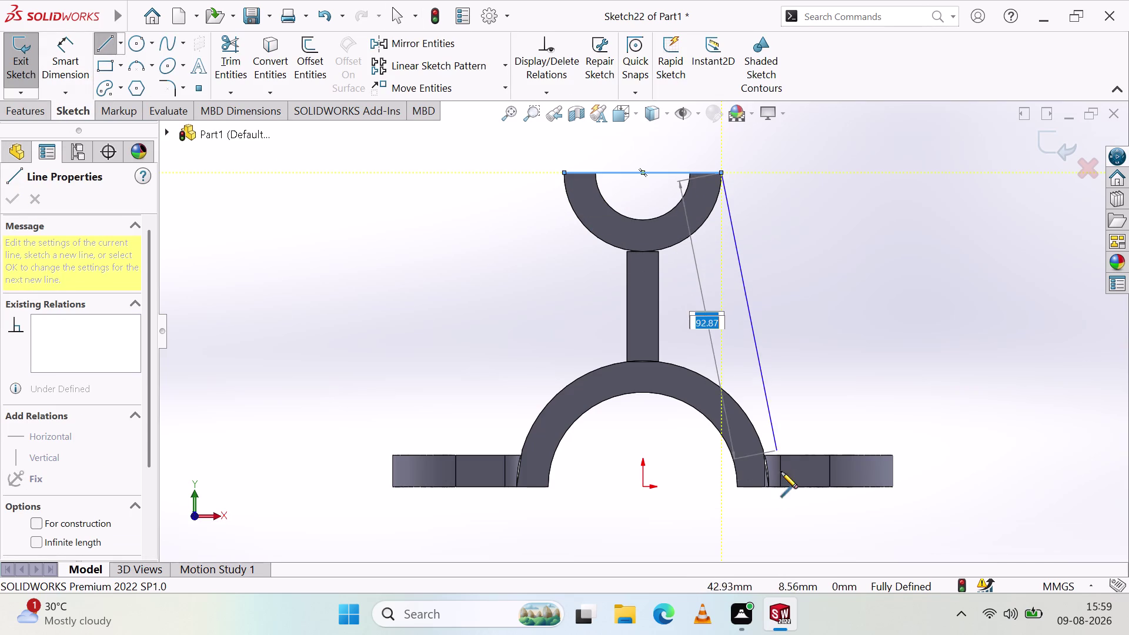
click(768, 488)
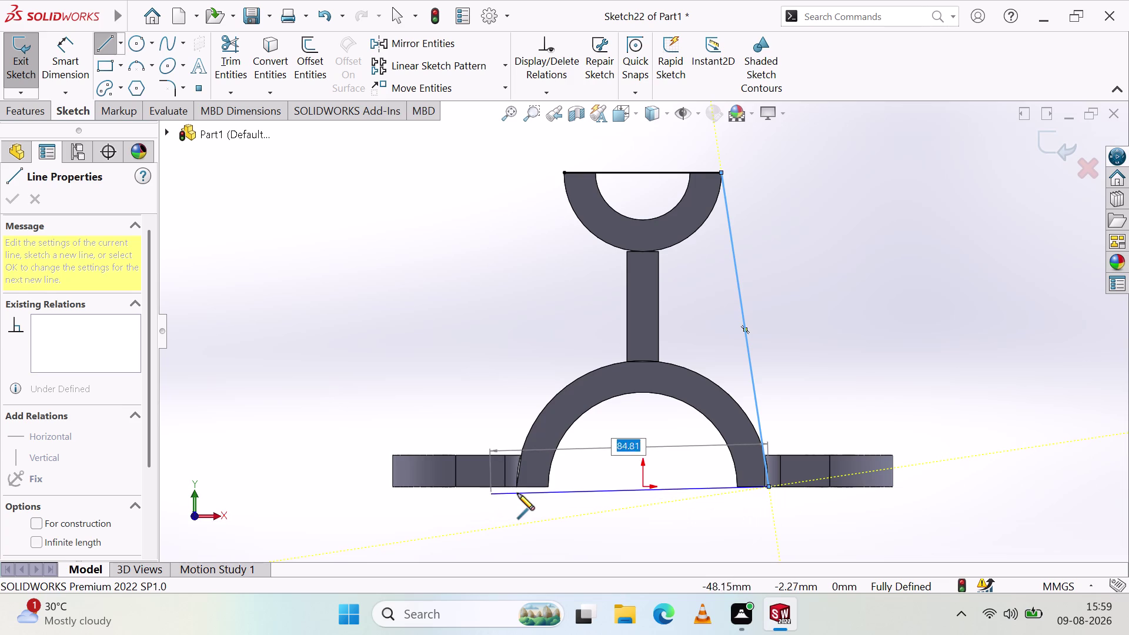
click(516, 484)
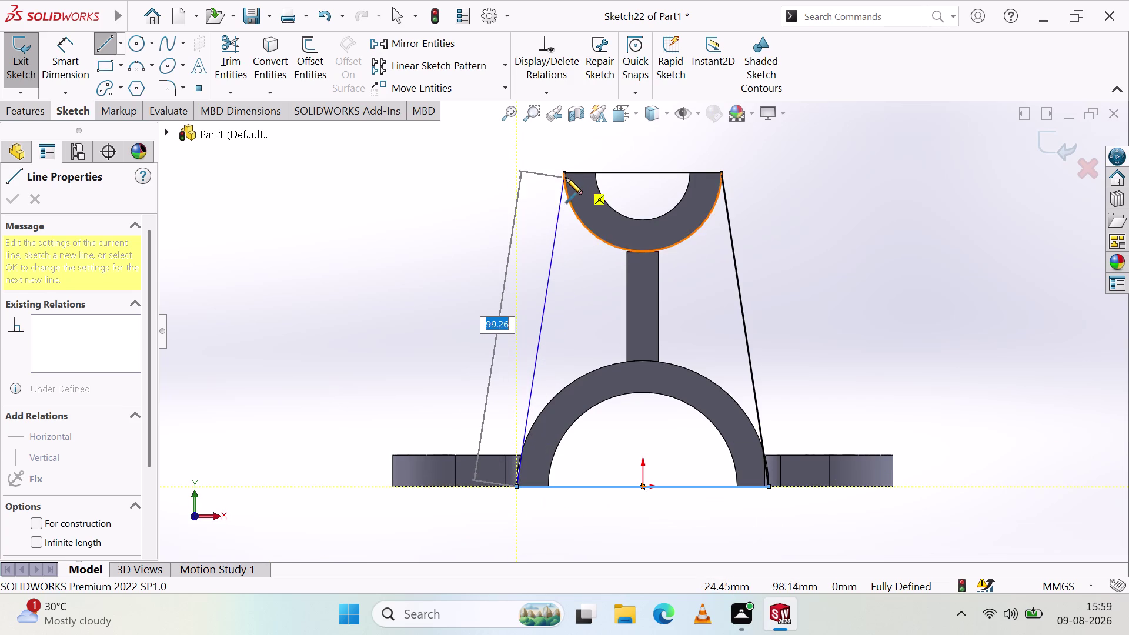
click(566, 173)
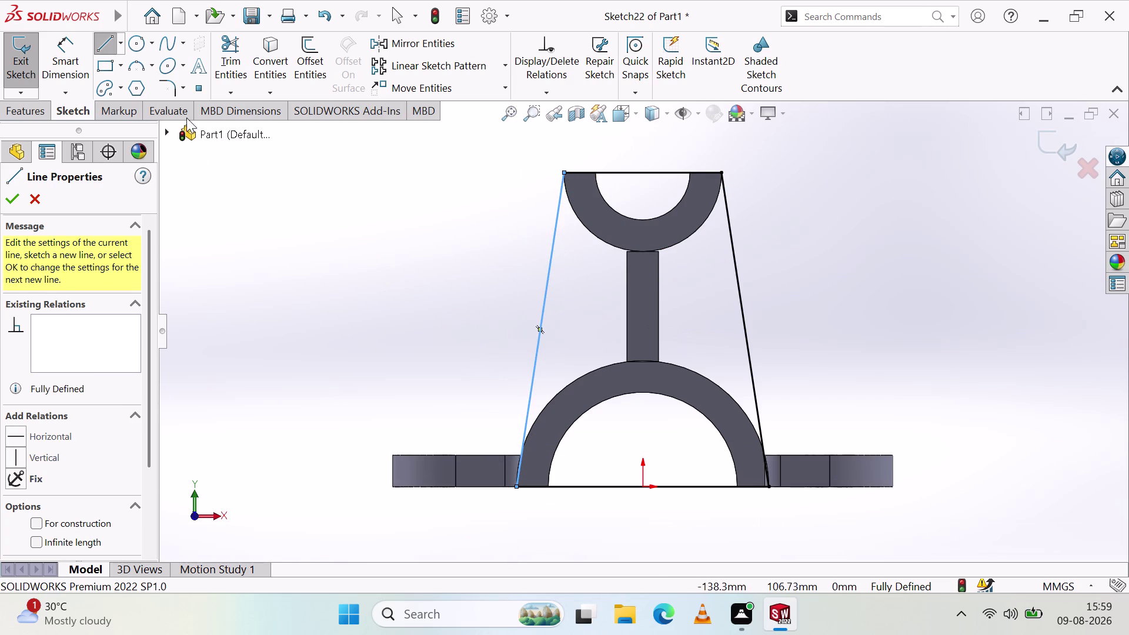
click(21, 106)
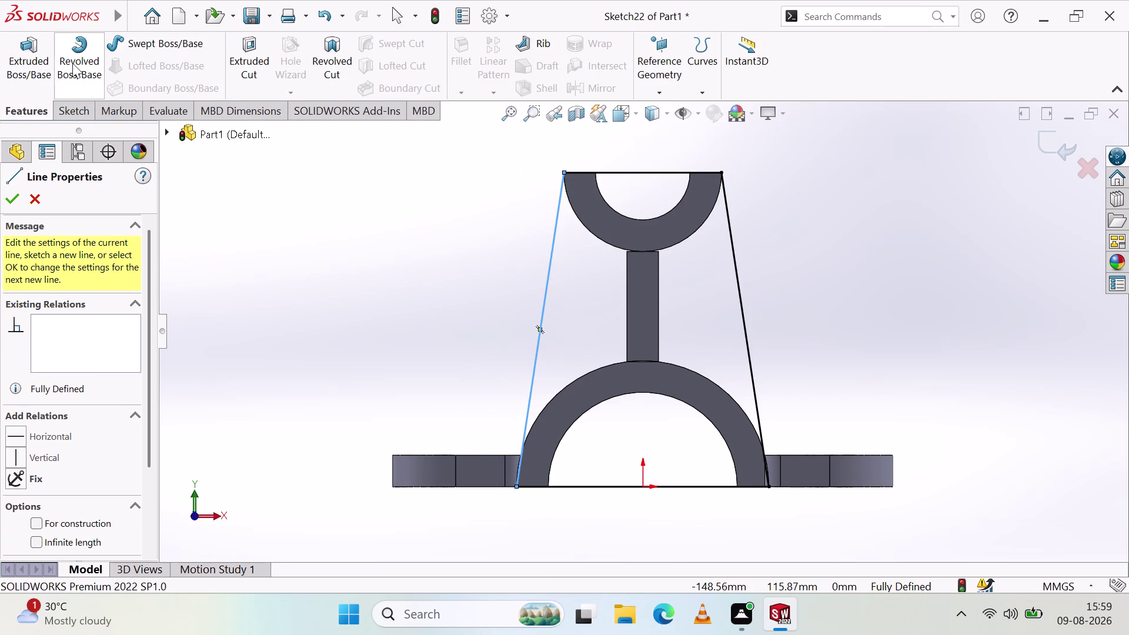
Start an Extruded Boss/Base of the trapezoid sketch set to Through All.
click(36, 55)
middle_drag(348, 211, 398, 248)
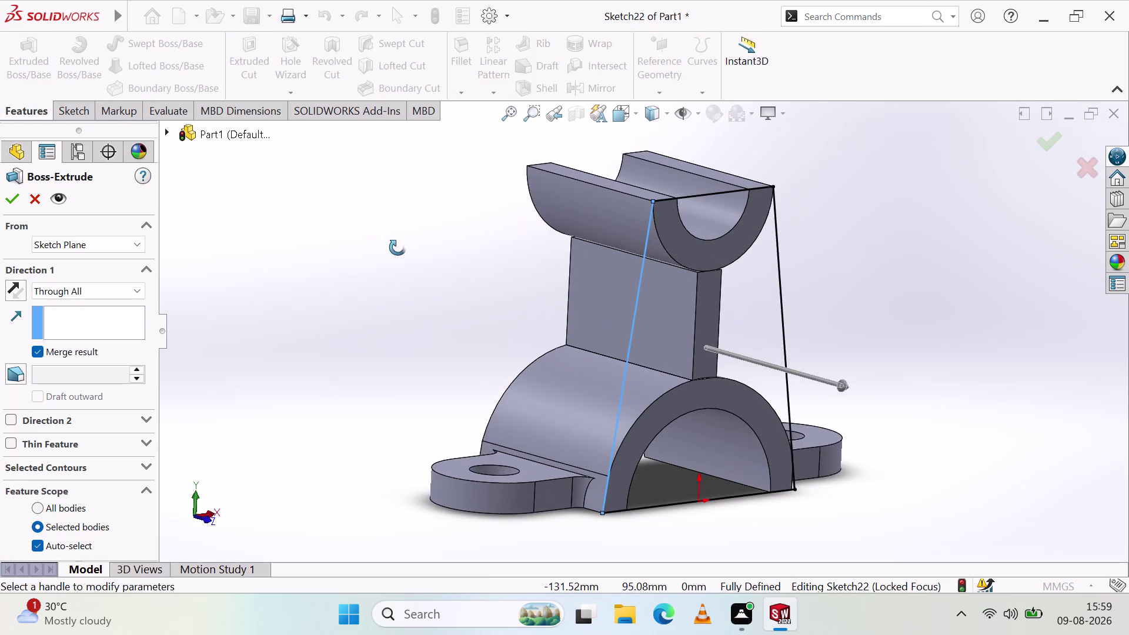
middle_drag(397, 248, 407, 255)
click(693, 316)
drag(672, 309, 684, 296)
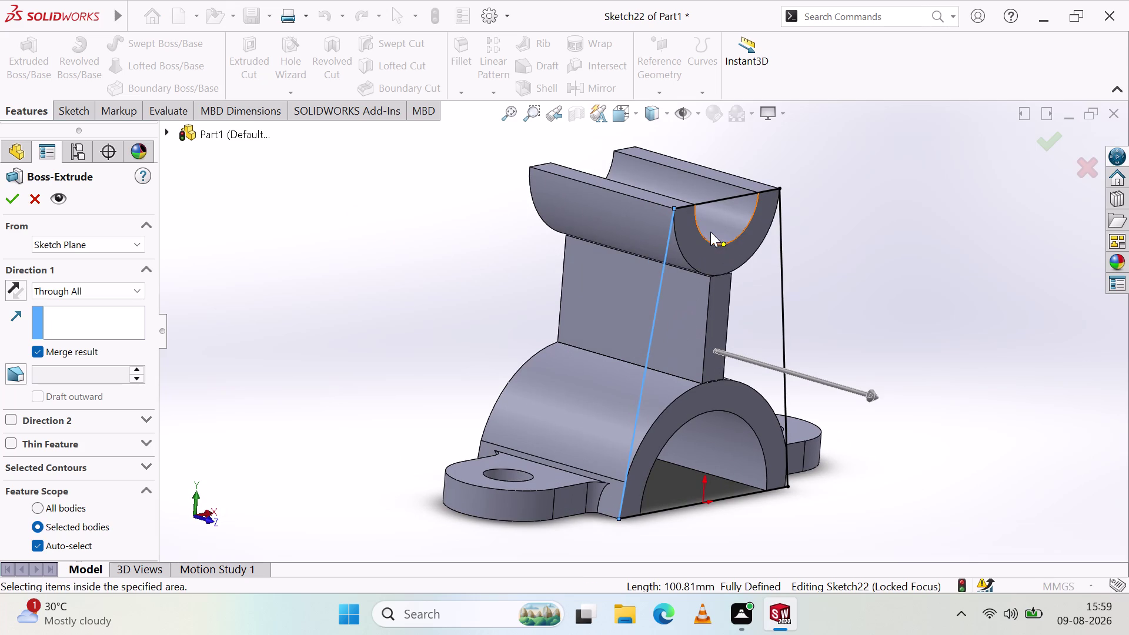
click(773, 302)
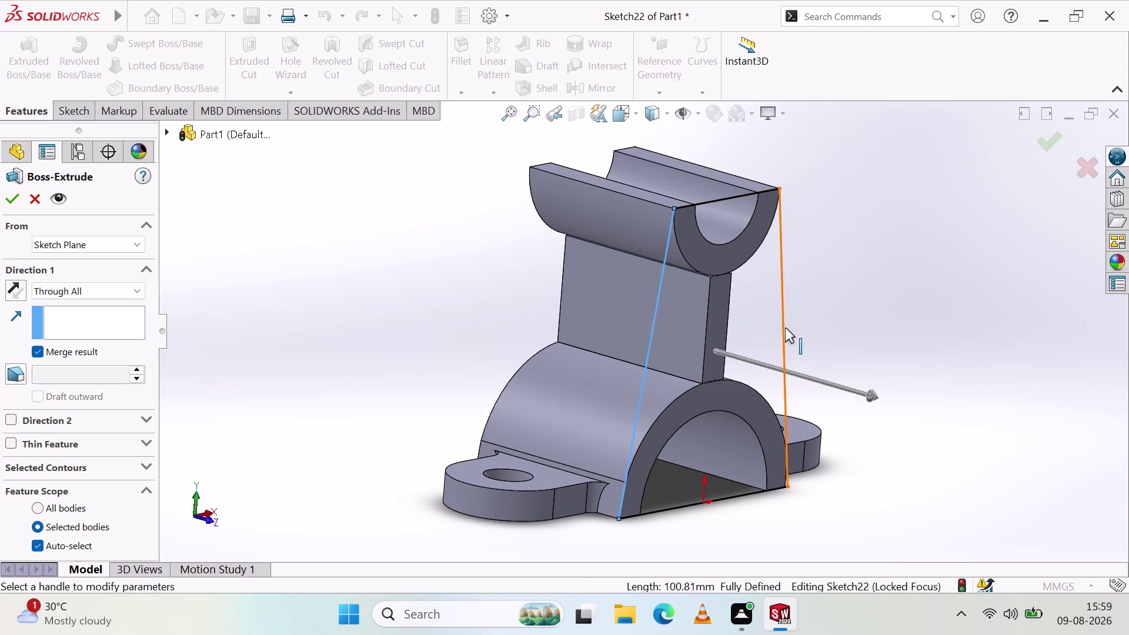
Zoom and pan around the Through All boss preview to inspect it on the part.
scroll(down, 3)
scroll(down, 3)
scroll(down, 3)
scroll(down, 3)
scroll(up, 3)
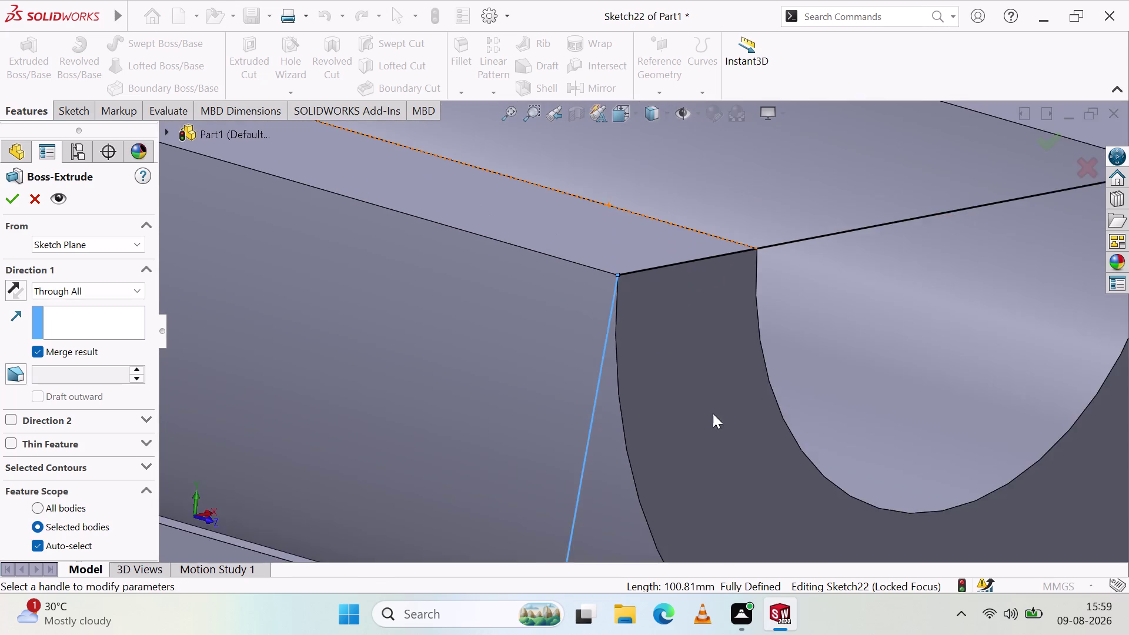
scroll(up, 3)
scroll(down, 3)
scroll(down, 3)
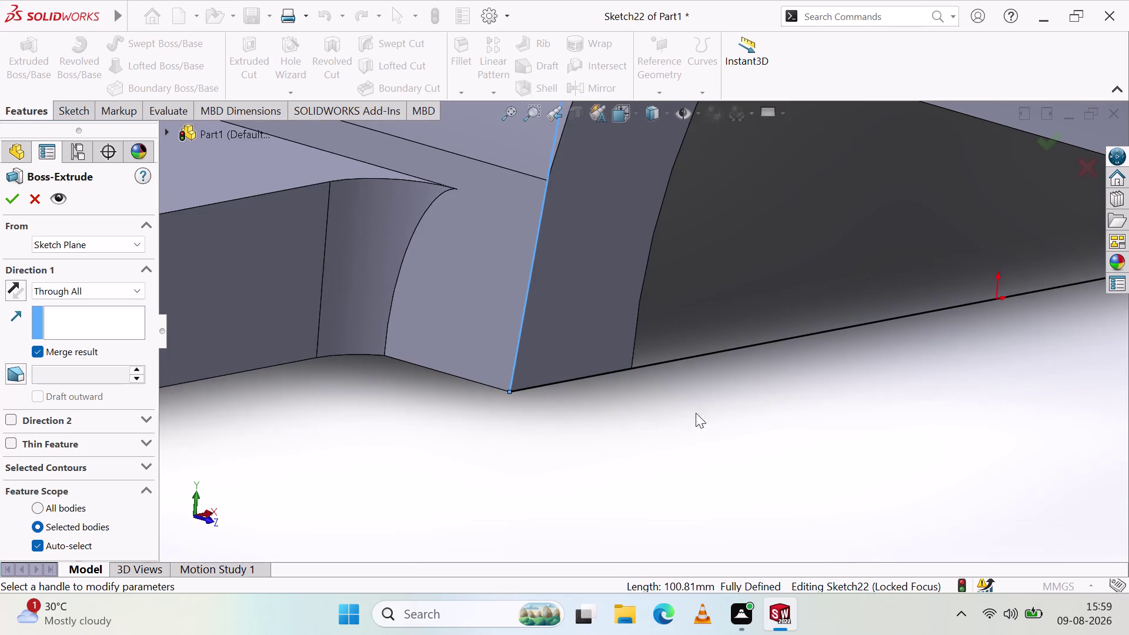
scroll(up, 3)
scroll(down, 3)
scroll(down, 3)
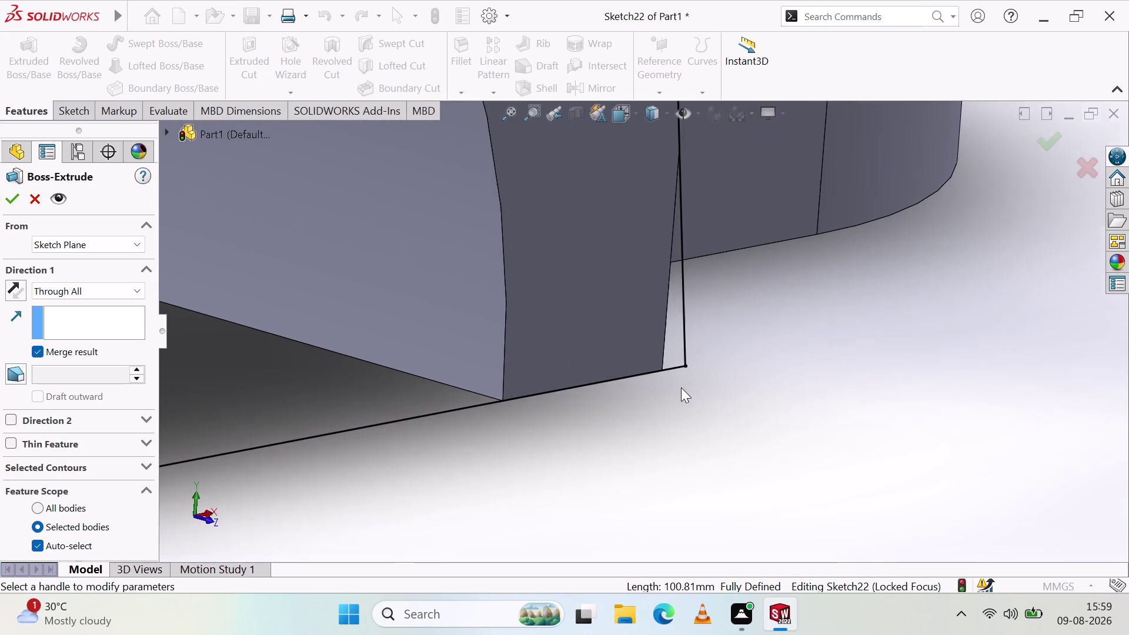
scroll(down, 3)
click(677, 338)
scroll(up, 3)
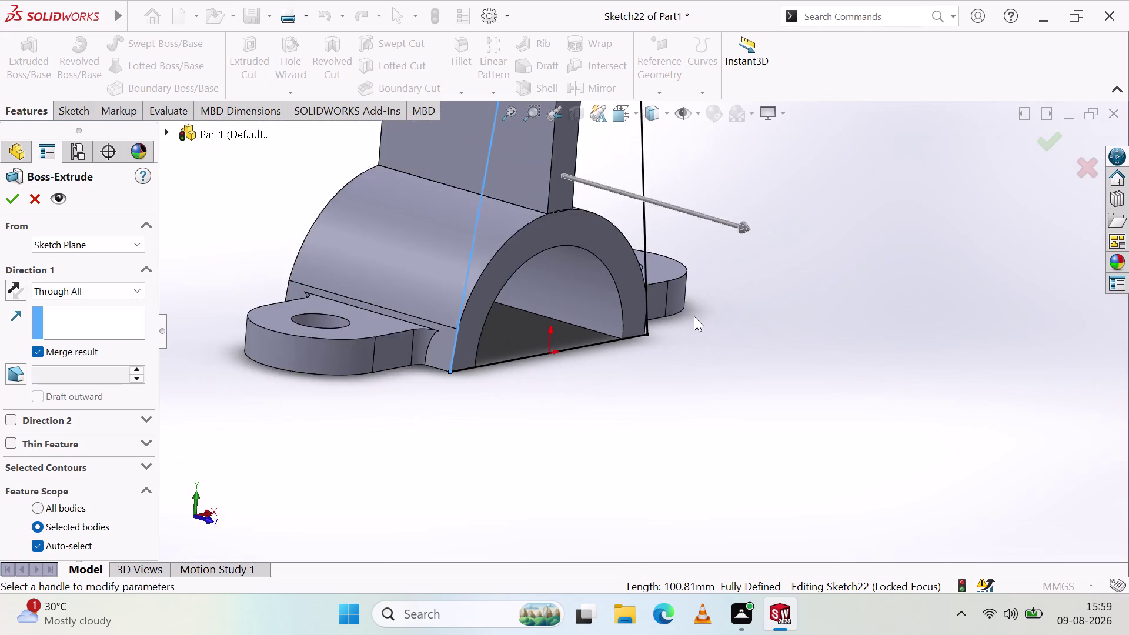
scroll(up, 3)
scroll(down, 3)
drag(636, 297, 687, 324)
drag(624, 286, 672, 310)
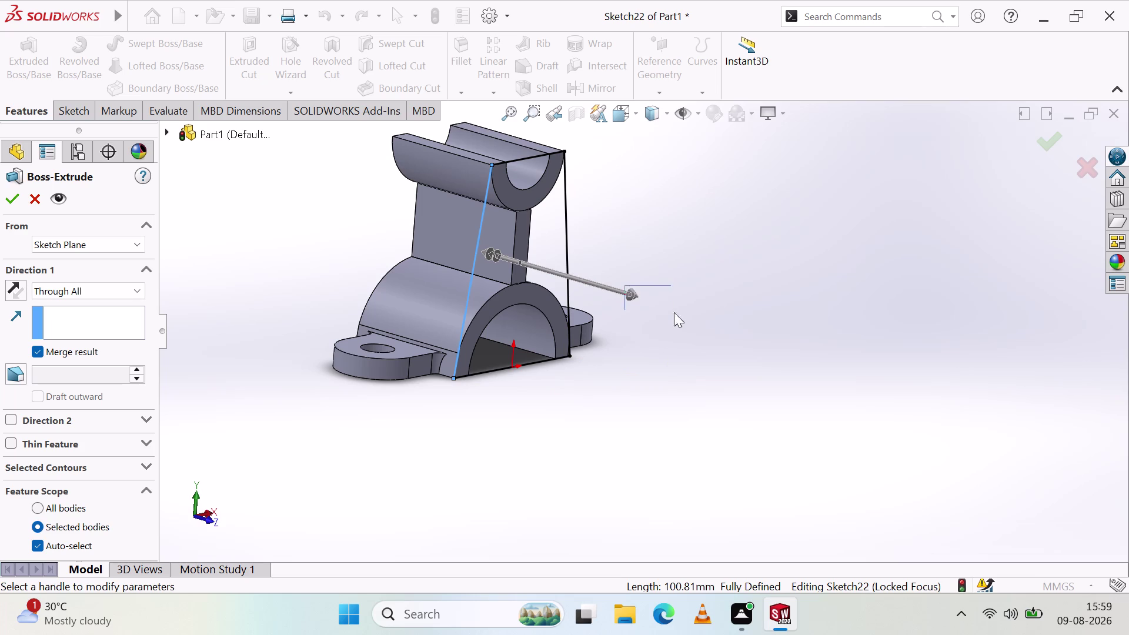
drag(671, 310, 676, 313)
Switch the boss end condition to Blind at 10 mm and apply it.
click(123, 286)
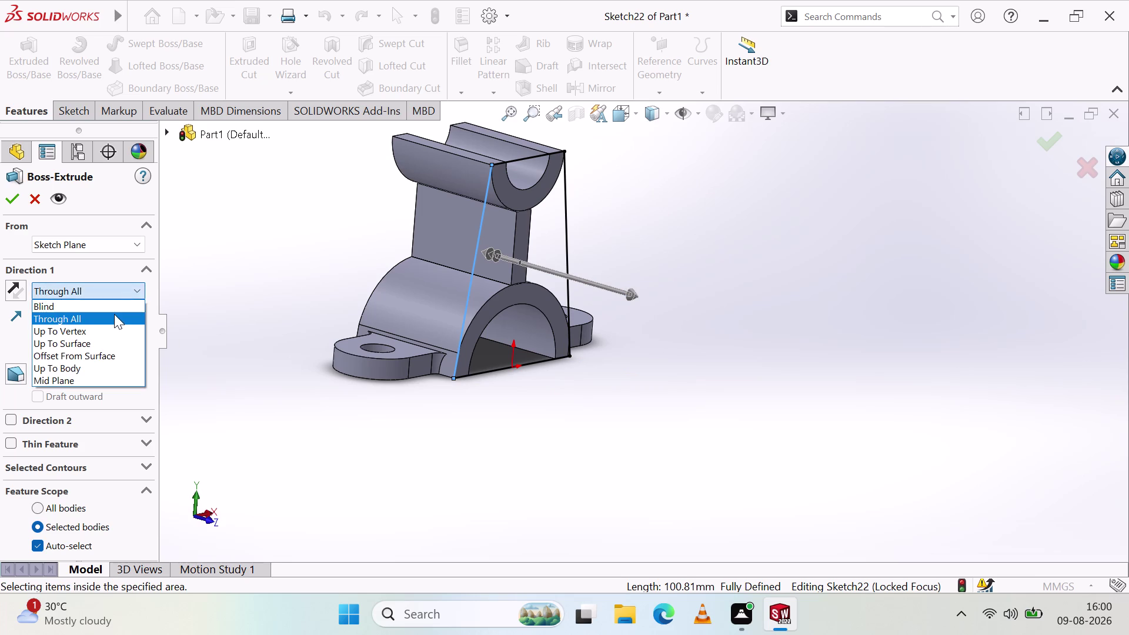
click(114, 314)
click(124, 284)
click(114, 302)
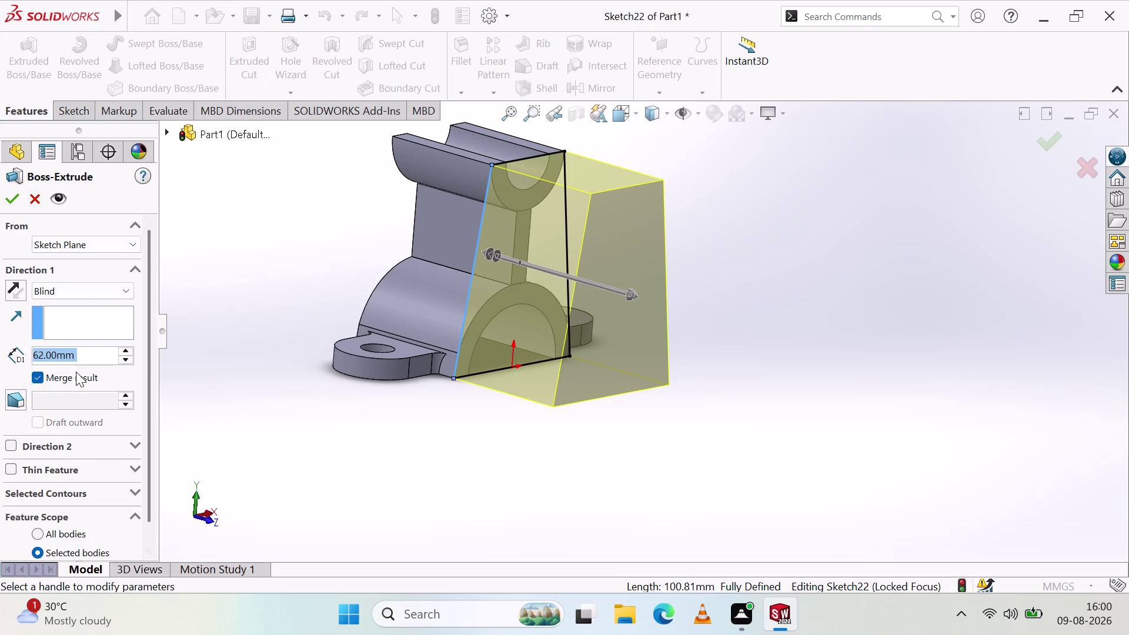
drag(95, 353, 18, 366)
key(1)
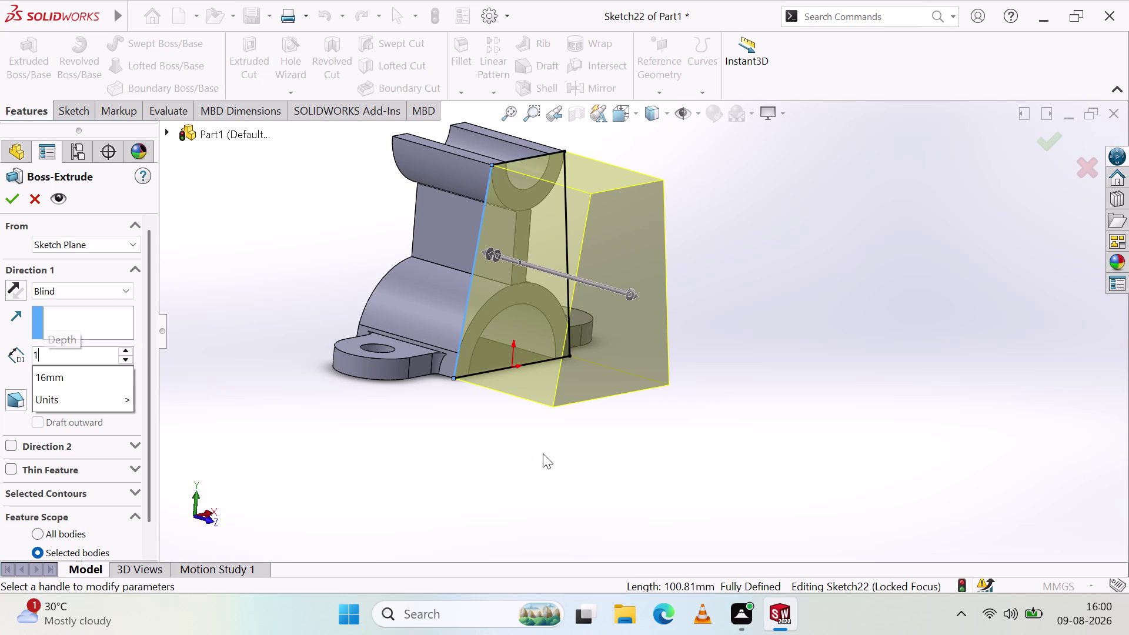
key(0)
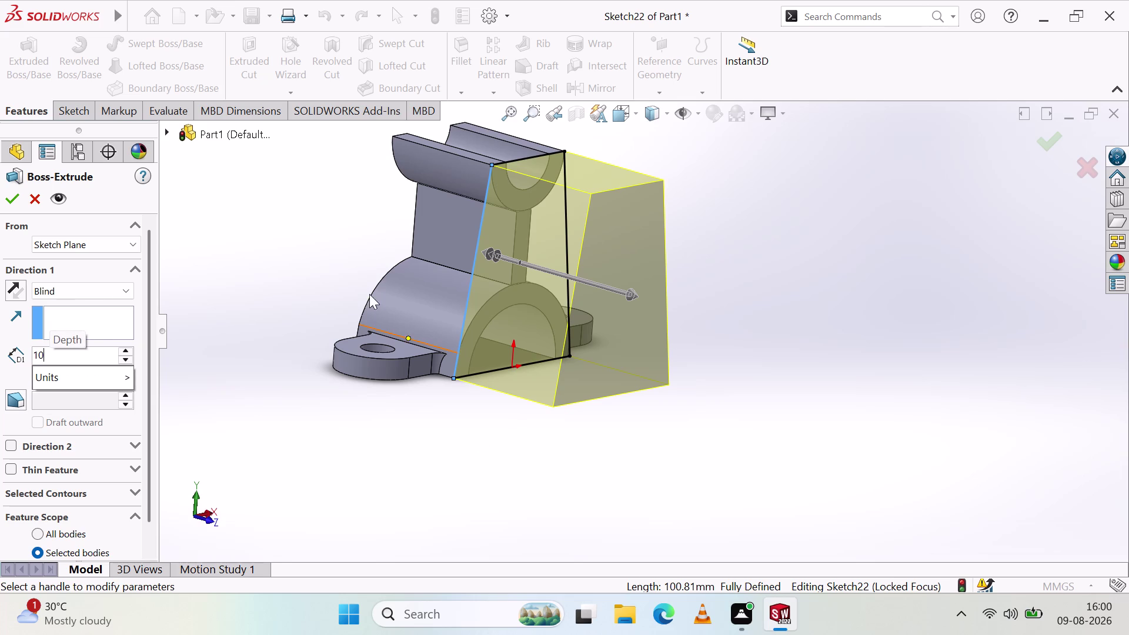
click(12, 202)
click(10, 197)
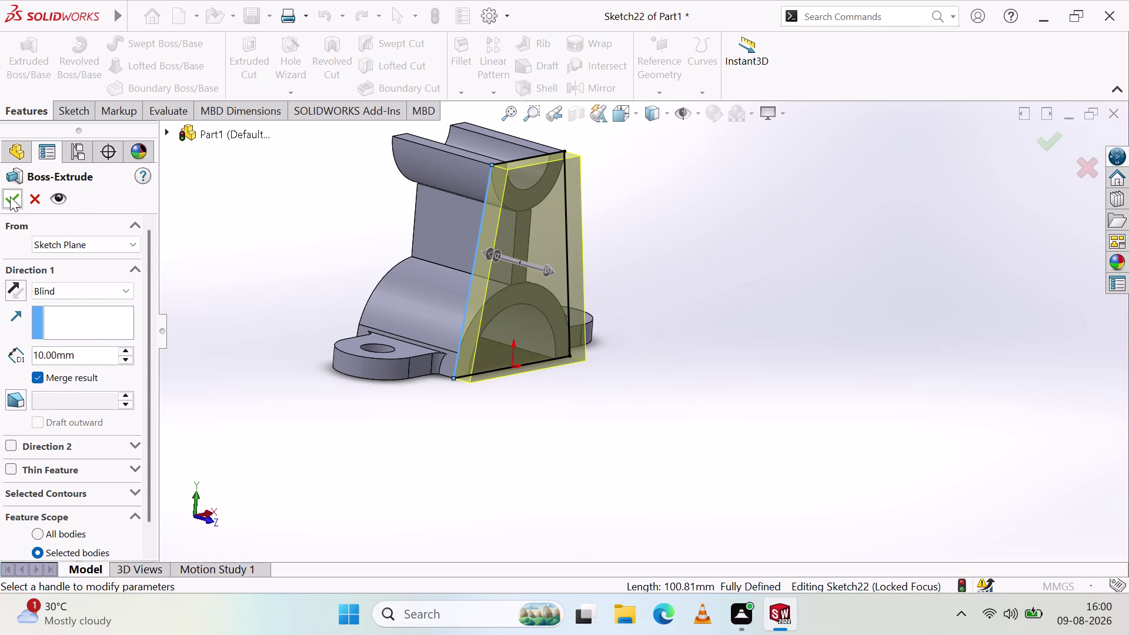
click(563, 306)
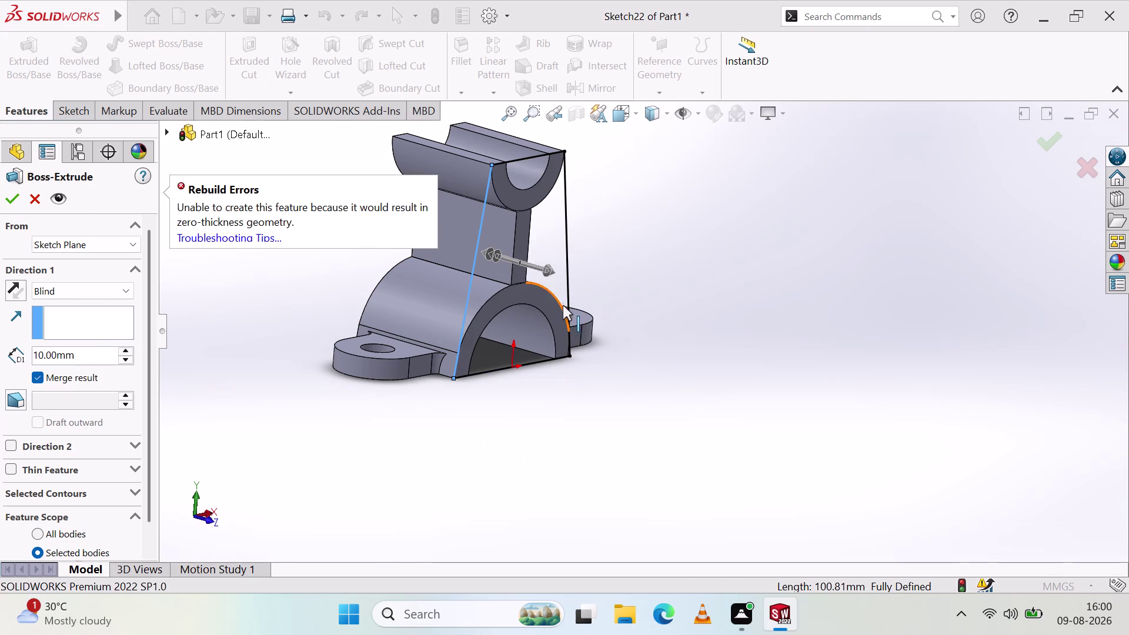
Stretch the boss depth to 23 mm and apply, which also fails with zero thickness.
drag(564, 270, 559, 264)
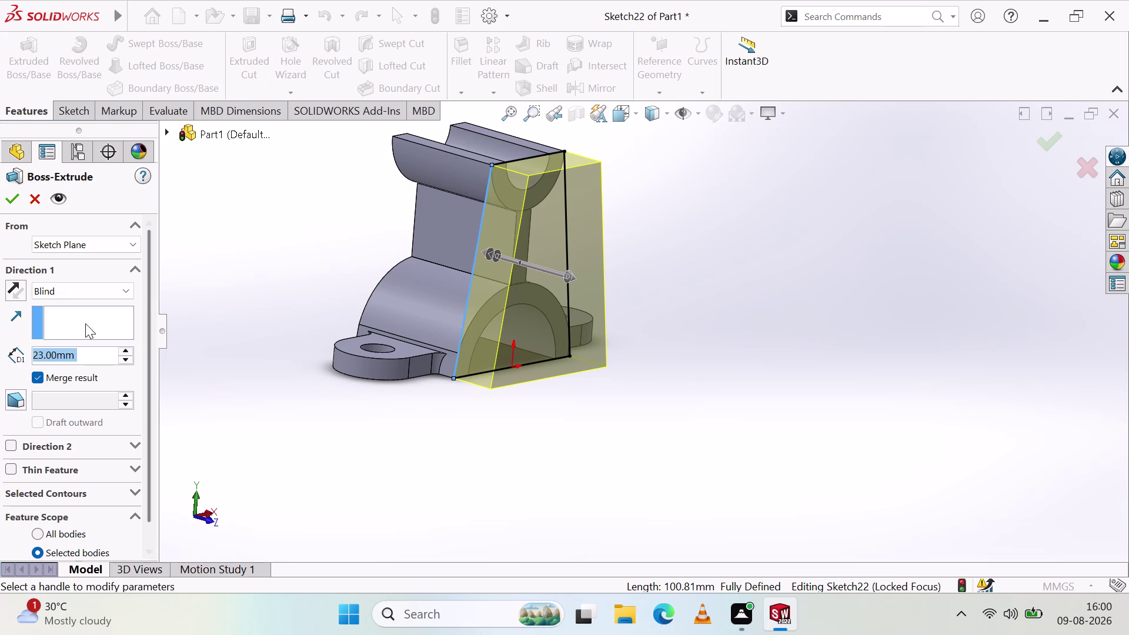
click(9, 197)
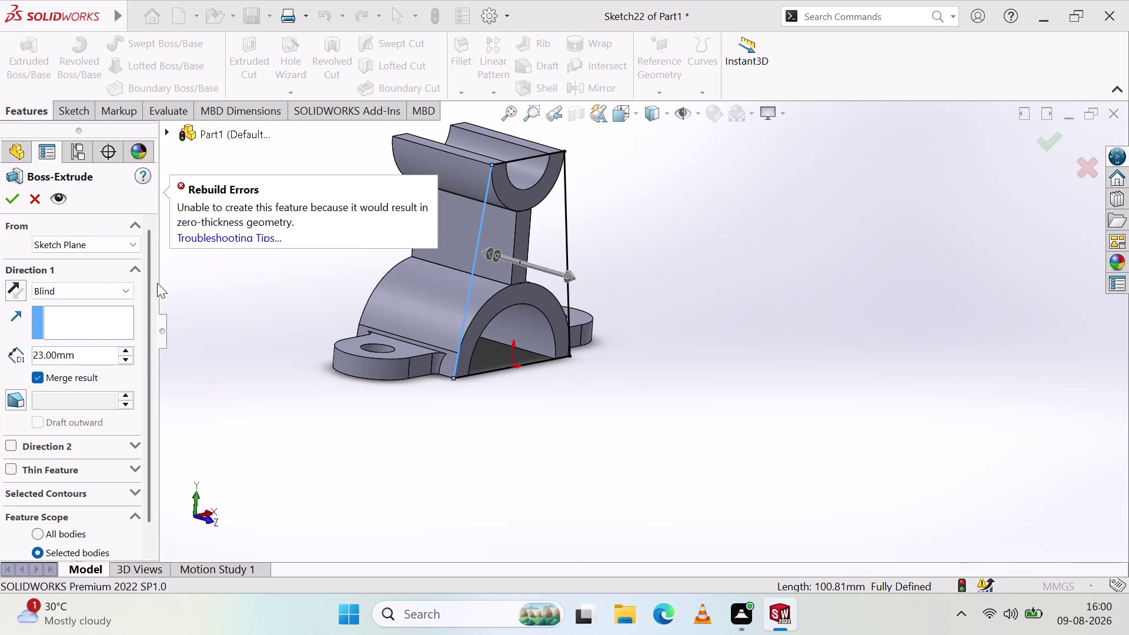
drag(46, 316, 60, 316)
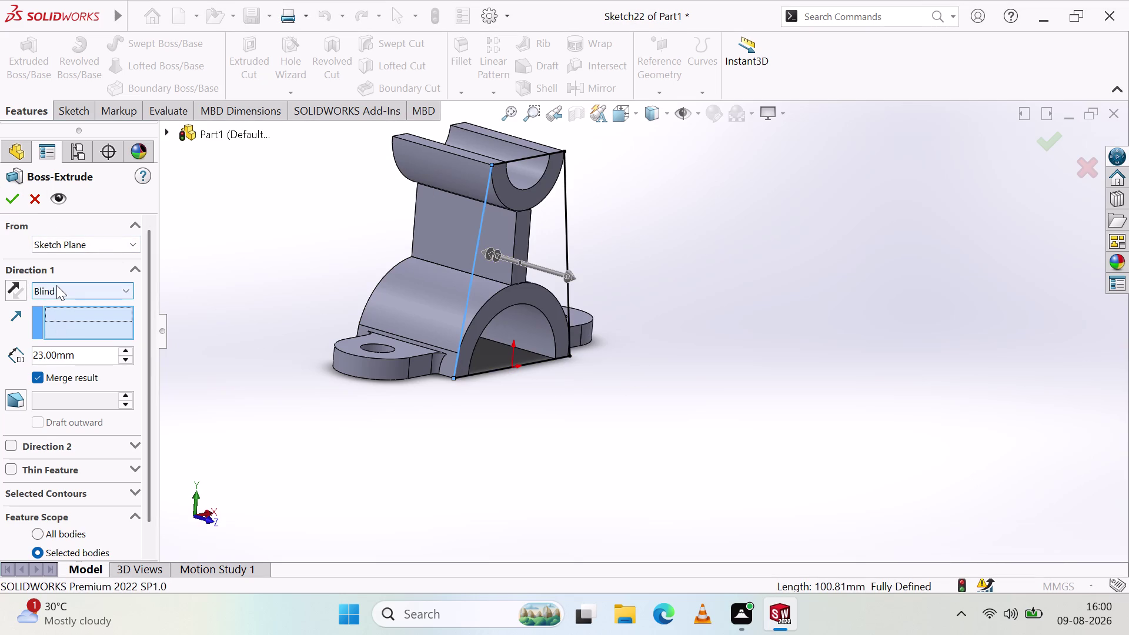
click(56, 285)
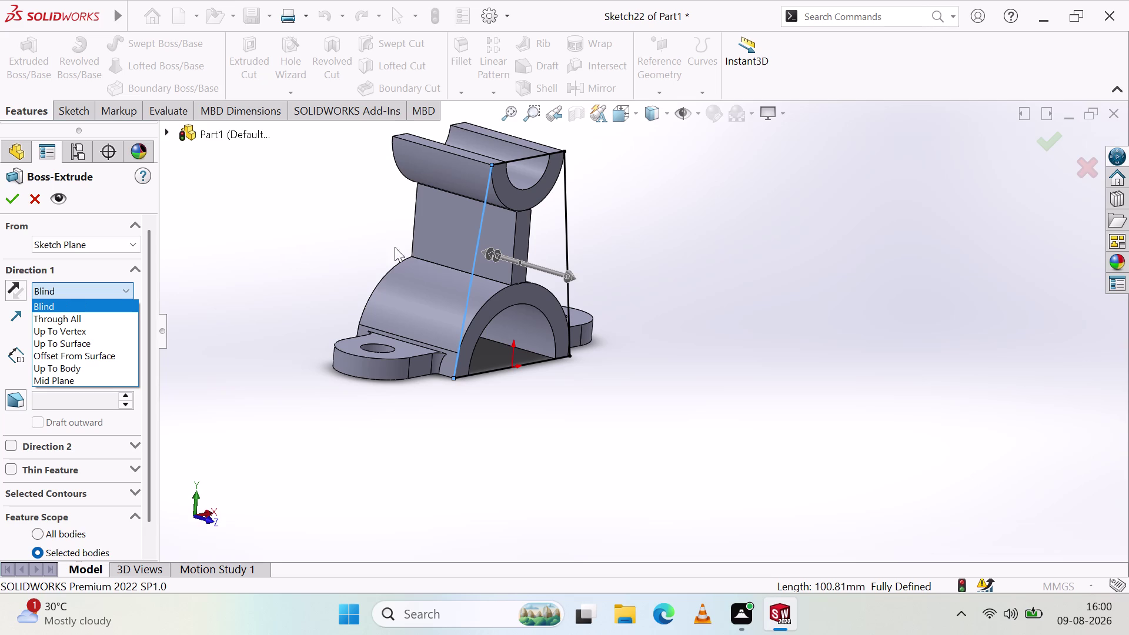
drag(490, 252, 589, 295)
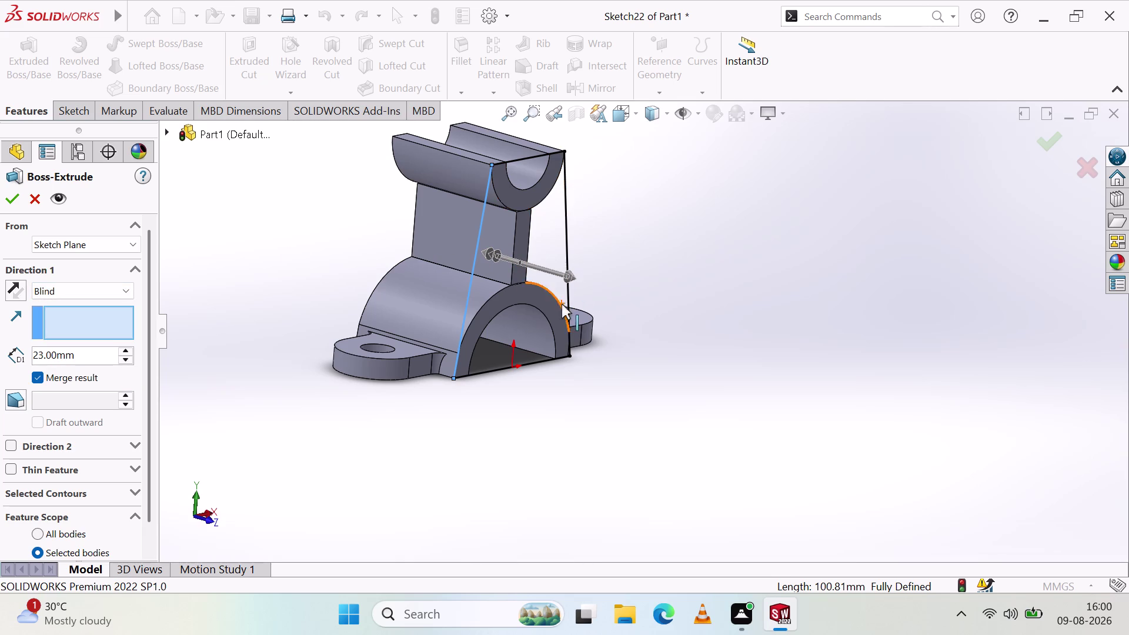
Cancel the failed boss extrusion.
key(ctrl+z)
key(ctrl+z)
key(Escape)
key(Escape)
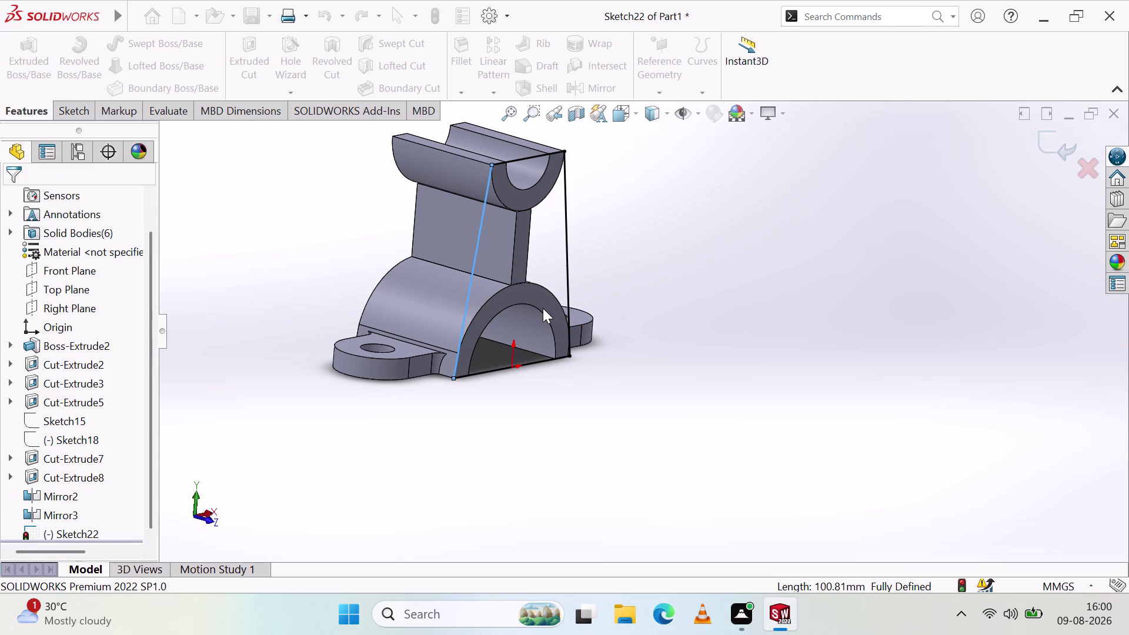
Escape and undo the leftover edits from the failed extrusion.
key(Escape)
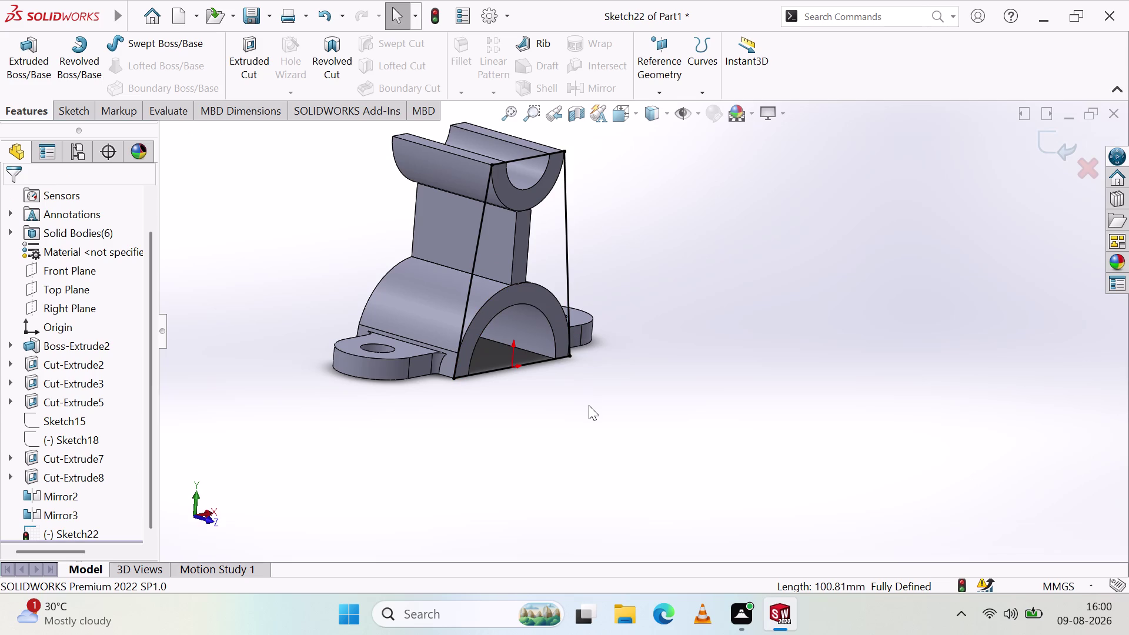
key(ctrl+z)
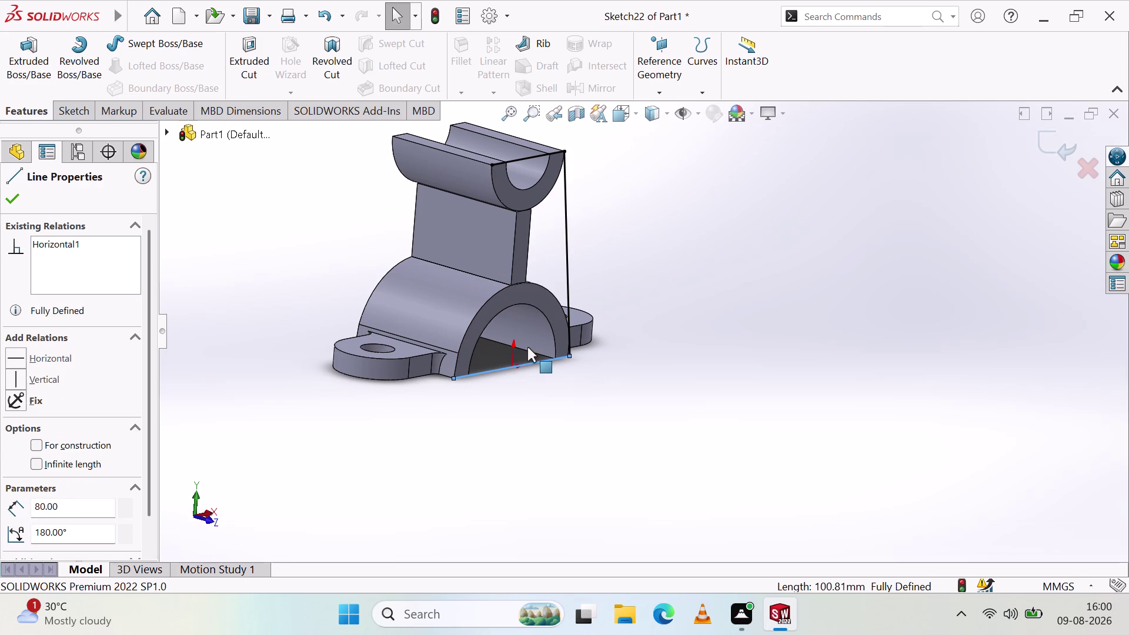
key(ctrl+z)
key(ctrl+z)
key(ctrl+z)
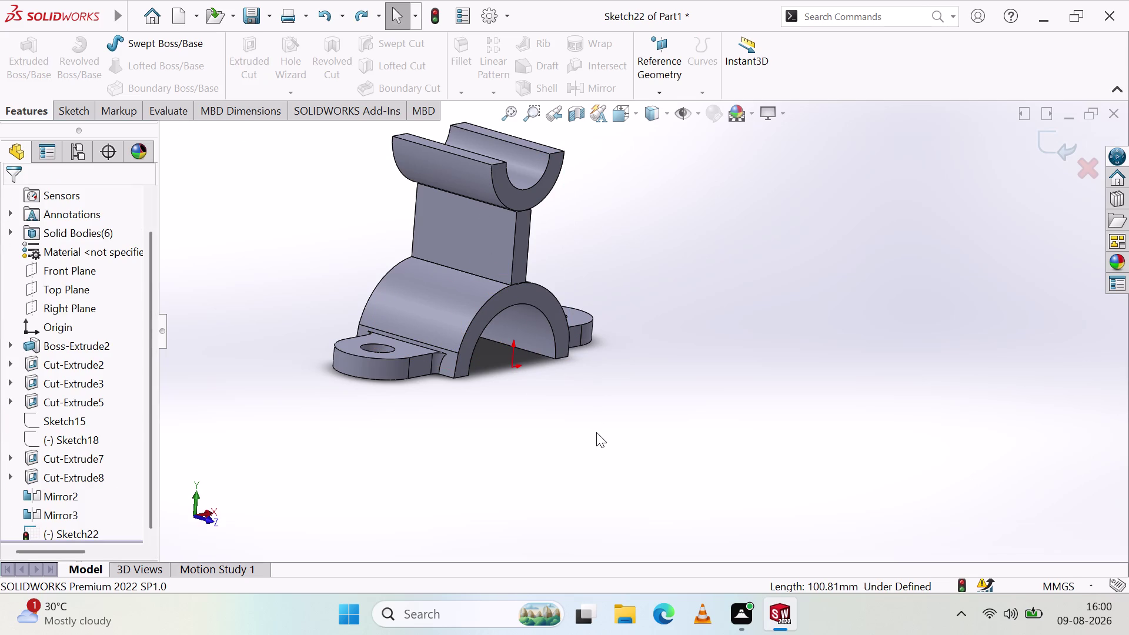
scroll(down, 3)
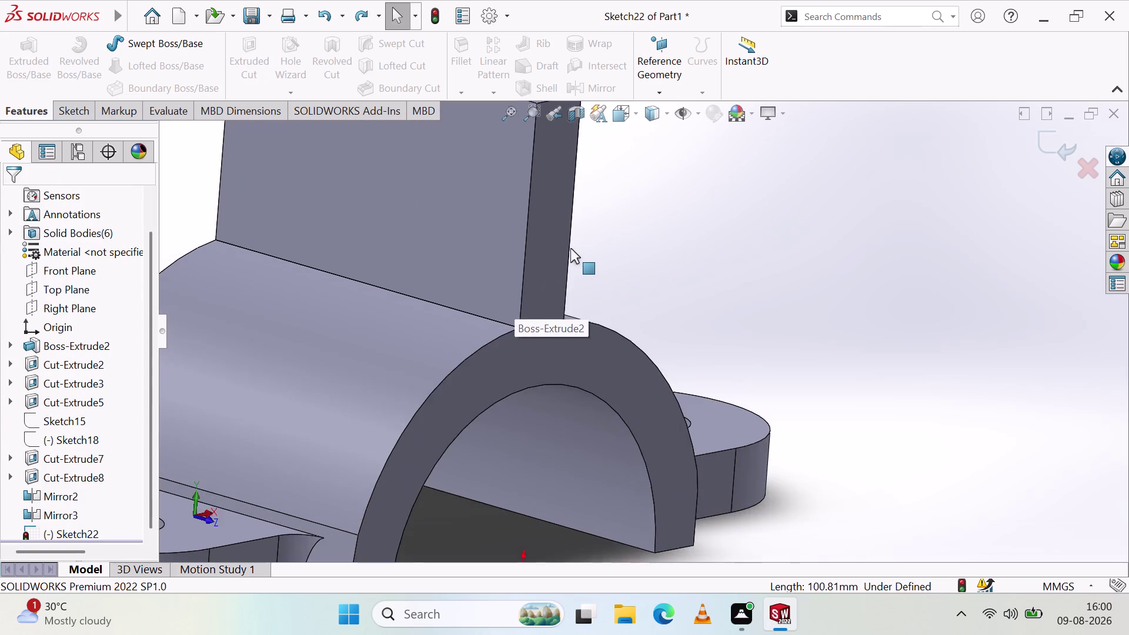
scroll(up, 3)
Orbit toward the upright and select its narrow side face.
middle_drag(570, 248, 564, 238)
click(591, 256)
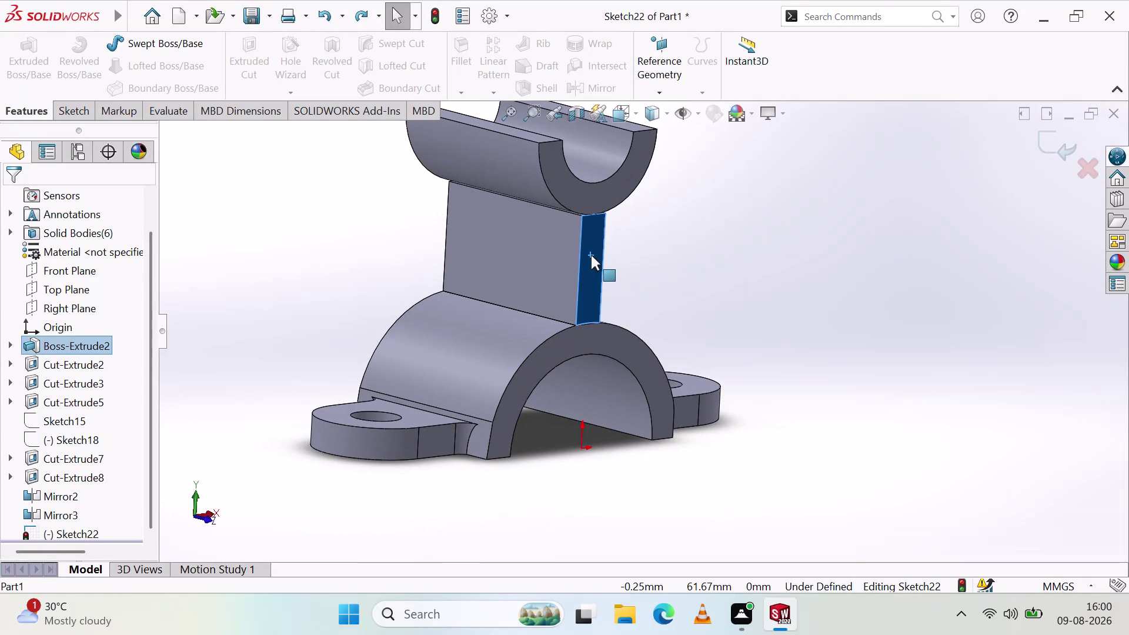
right_click(591, 256)
click(848, 342)
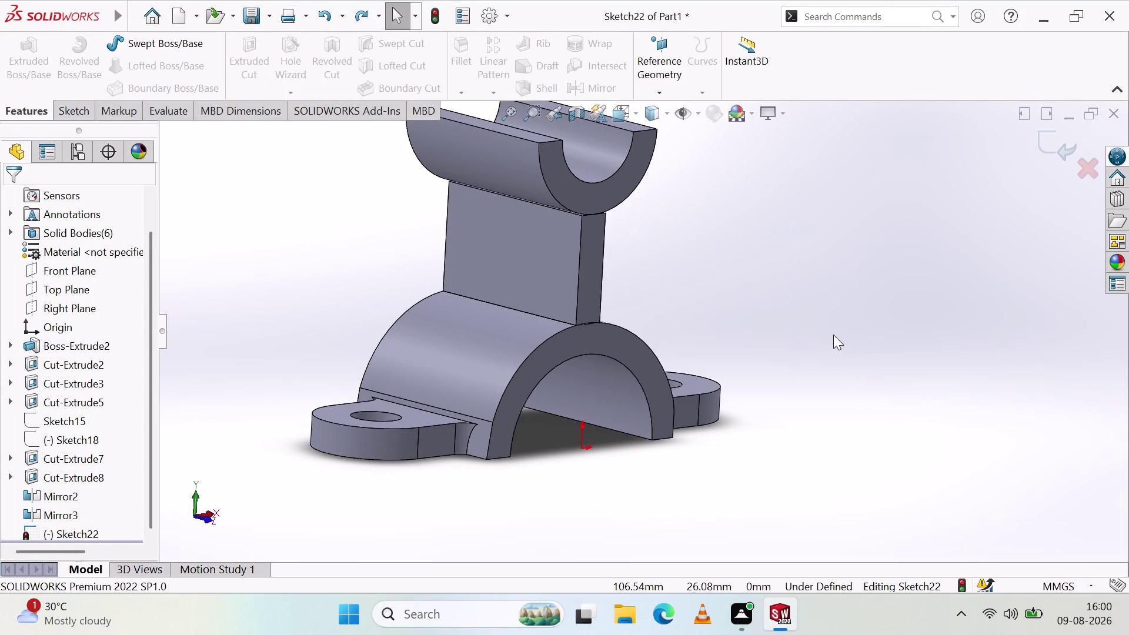
double_click(587, 303)
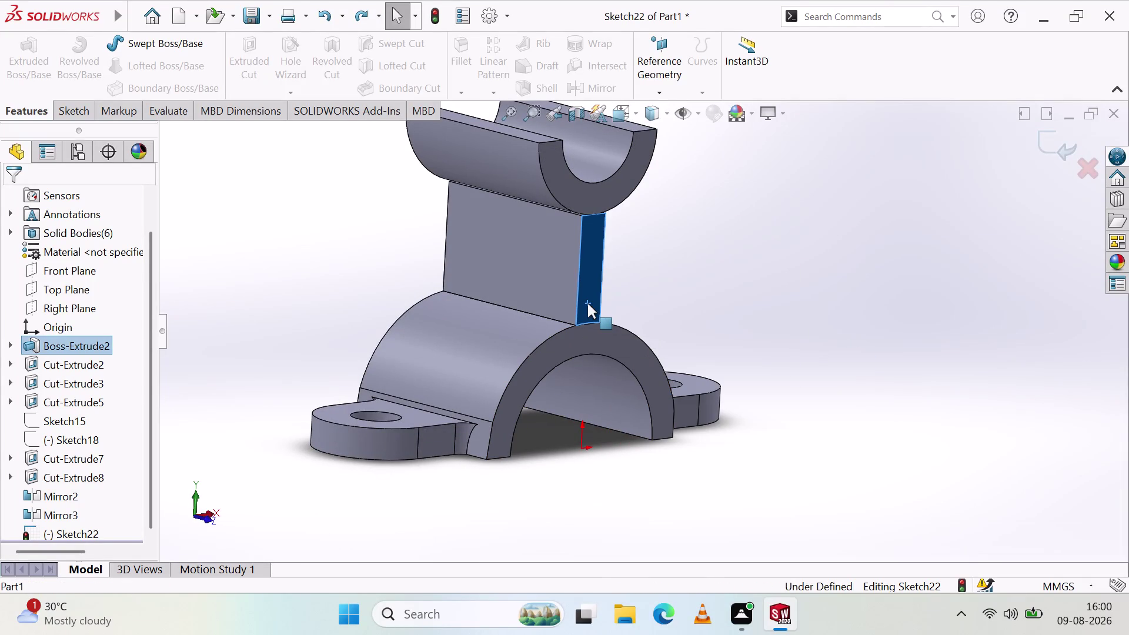
click(588, 303)
click(588, 304)
right_click(587, 304)
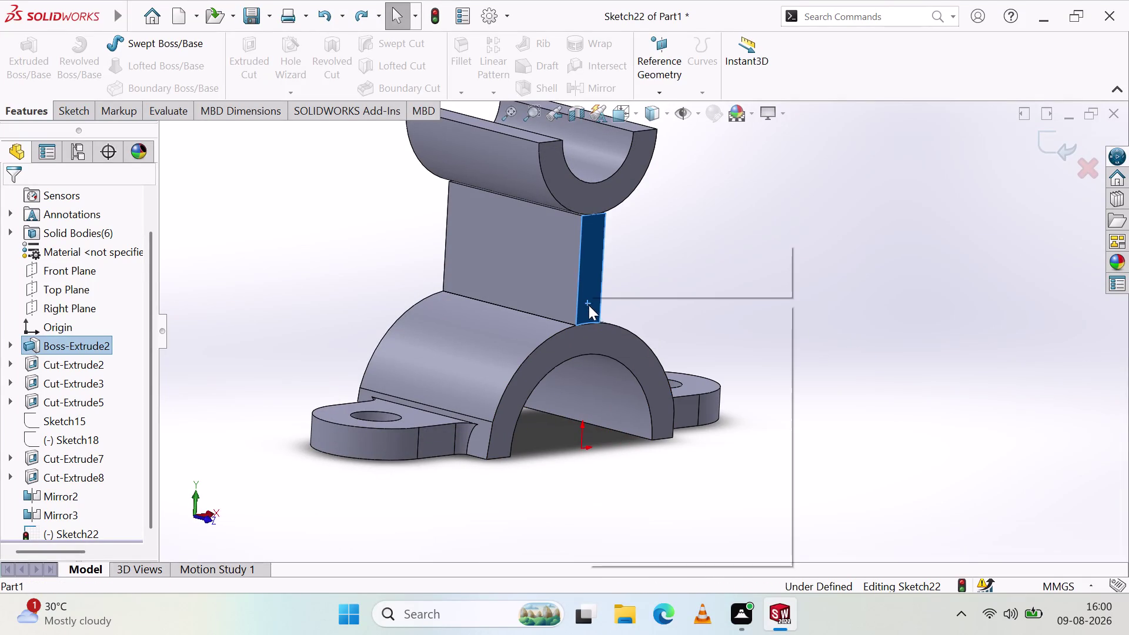
click(757, 203)
Exit Sketch22 without keeping the unfinished sketch.
click(593, 293)
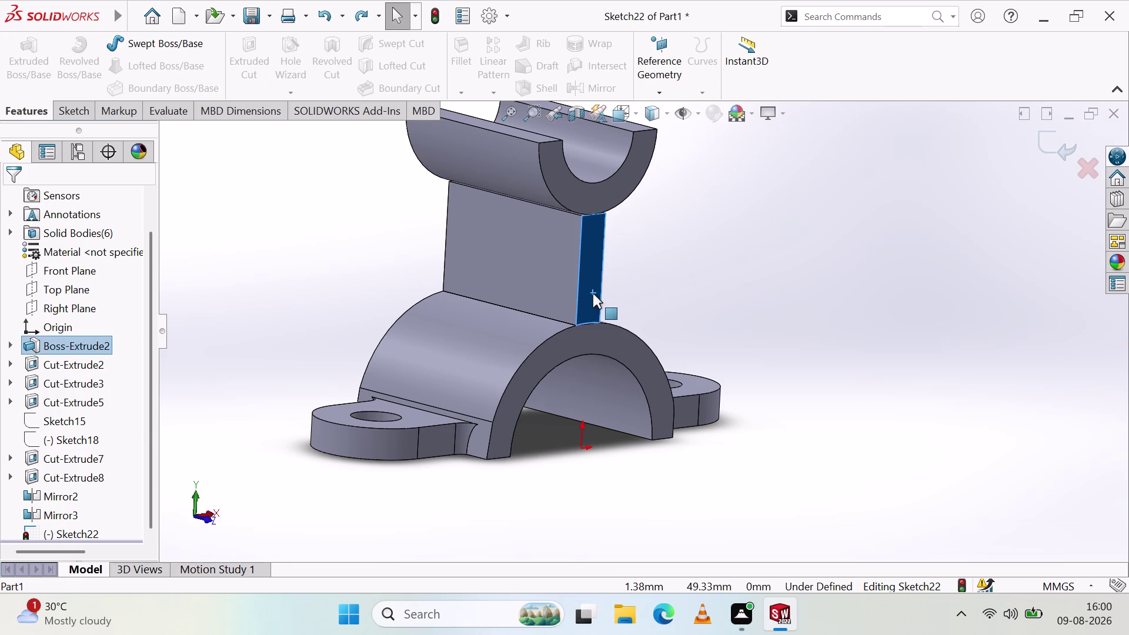
right_click(593, 294)
click(767, 206)
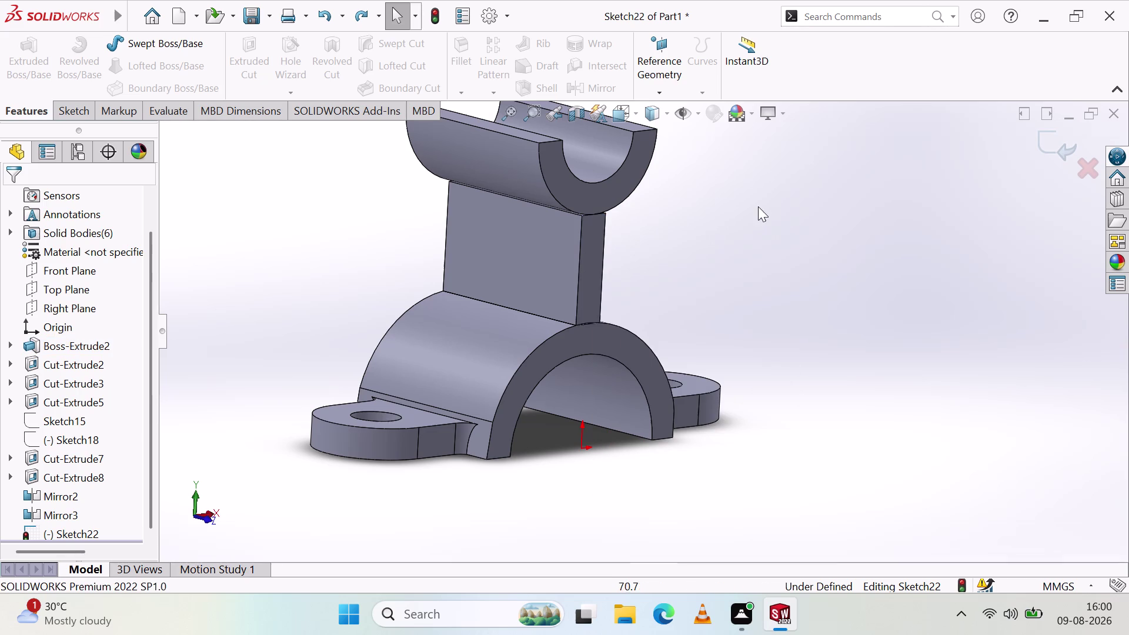
click(591, 278)
right_click(591, 278)
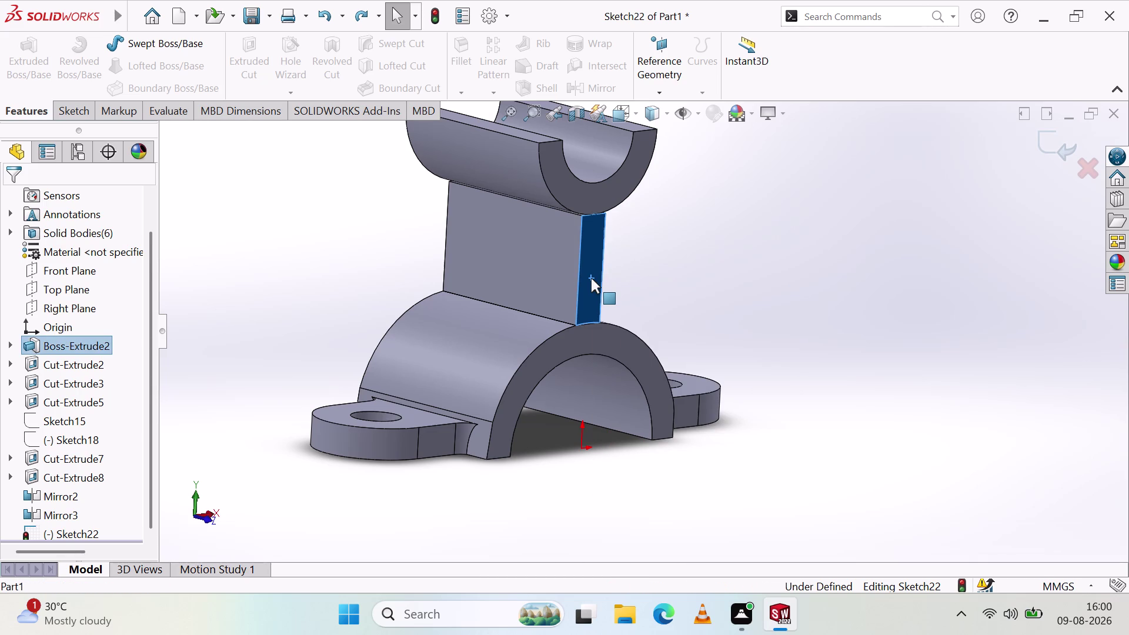
click(777, 256)
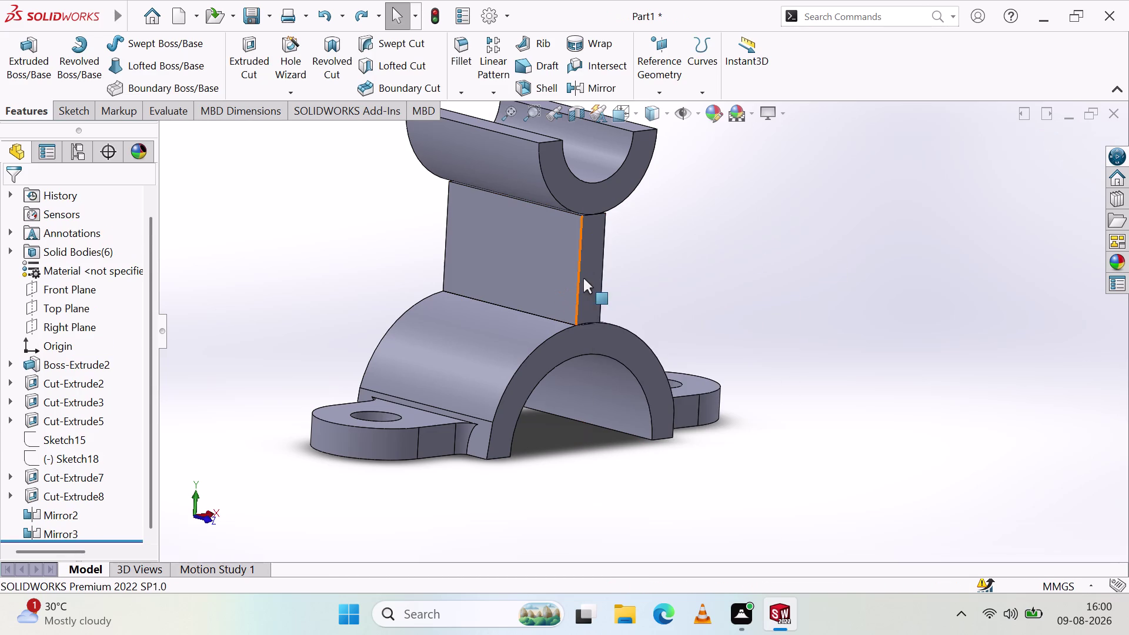
click(588, 275)
Draw a saddle top line, a right slanted line and a base line in Sketch23.
click(645, 239)
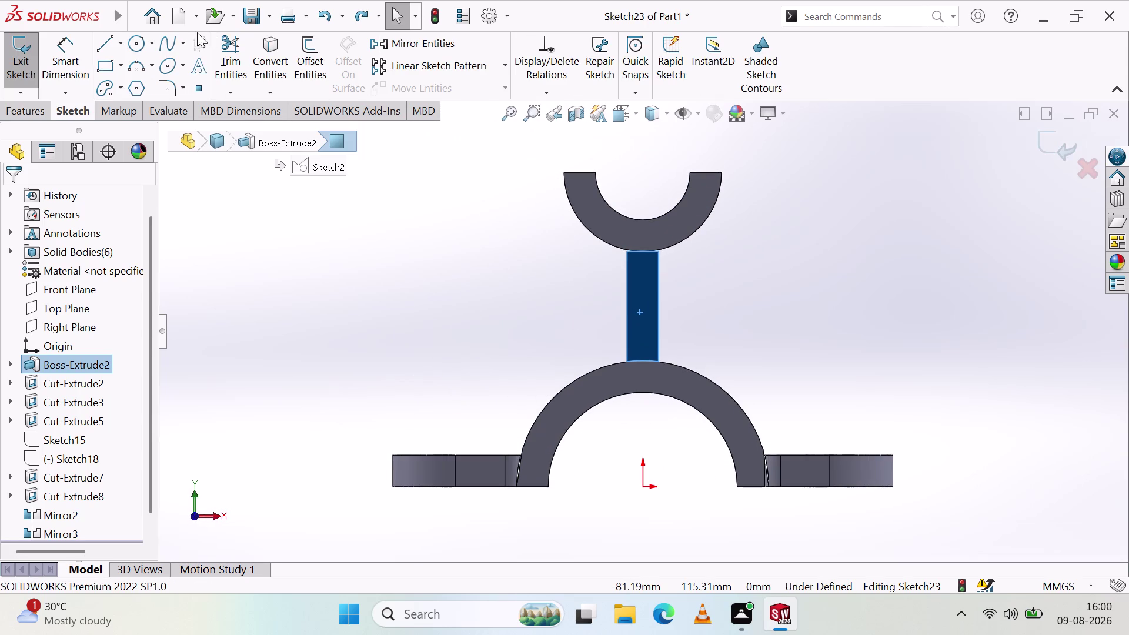
click(102, 30)
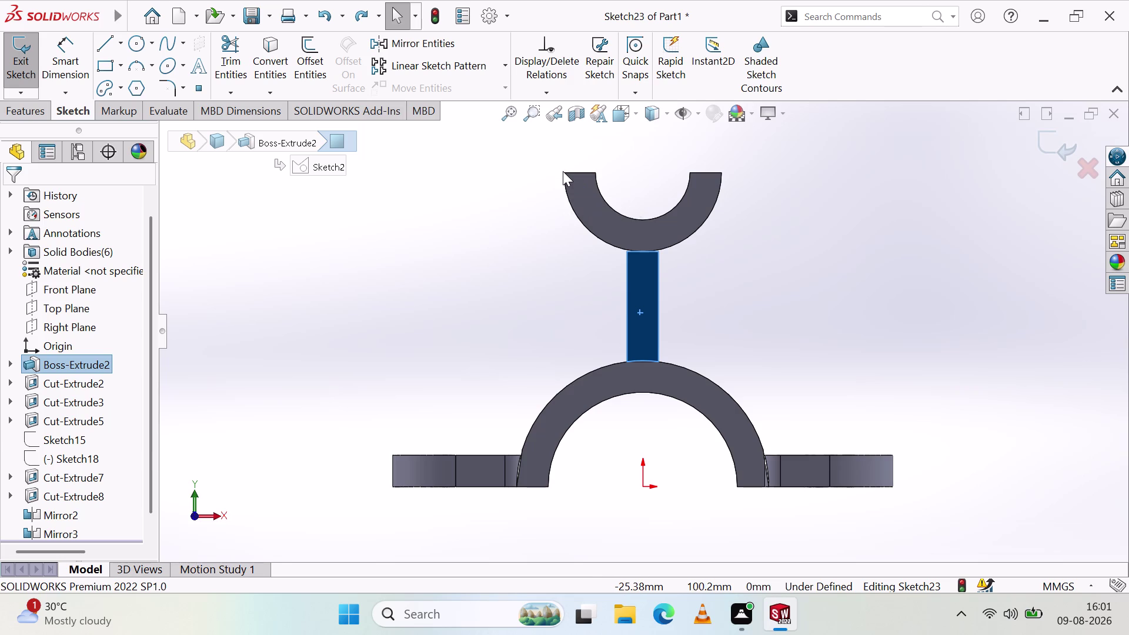
click(101, 44)
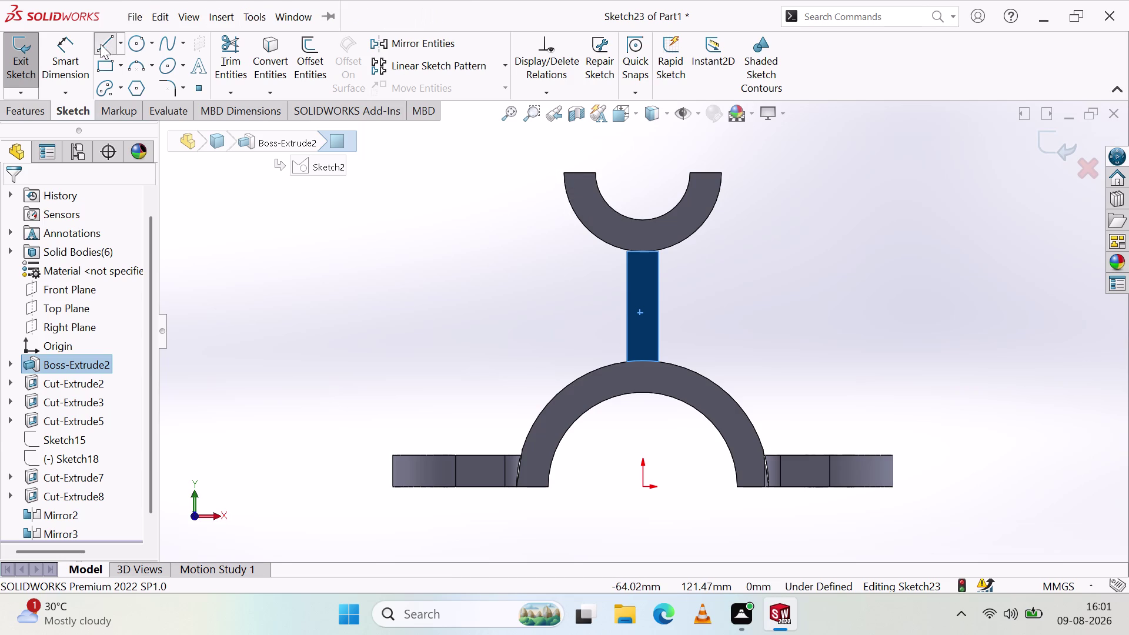
click(567, 170)
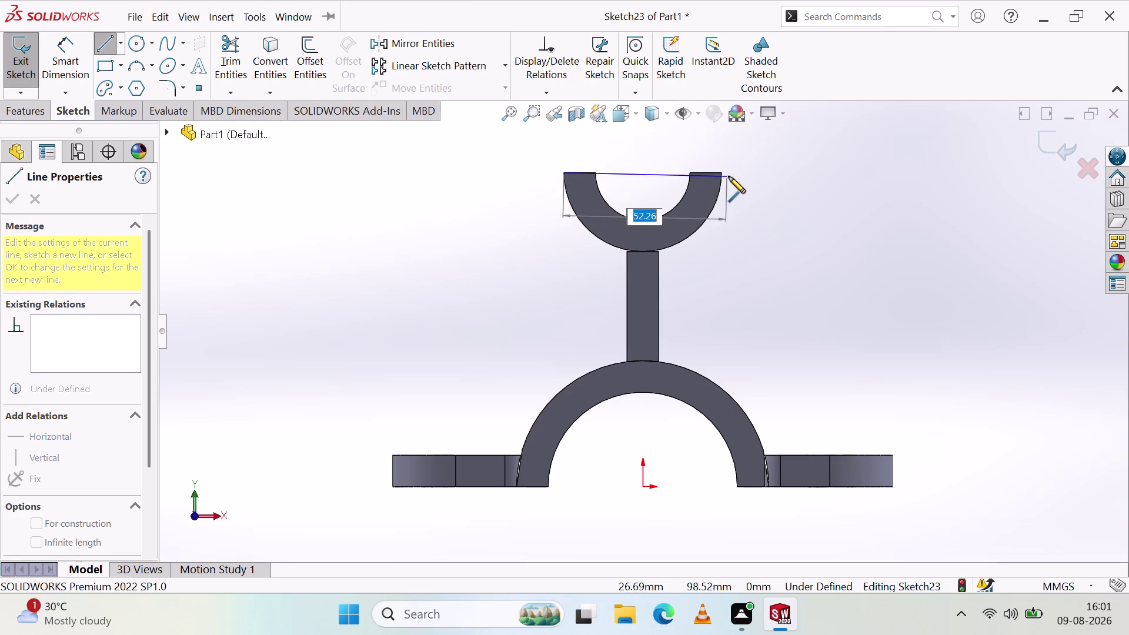
click(721, 172)
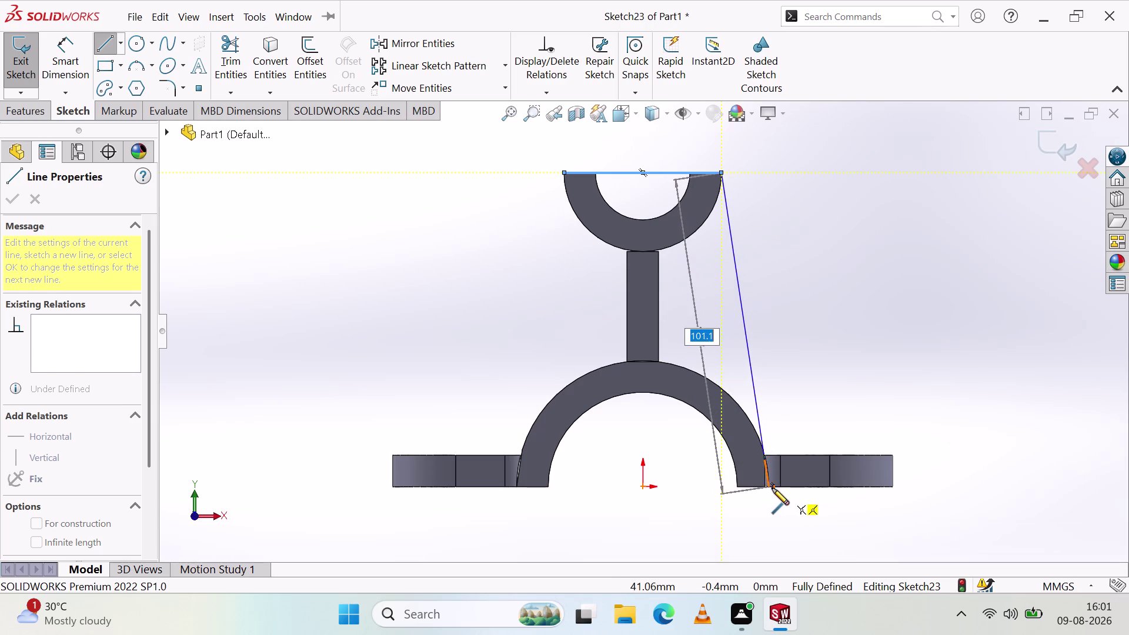
scroll(down, 3)
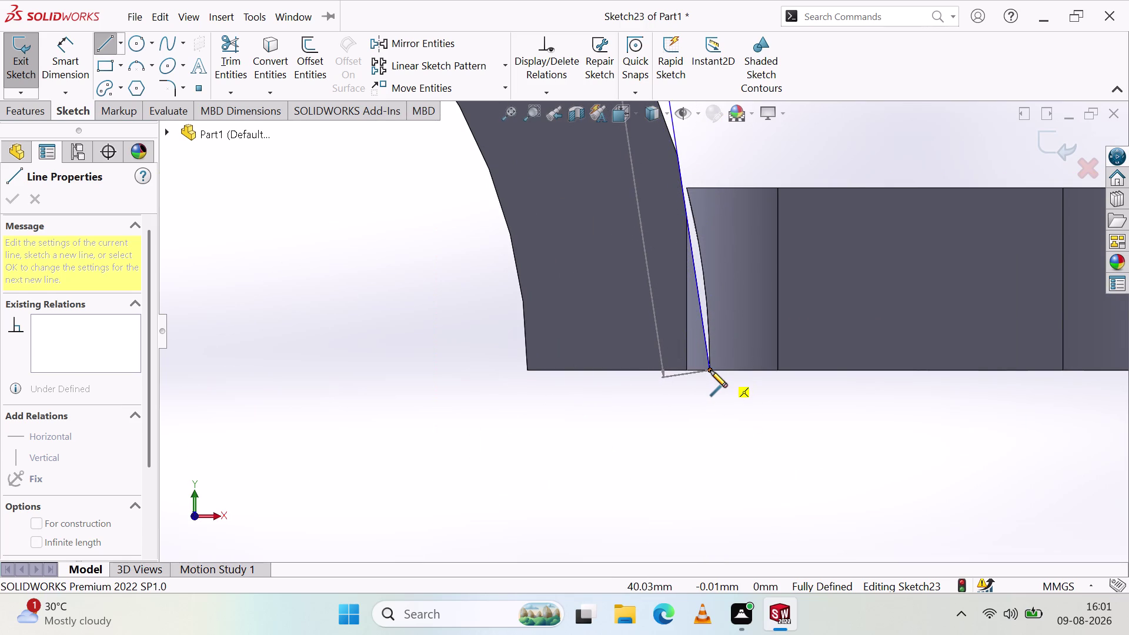
click(711, 370)
click(528, 369)
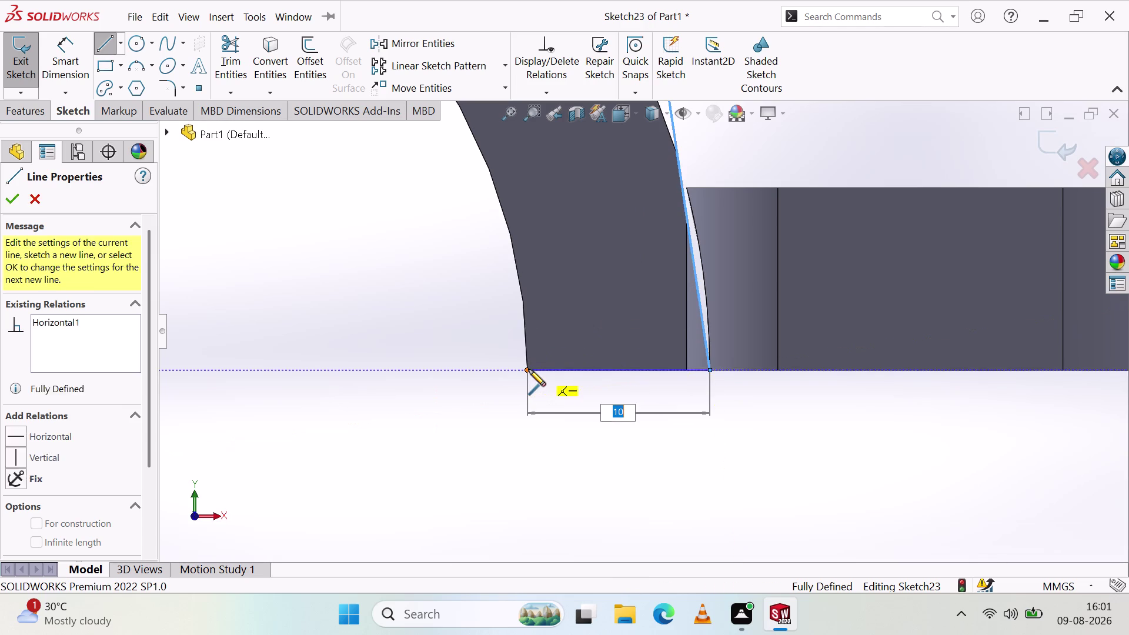
scroll(up, 3)
scroll(up, 3)
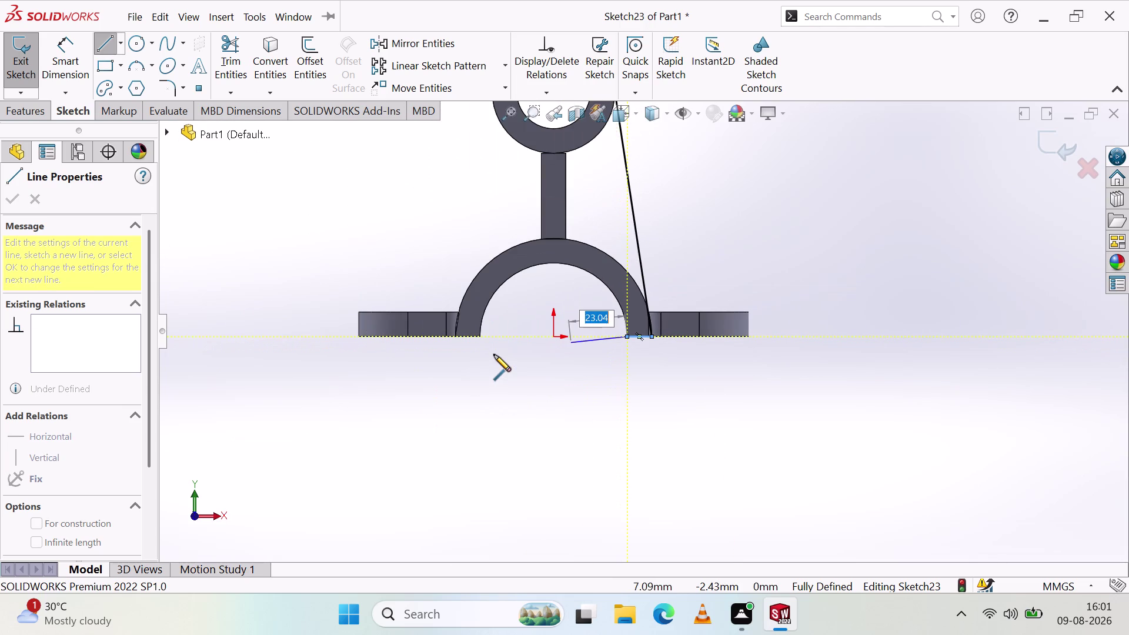
End the chain, add a short base segment at the cradle foot, and undo the last line.
right_click(512, 340)
click(541, 353)
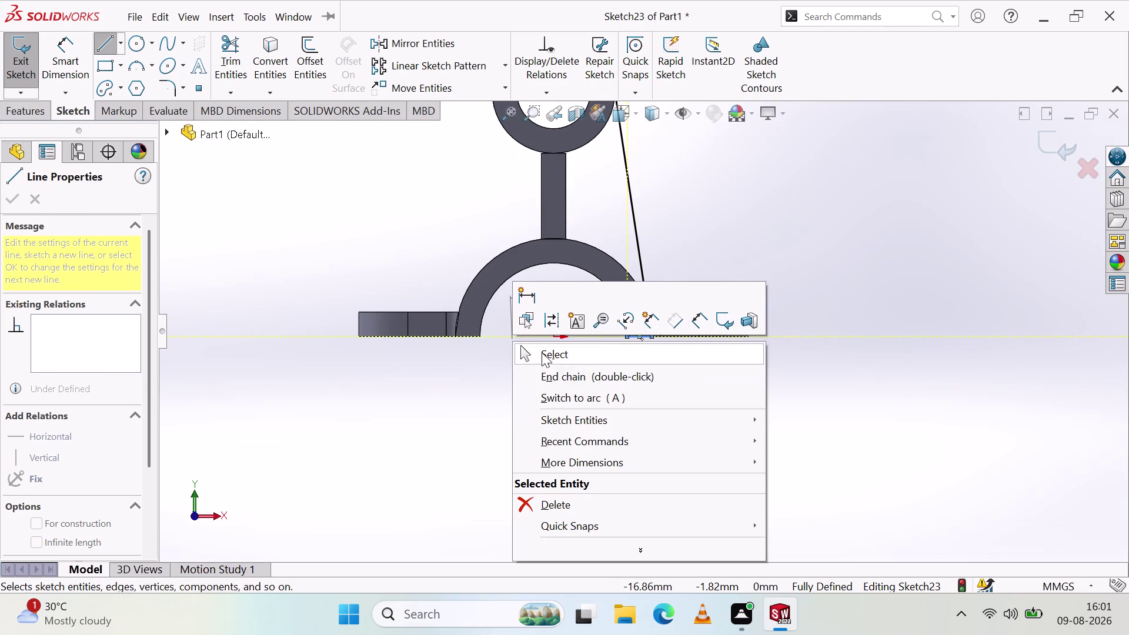
click(111, 39)
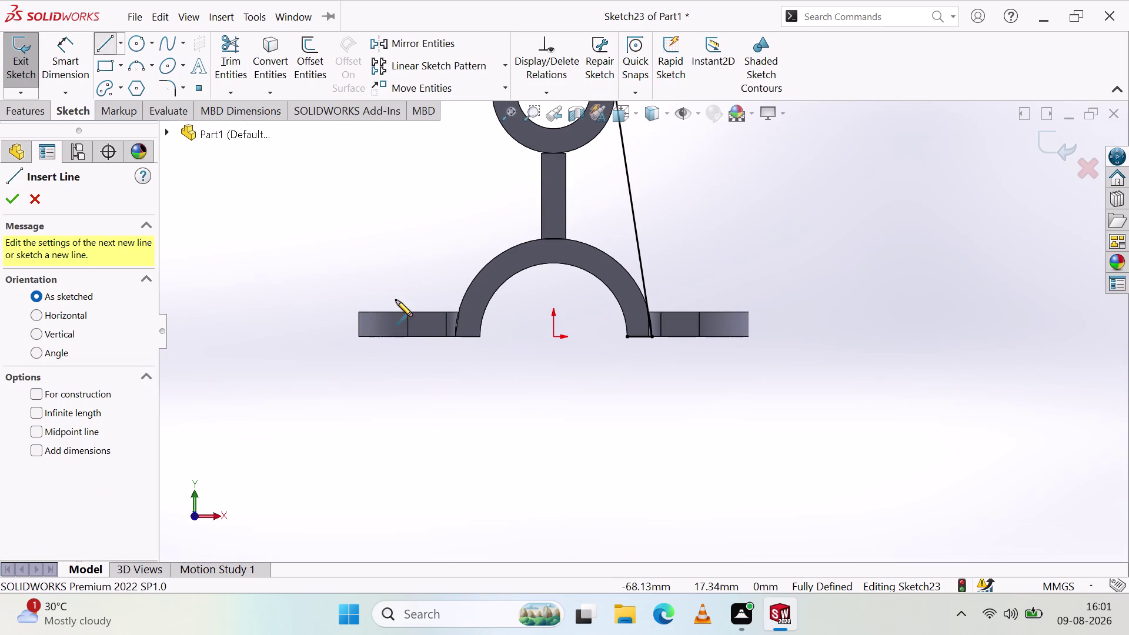
scroll(down, 3)
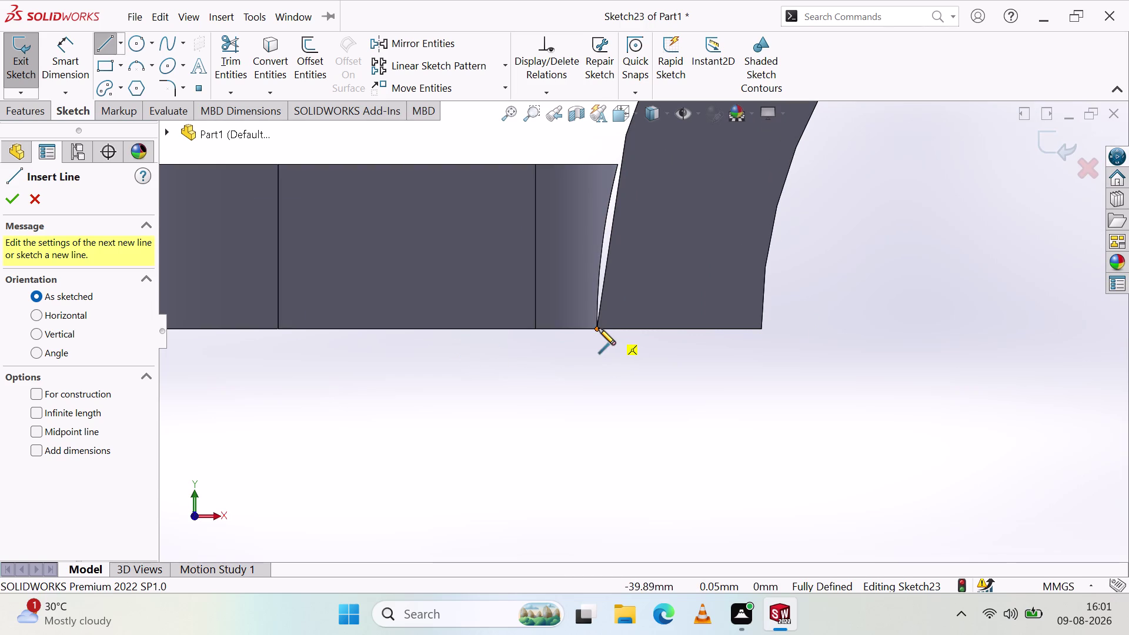
click(597, 328)
click(765, 329)
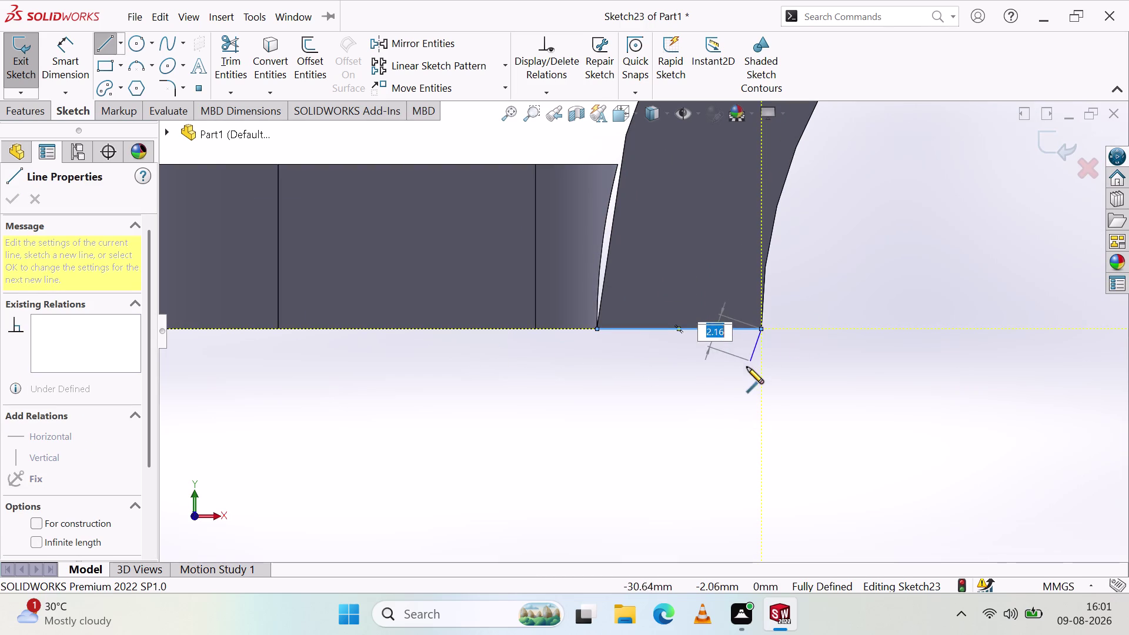
right_click(740, 372)
key(Escape)
click(752, 378)
scroll(up, 3)
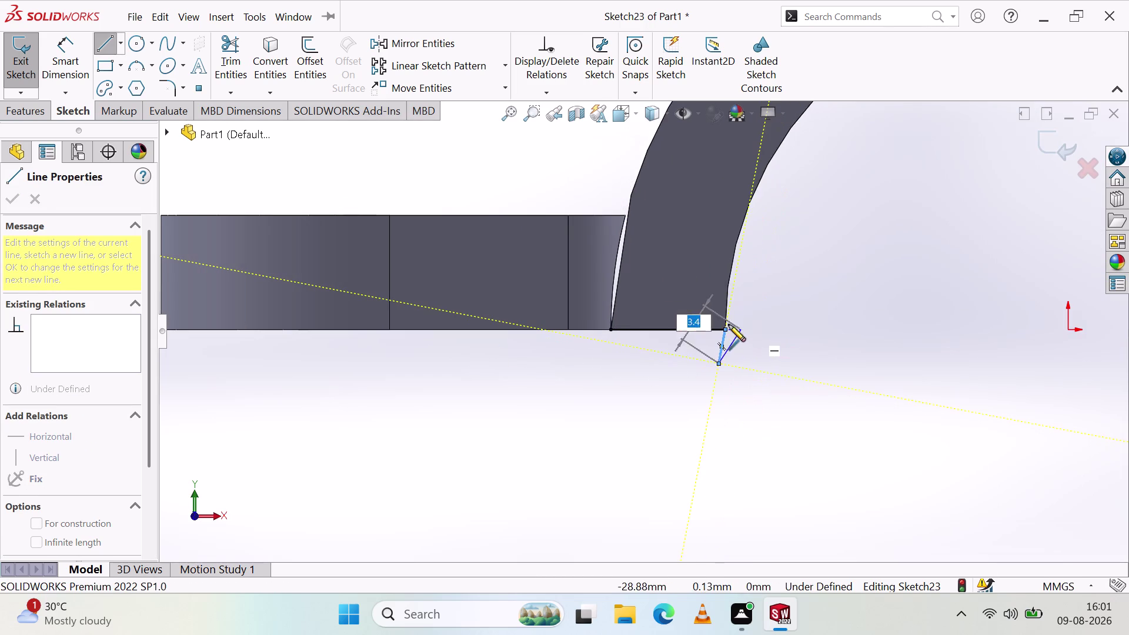
right_click(632, 408)
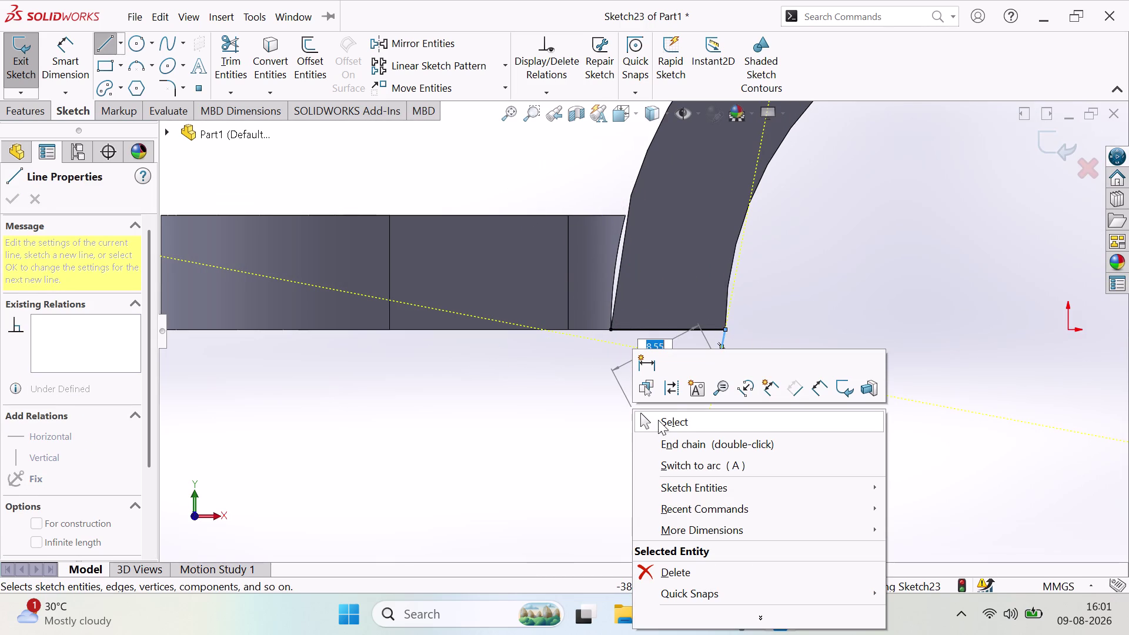
click(661, 416)
key(ctrl+z)
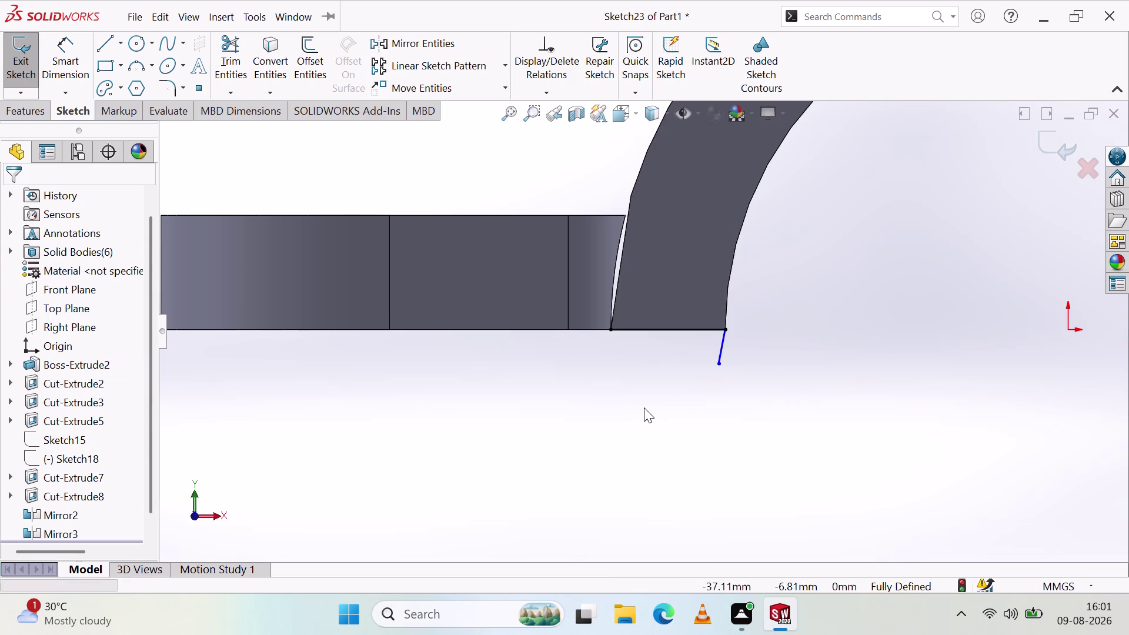
click(107, 36)
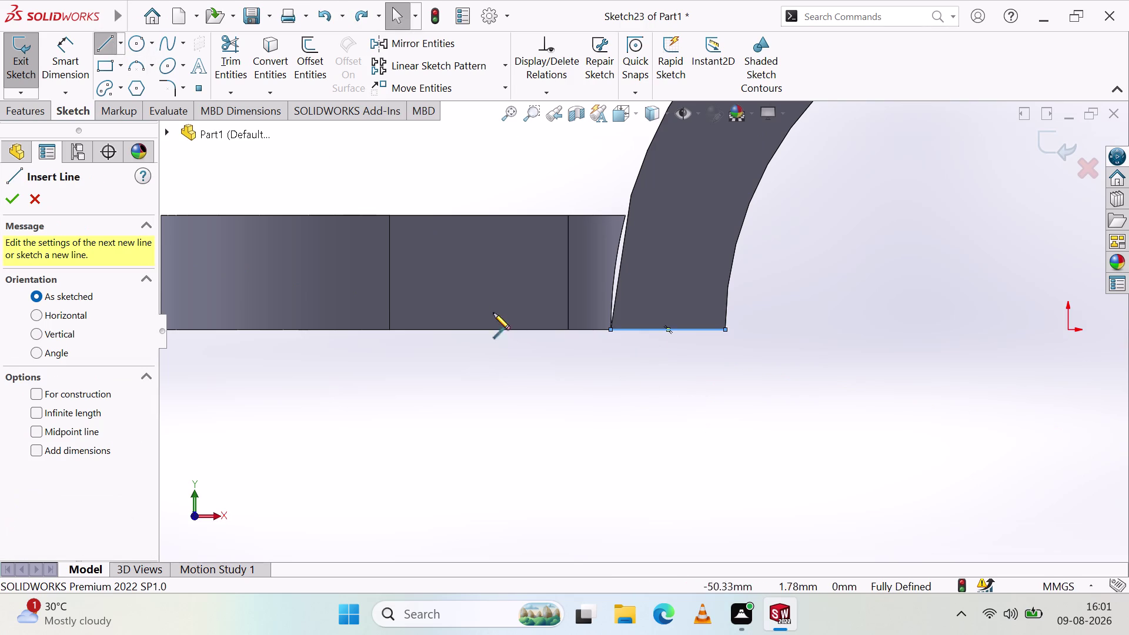
Draw a line from the cradle's left foot to the saddle's left tip, then delete the saddle-top line.
click(607, 328)
scroll(up, 3)
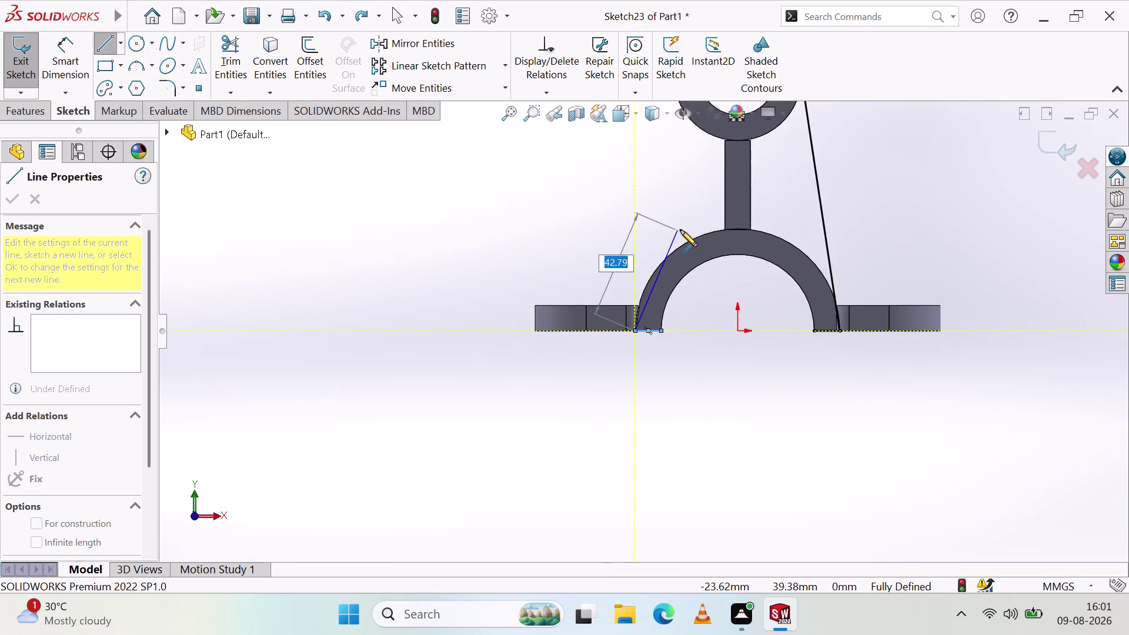
scroll(up, 3)
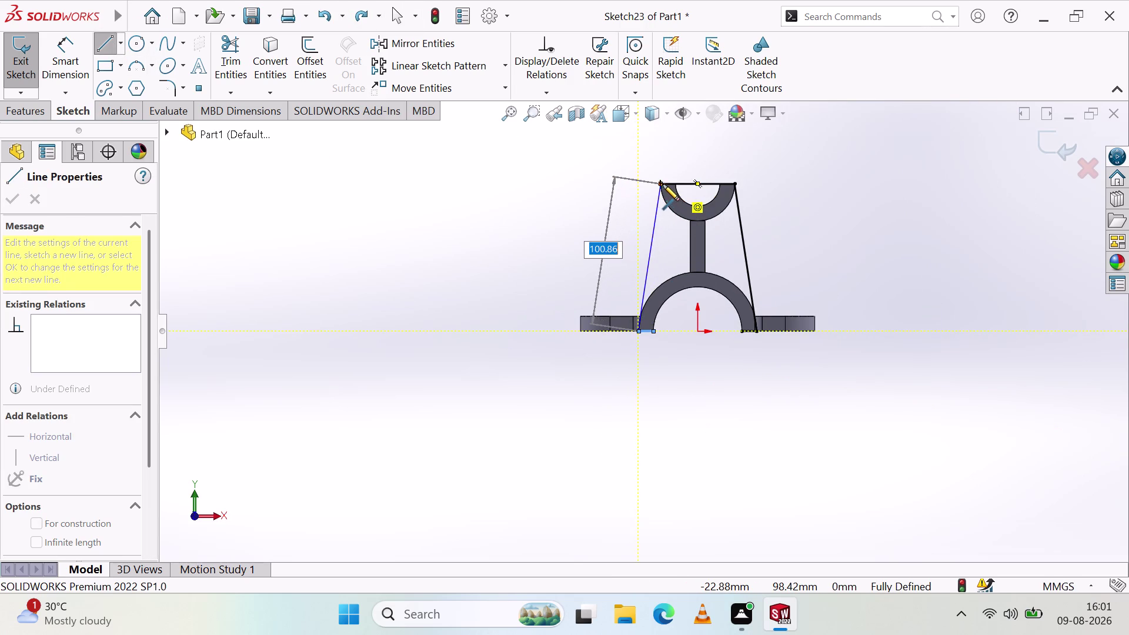
click(658, 181)
right_click(602, 230)
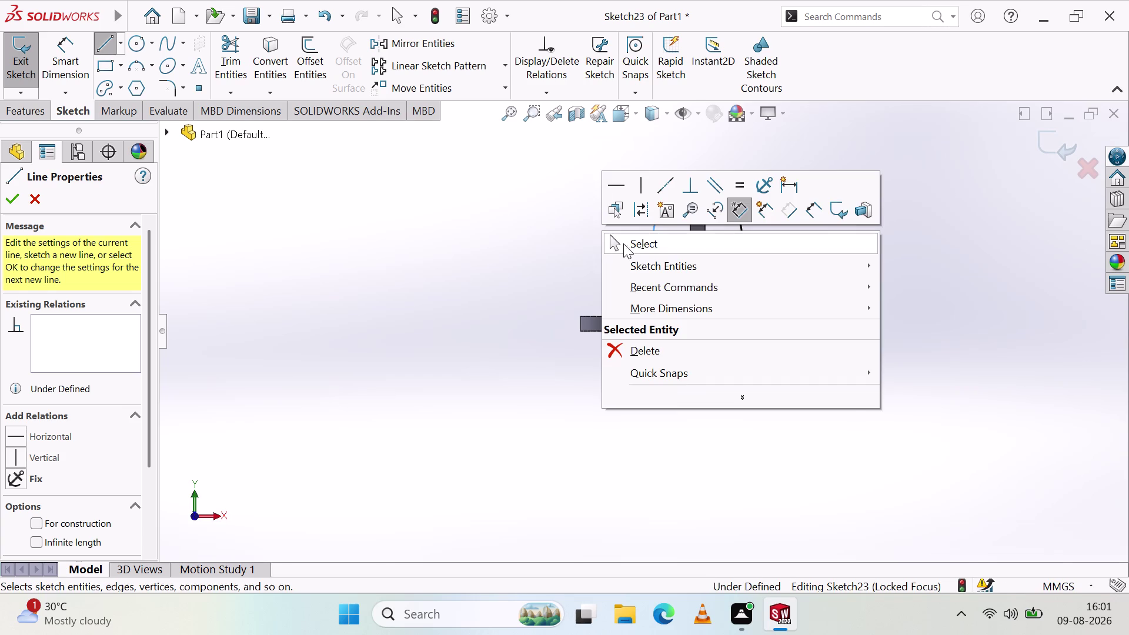
click(642, 244)
scroll(down, 3)
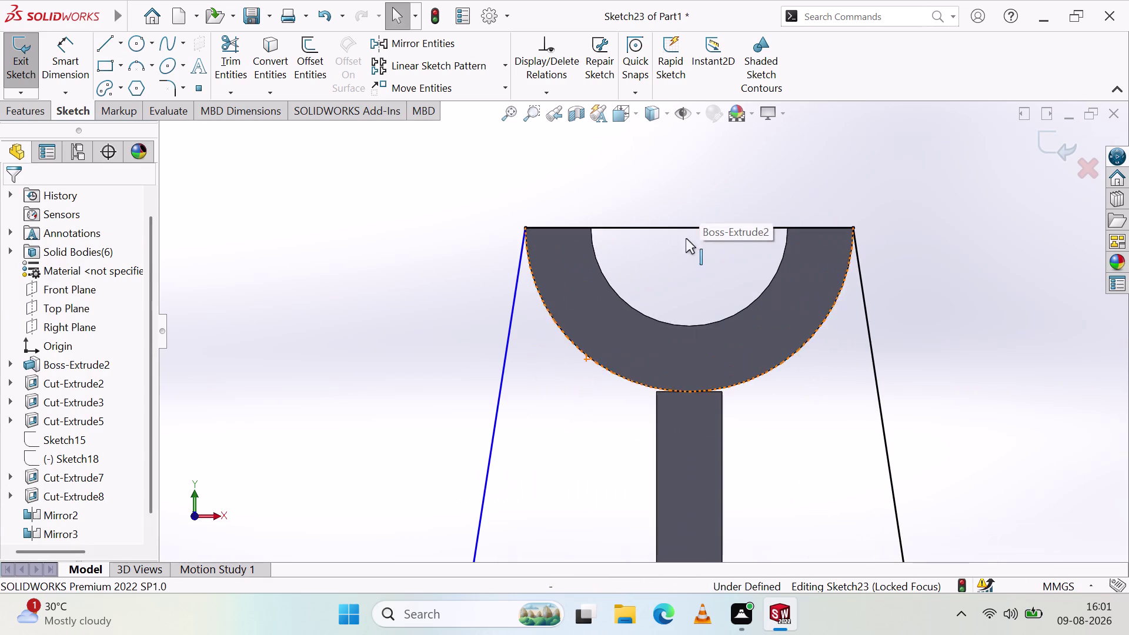
click(687, 229)
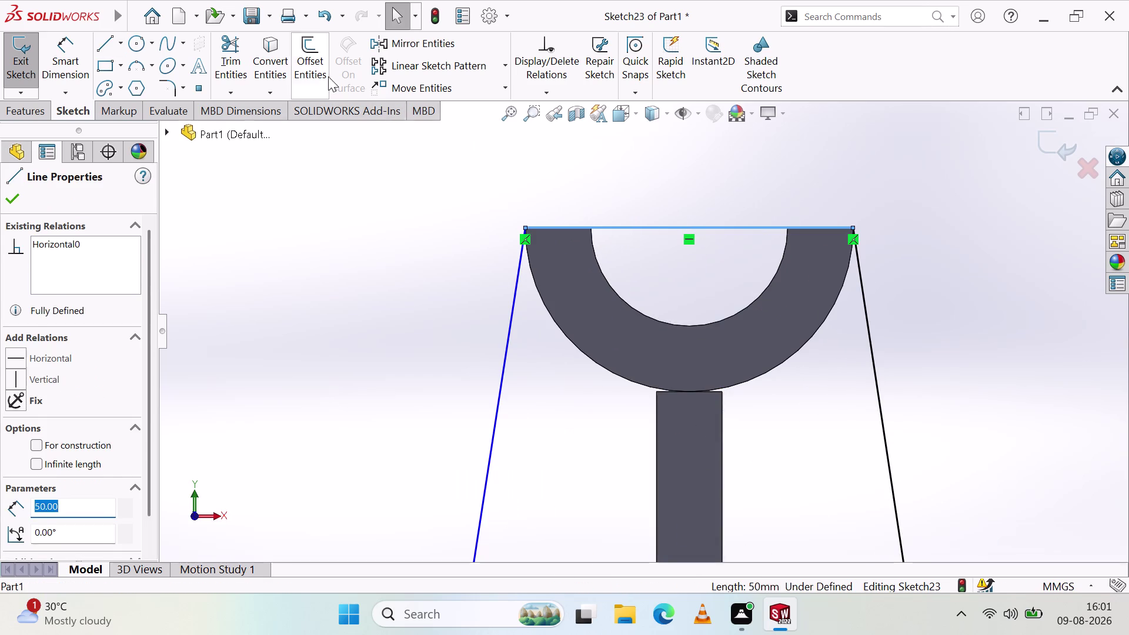
key(Delete)
Draw short lines at the saddle's left top corner and along the left arm's top edge.
click(113, 49)
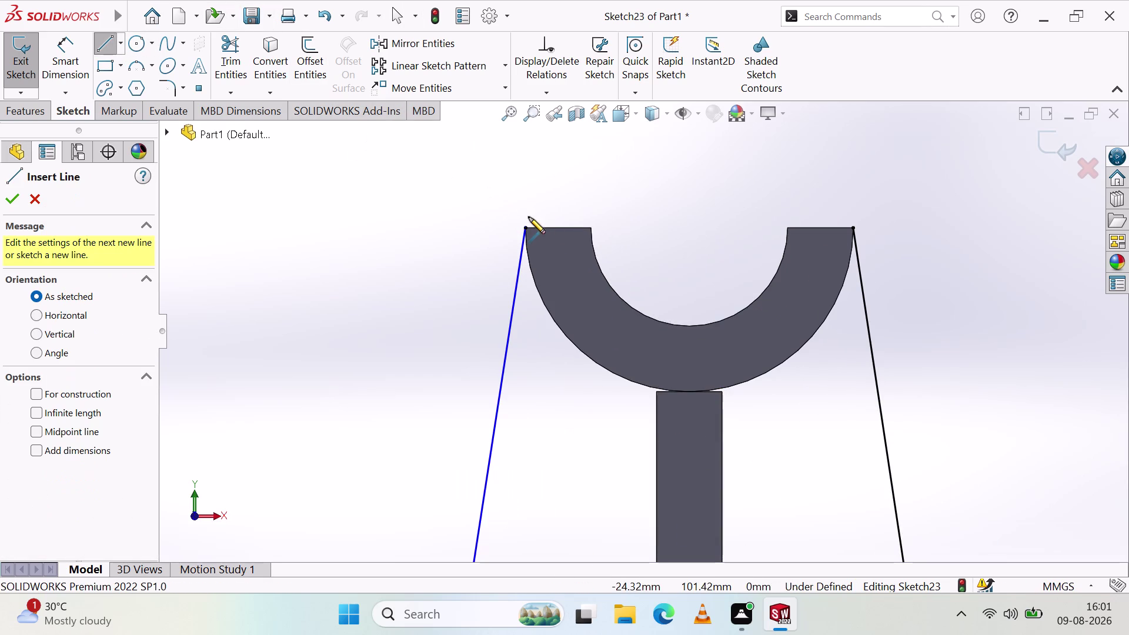
click(525, 223)
right_click(606, 195)
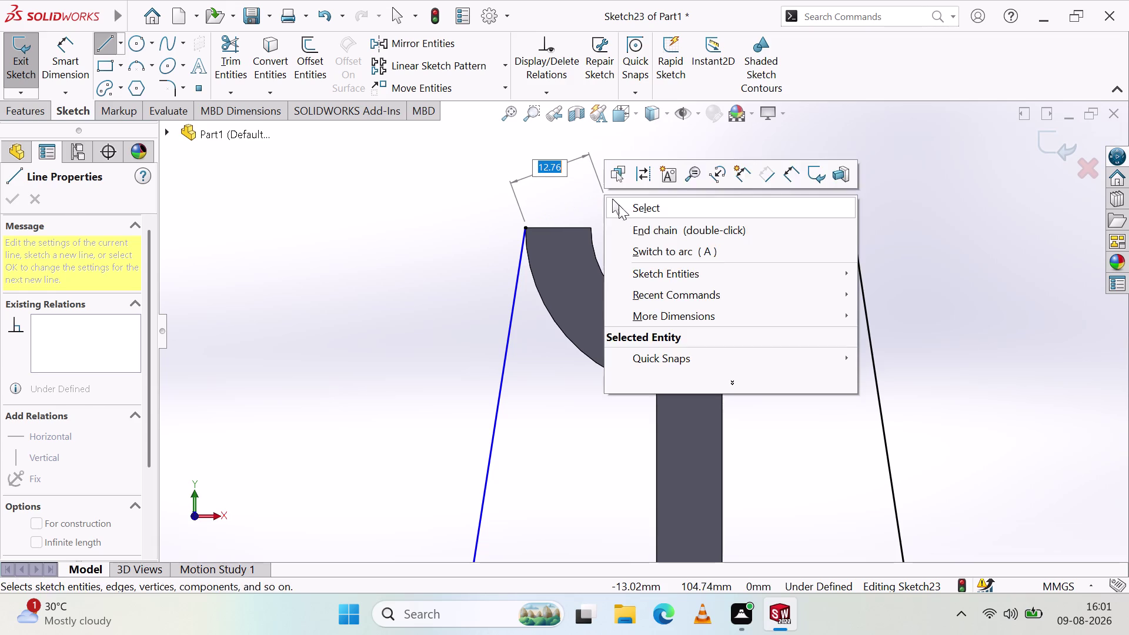
click(630, 212)
click(111, 47)
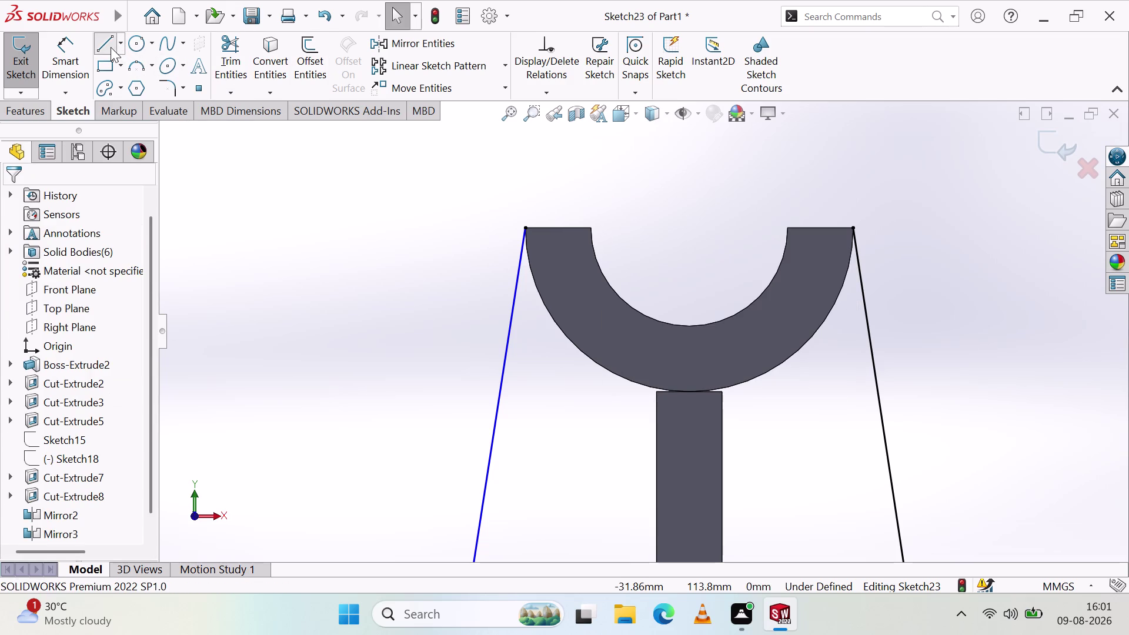
click(526, 228)
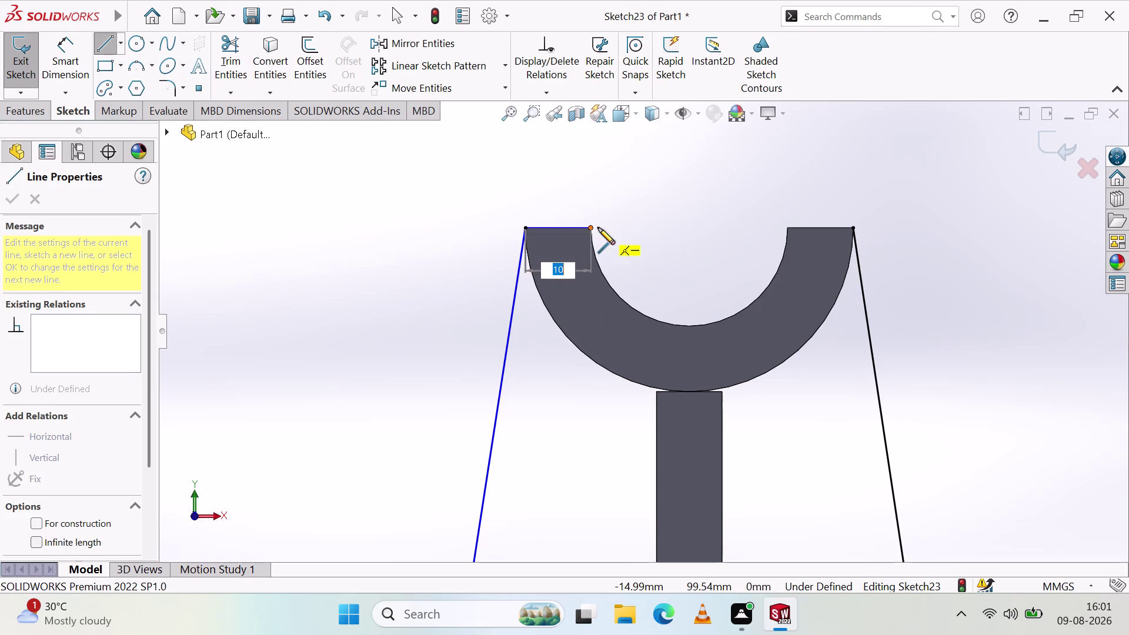
click(589, 229)
right_click(696, 220)
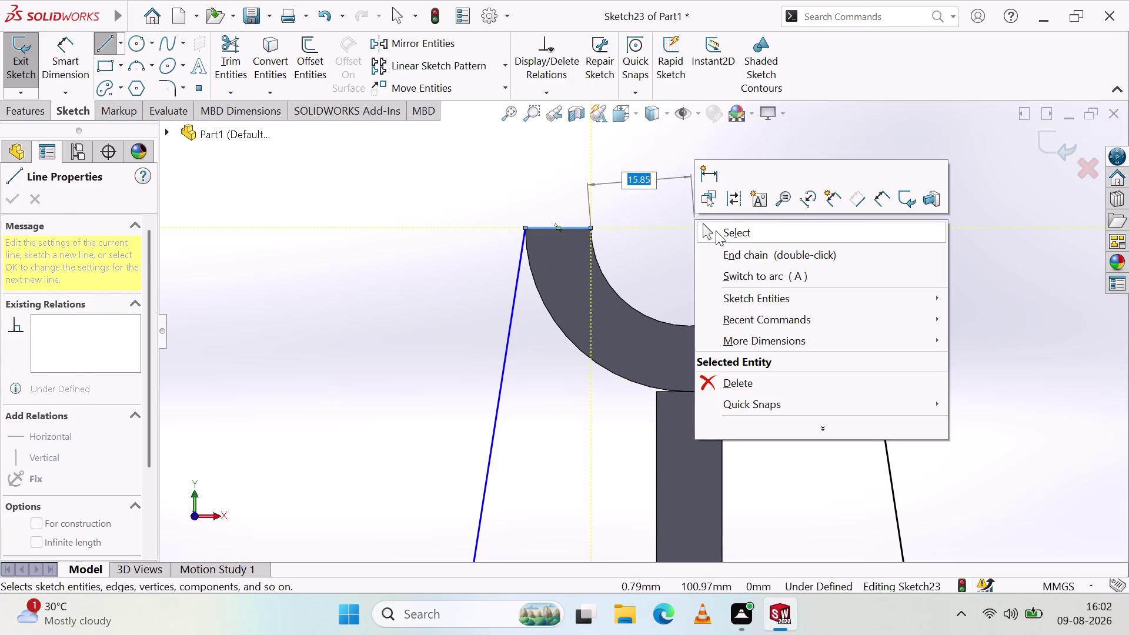
click(716, 230)
Cap the right arm's top with a line, then begin an arc at the saddle's left inner corner.
click(113, 40)
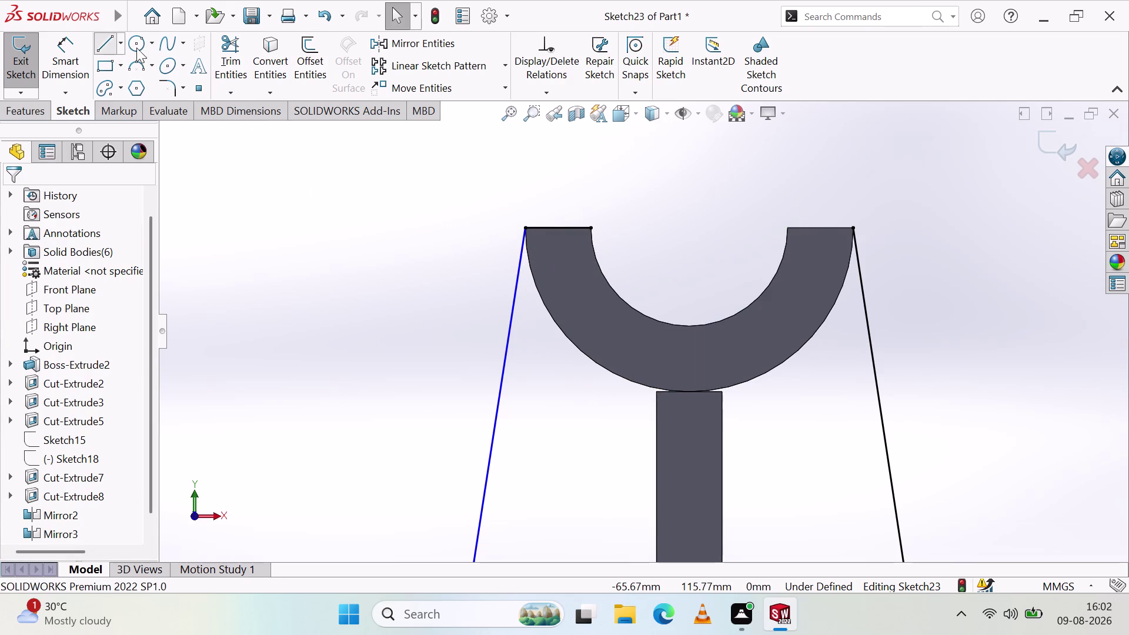
click(856, 227)
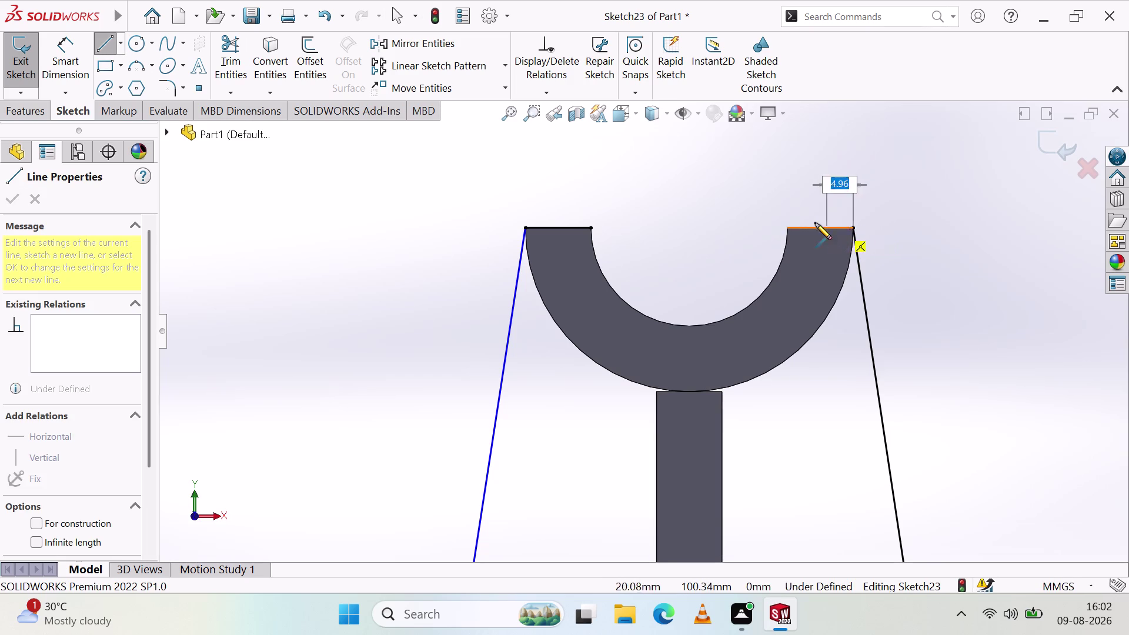
click(785, 231)
right_click(658, 200)
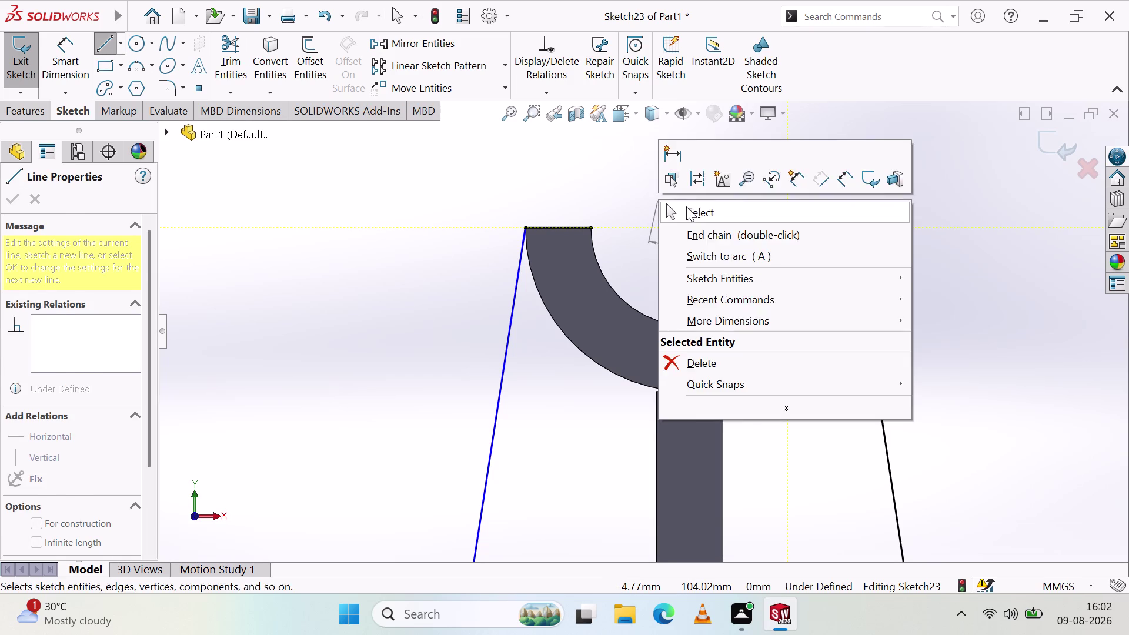
click(688, 207)
click(130, 70)
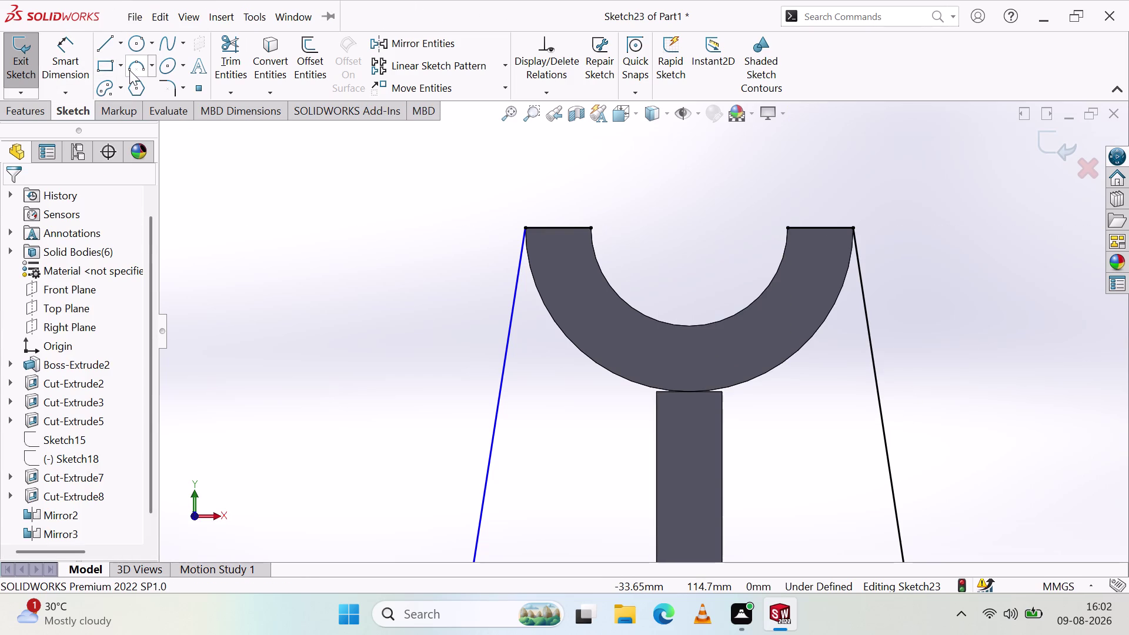
click(593, 227)
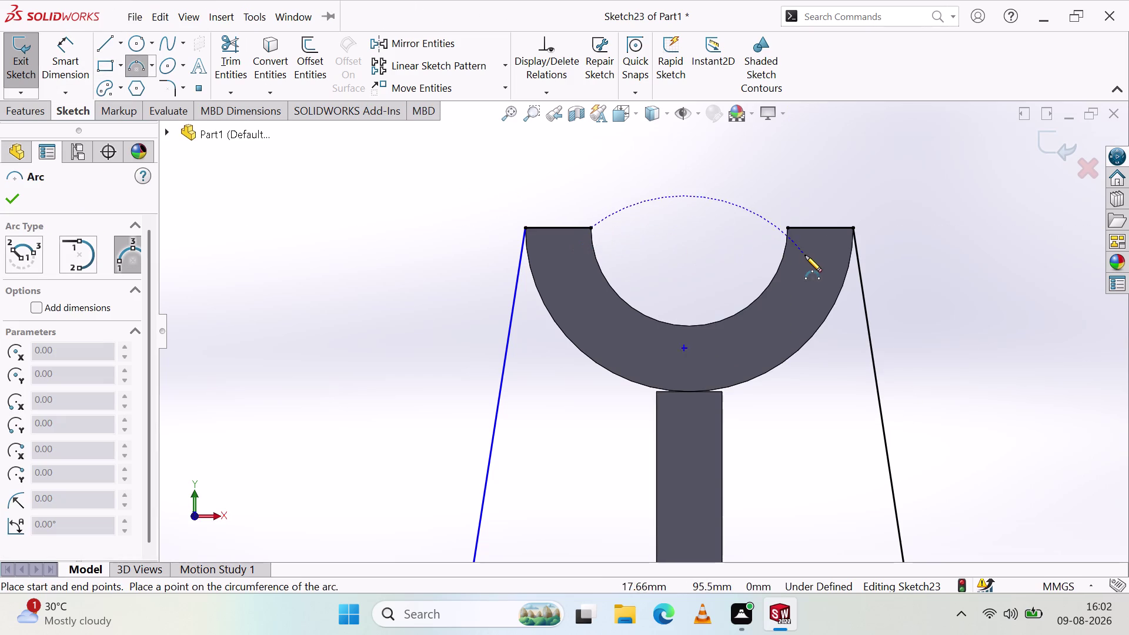
Trace 3-point arcs along the saddle's semicircular cutout and the lower arch's inner curve.
click(787, 228)
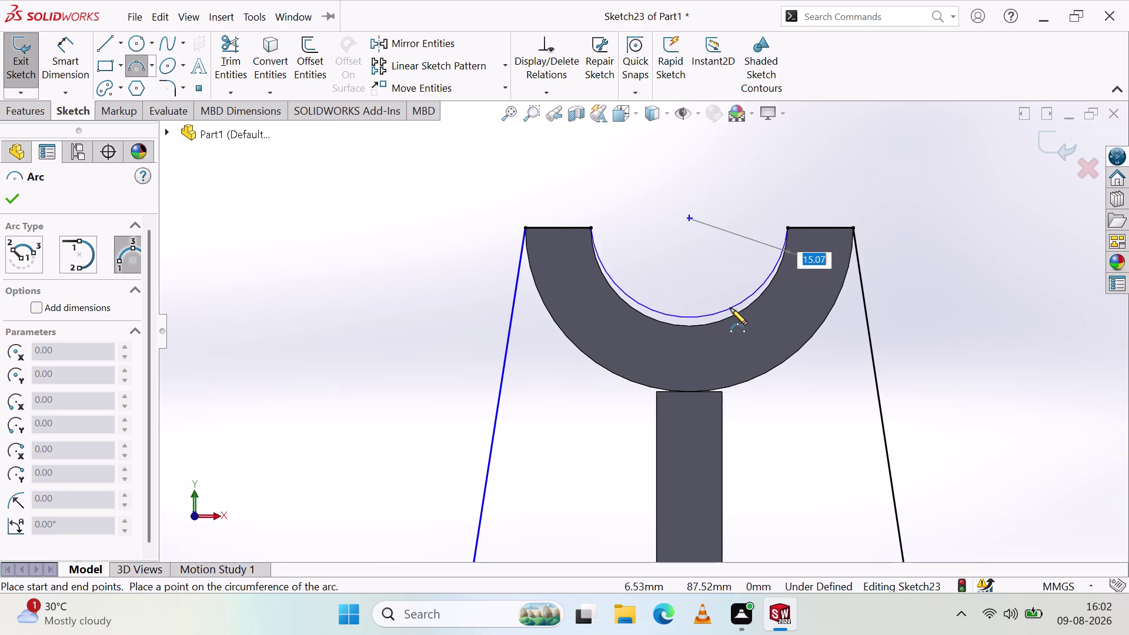
click(731, 319)
scroll(up, 3)
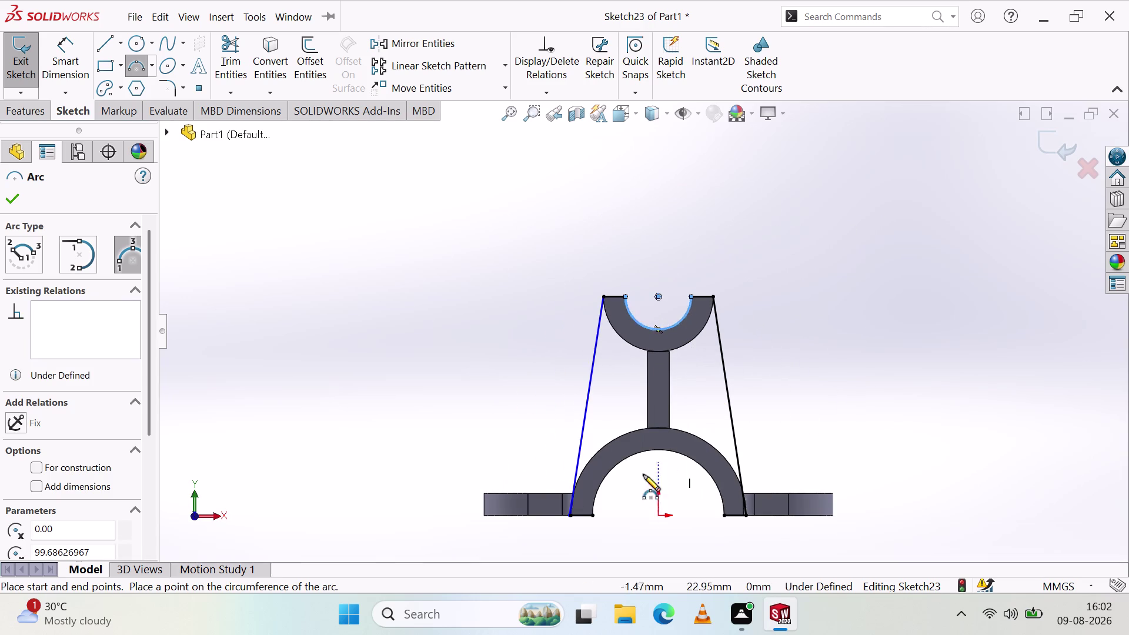
click(593, 516)
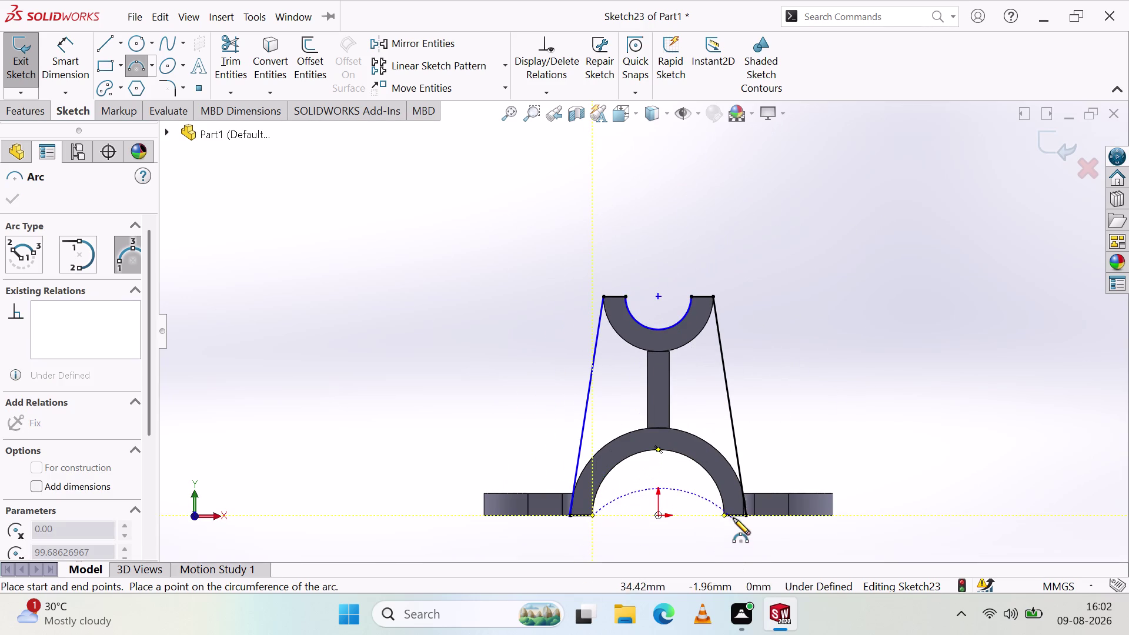
click(721, 513)
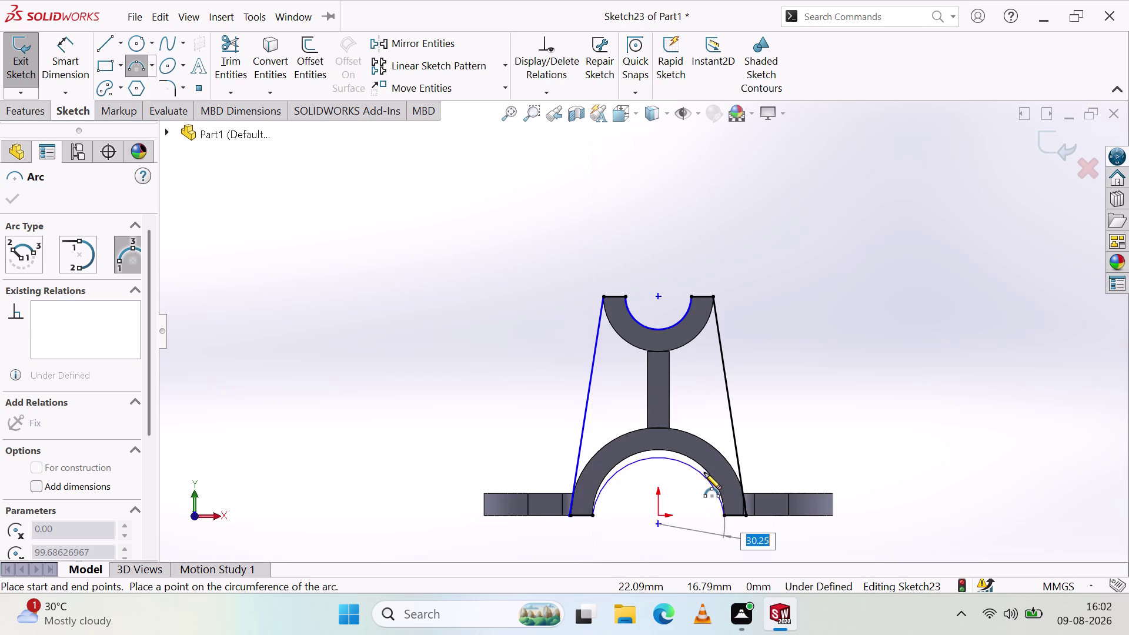
click(702, 466)
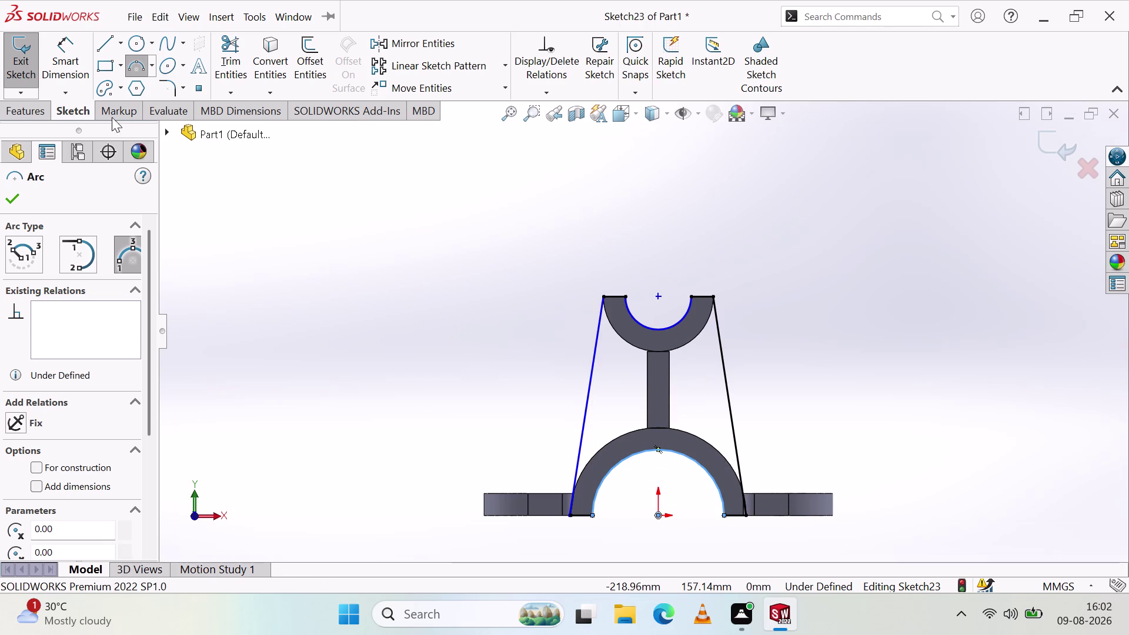
key(Escape)
click(37, 108)
Start a boss extrude from Sketch23 and try picking edges to end it.
click(27, 67)
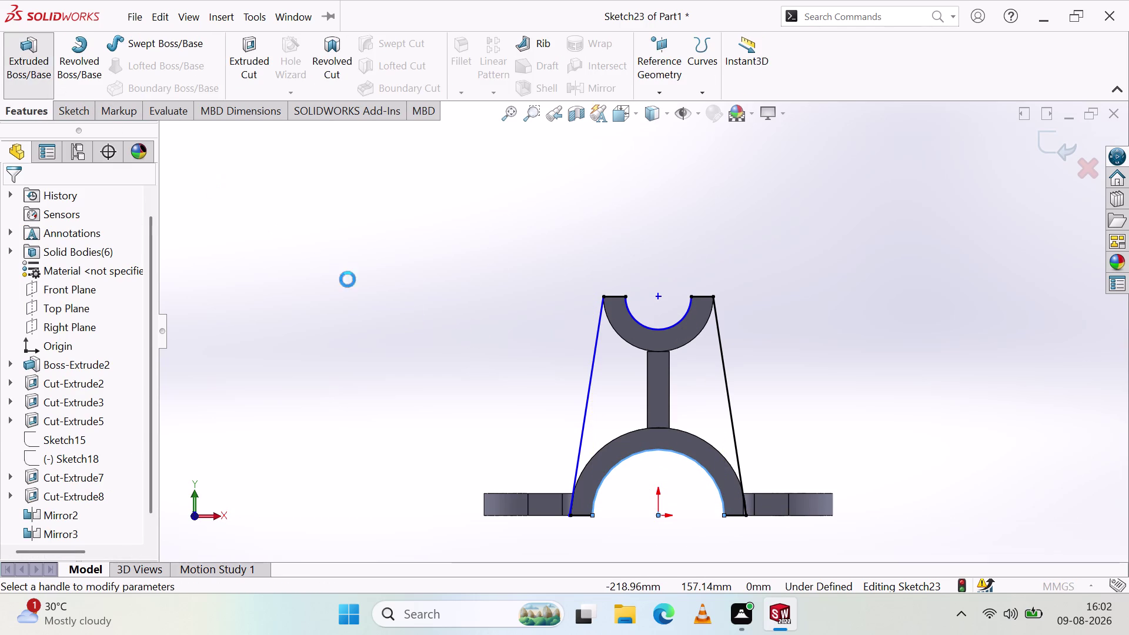
middle_drag(434, 330, 508, 386)
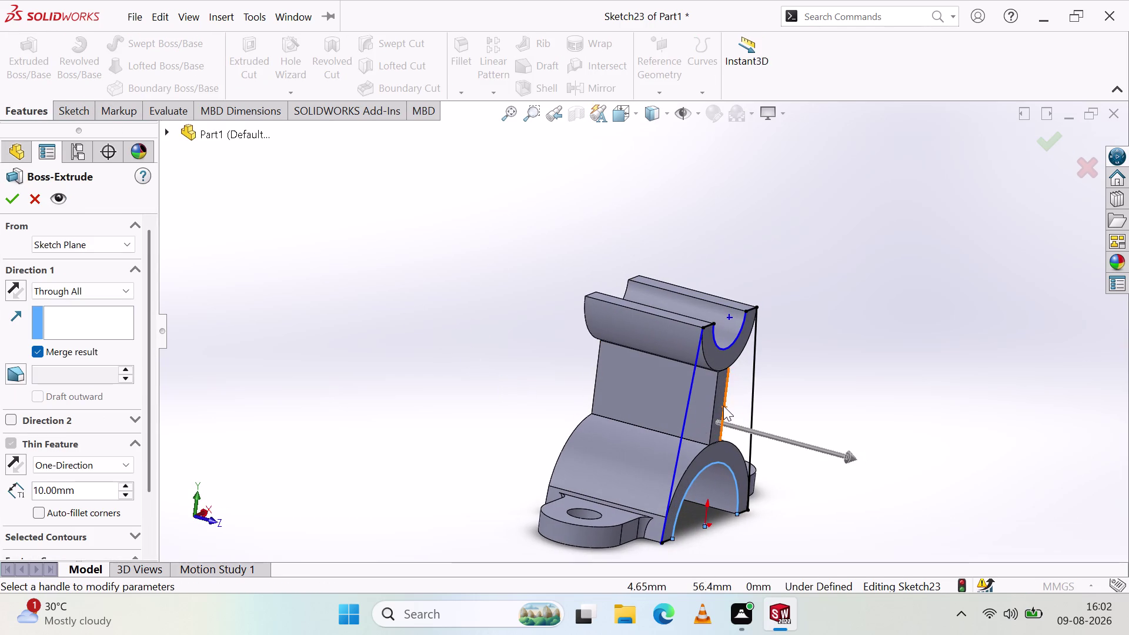
click(706, 379)
scroll(down, 3)
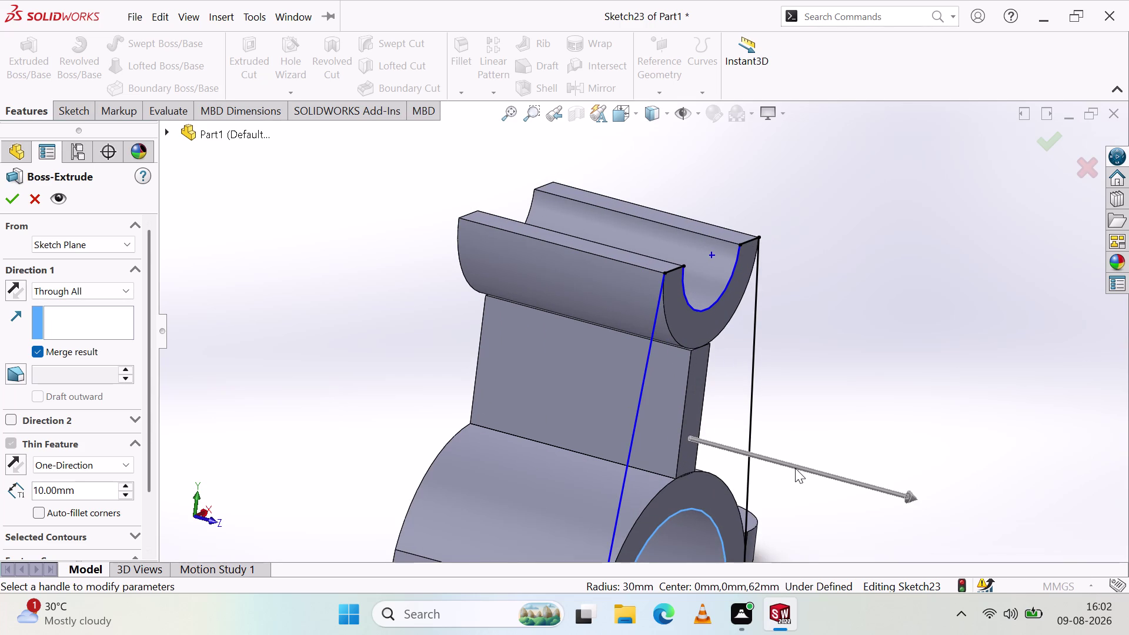
drag(796, 466, 852, 480)
click(719, 357)
click(729, 323)
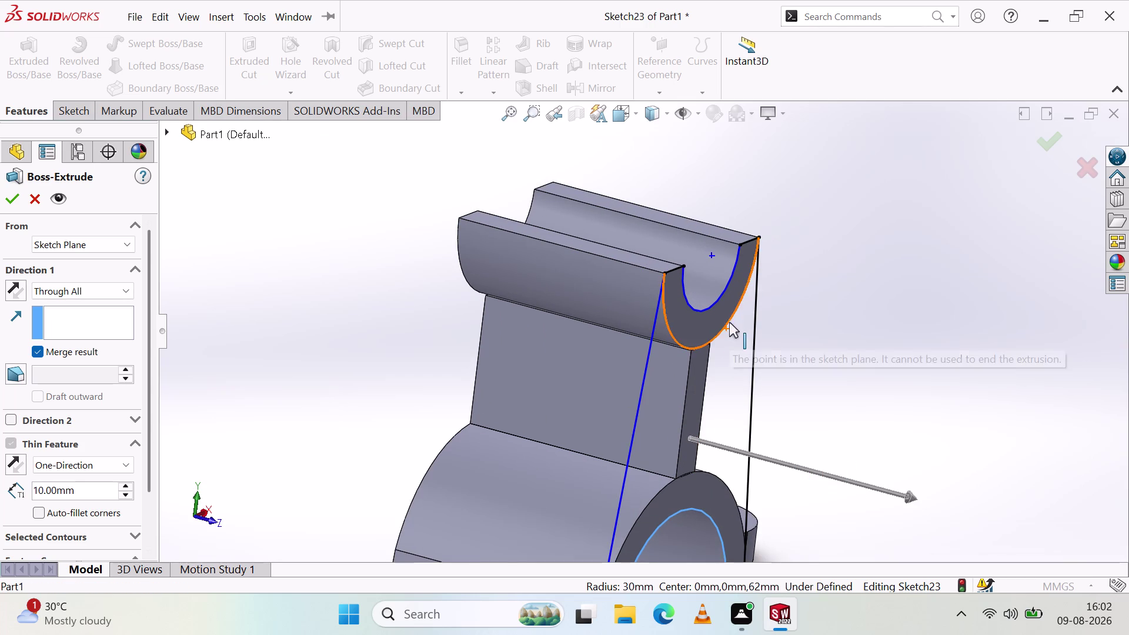
click(734, 311)
click(731, 290)
click(755, 269)
click(744, 365)
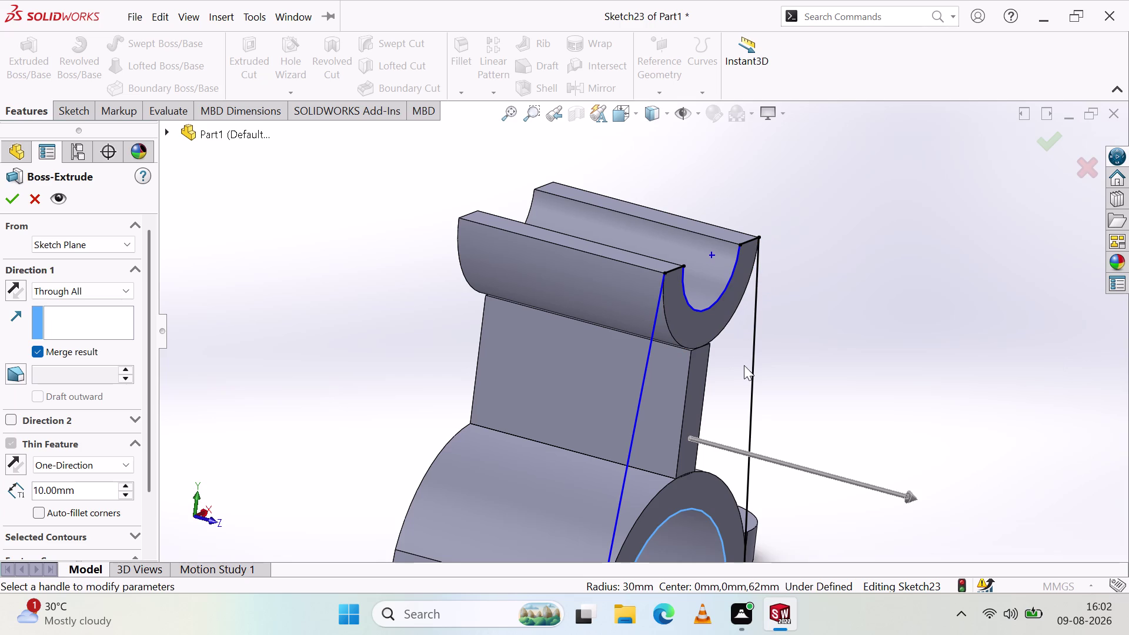
Switch the extrusion to a Blind depth, adjust it in the view, then cancel.
double_click(642, 405)
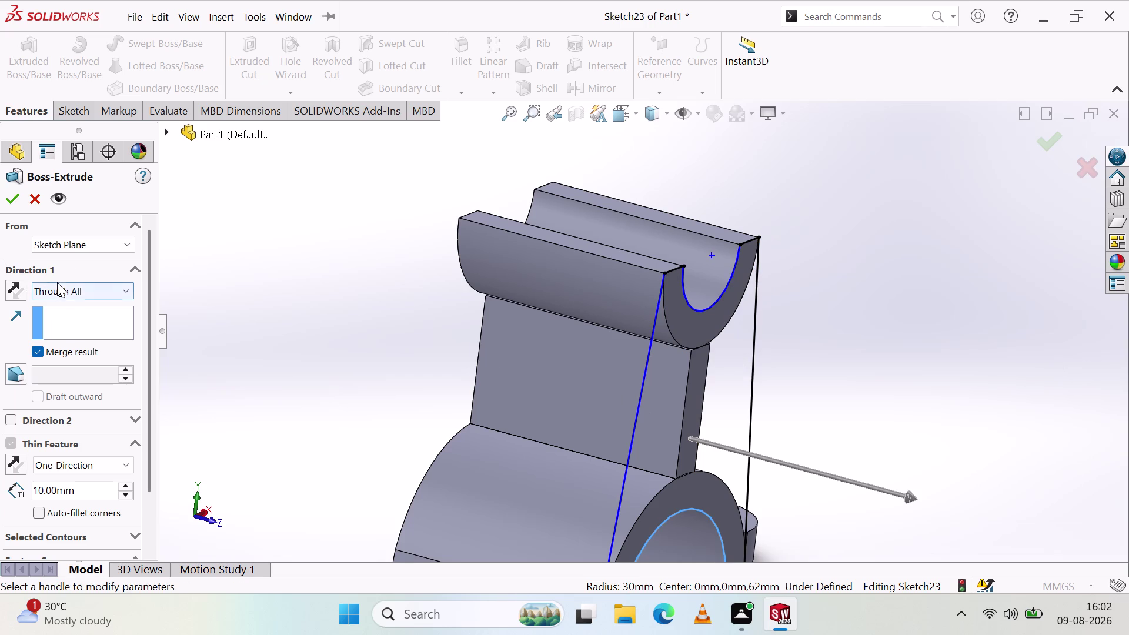
click(67, 292)
click(77, 303)
scroll(up, 3)
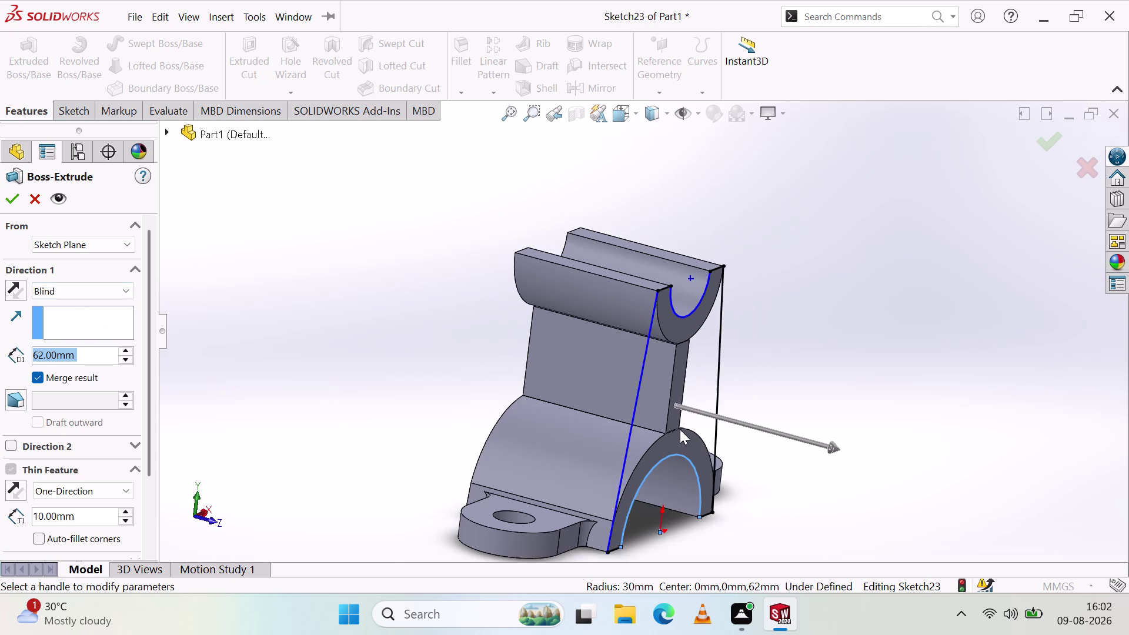
drag(741, 422, 768, 436)
click(714, 452)
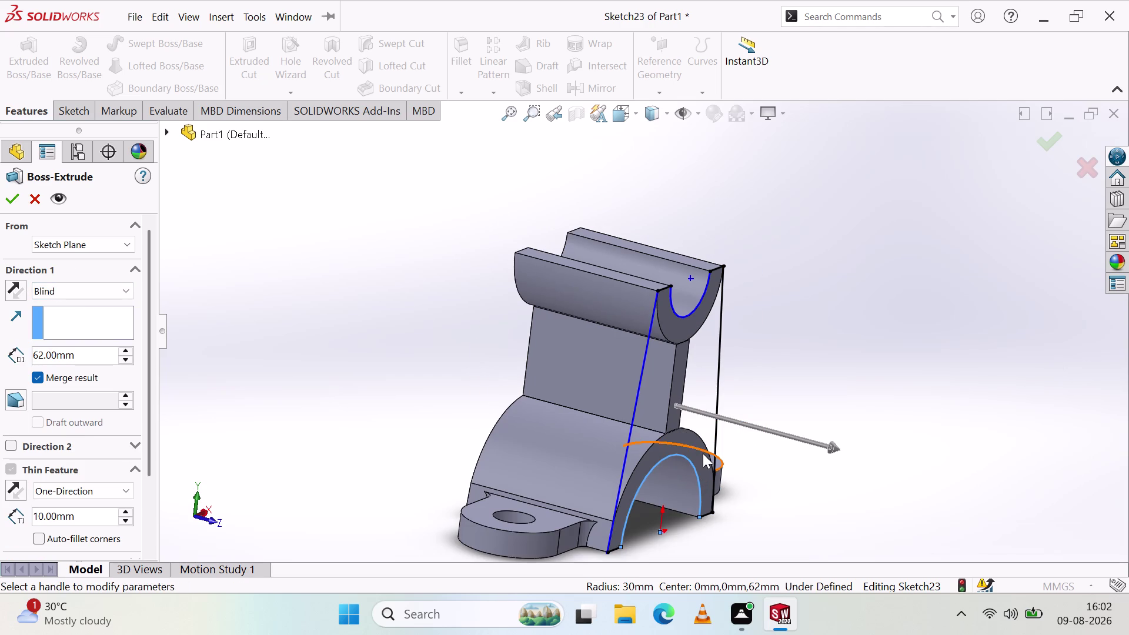
click(702, 454)
scroll(up, 3)
middle_drag(711, 446, 693, 421)
click(705, 430)
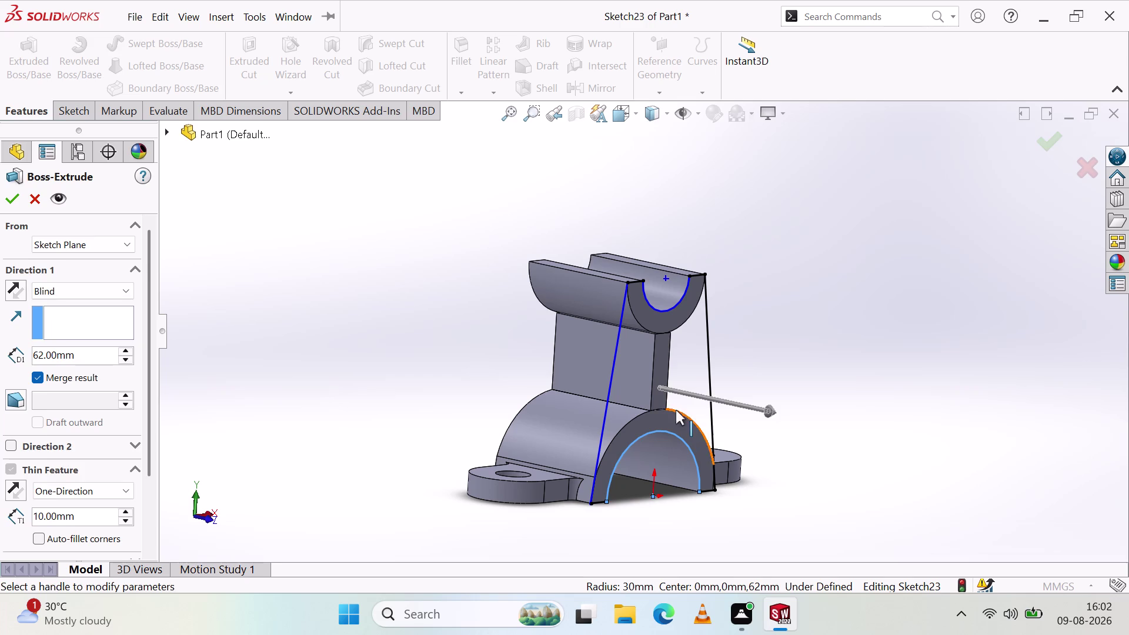
key(Escape)
click(676, 410)
key(Escape)
click(629, 396)
click(624, 429)
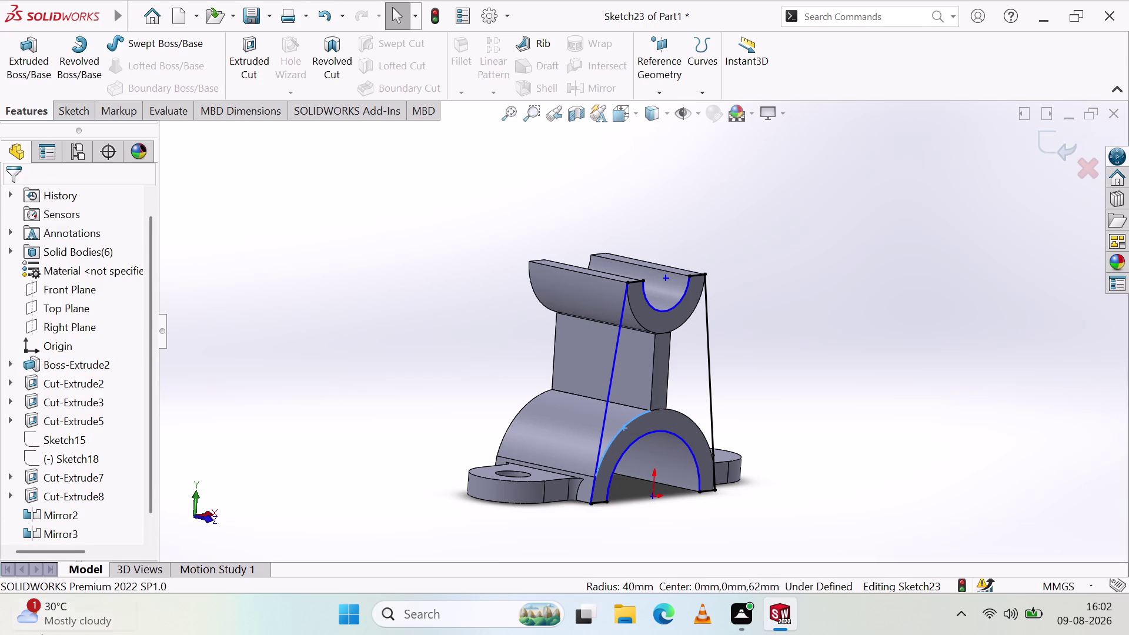
scroll(down, 3)
scroll(down, 3)
scroll(down, 3)
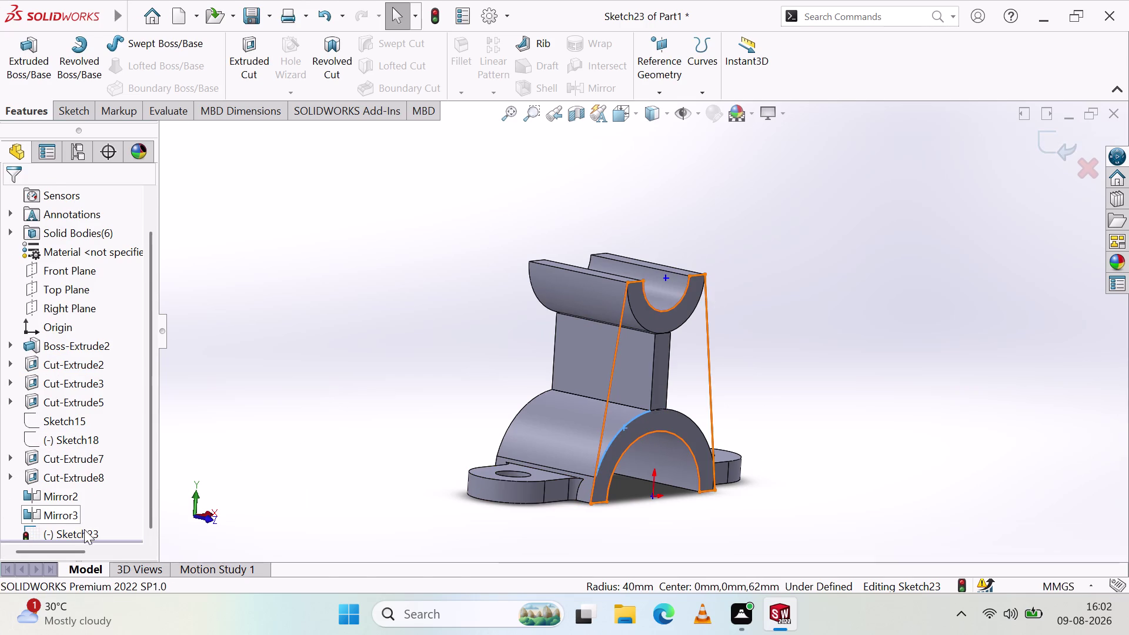
Restart the Sketch23 boss extrude with reversed direction and Merge result unchecked.
click(86, 531)
click(12, 56)
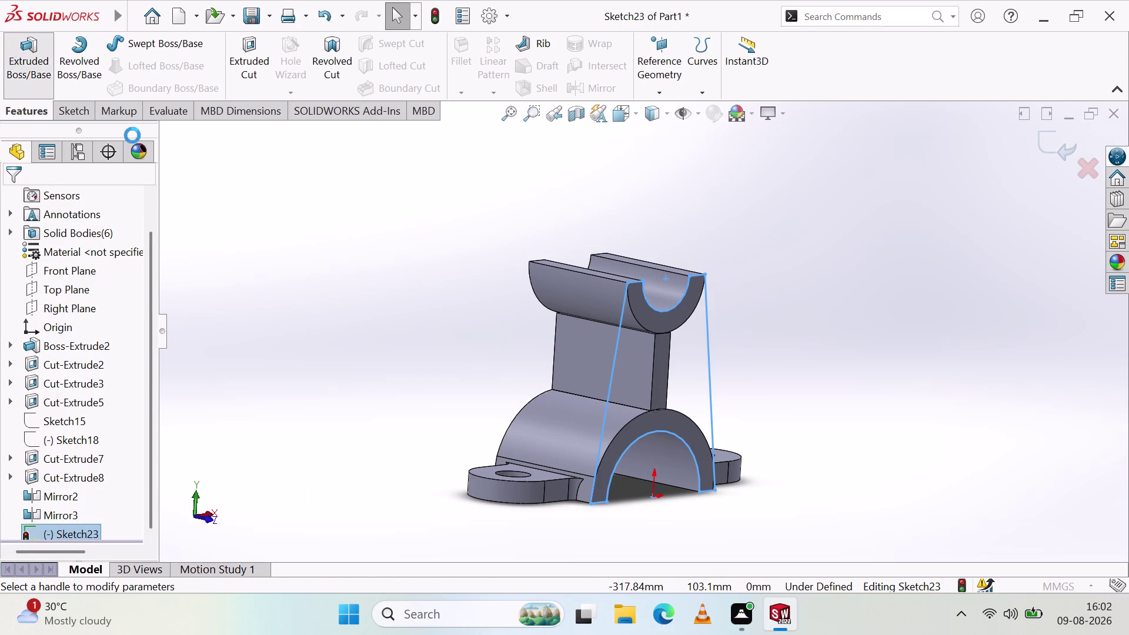
click(765, 412)
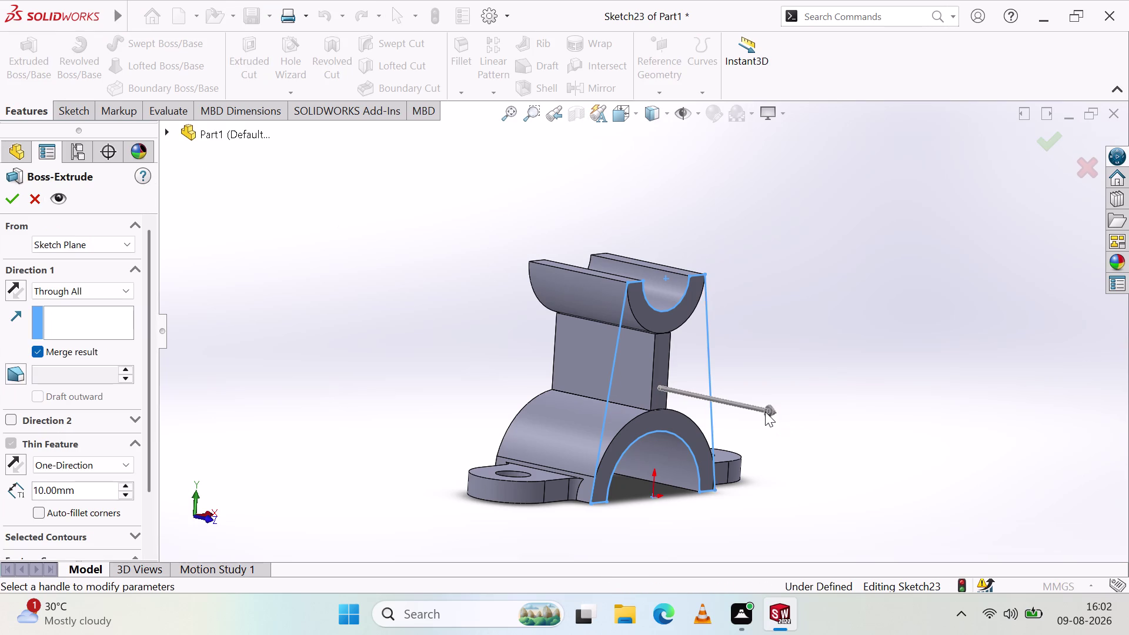
click(767, 408)
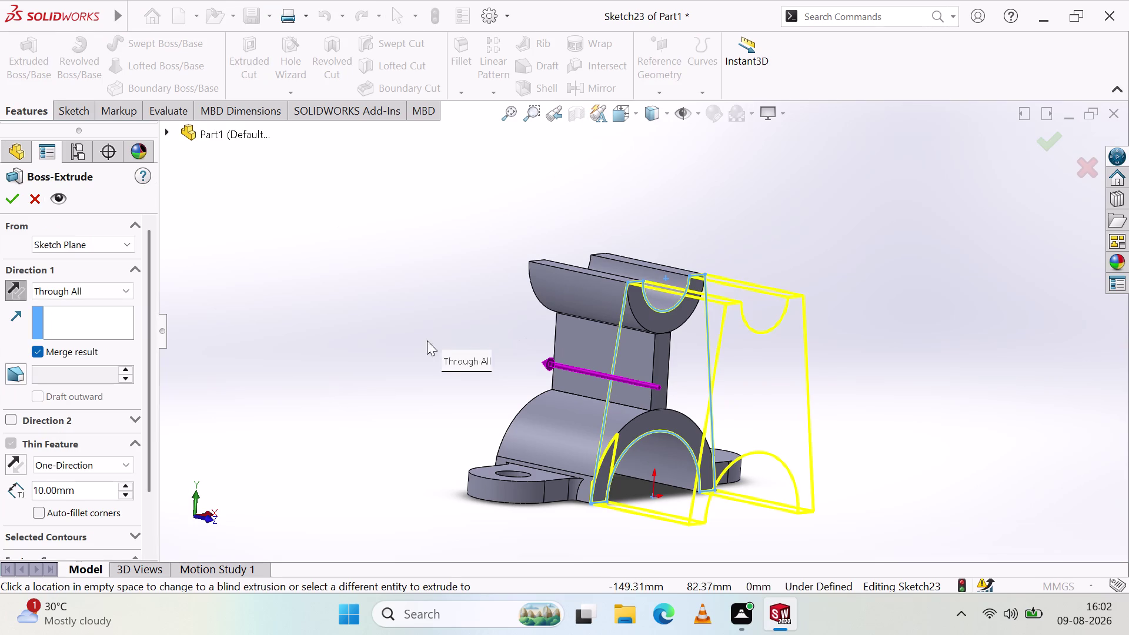
click(286, 304)
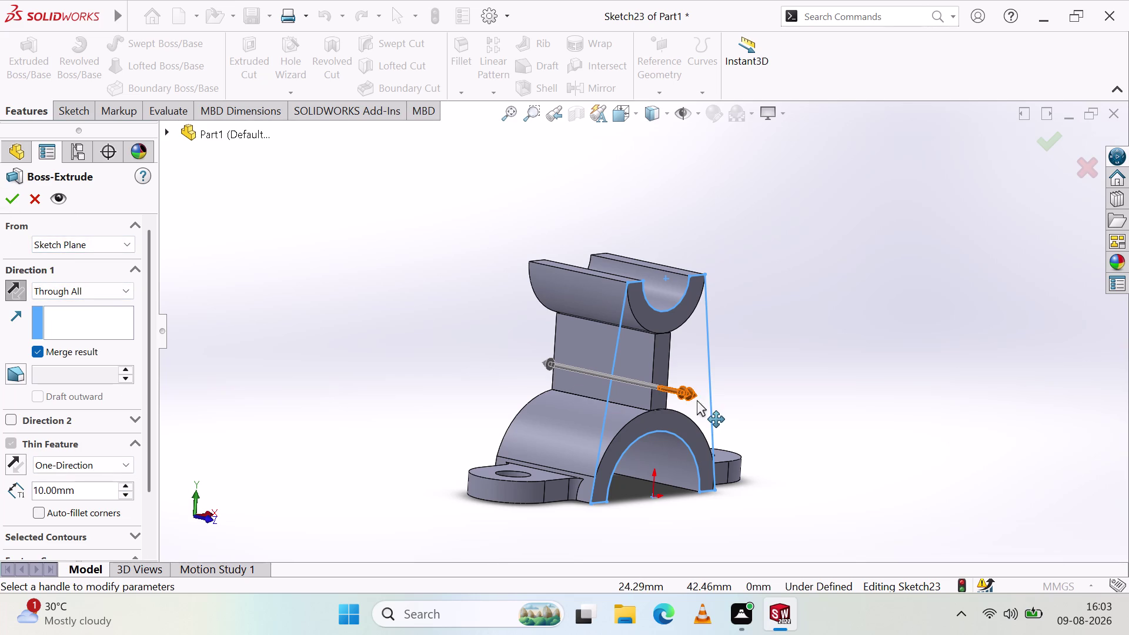
scroll(down, 3)
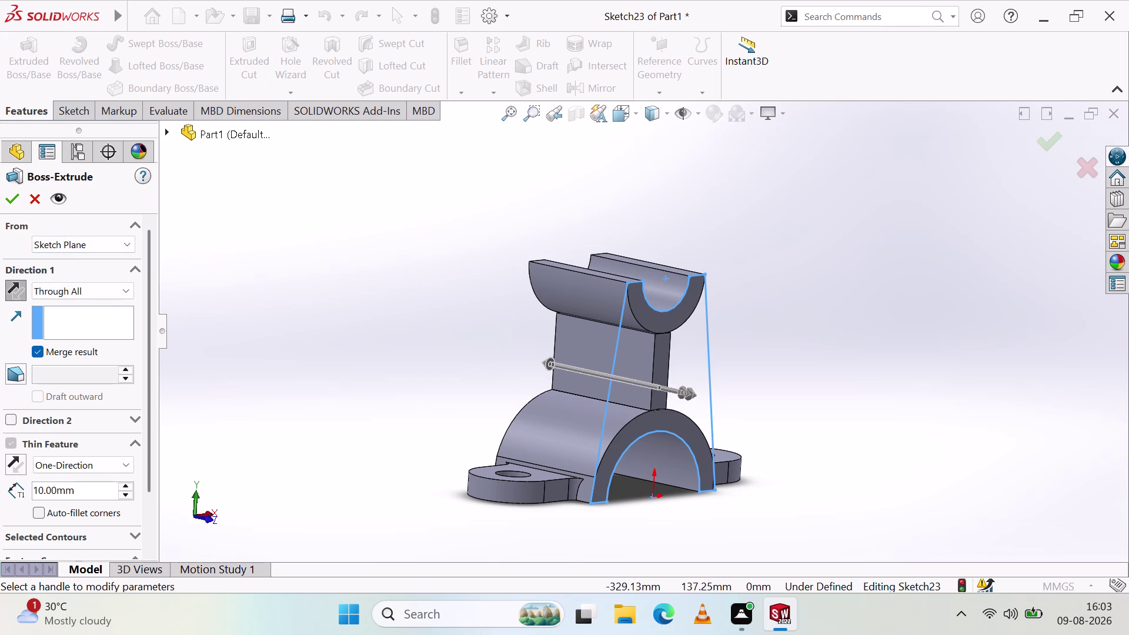
drag(687, 393, 776, 410)
drag(683, 389, 707, 394)
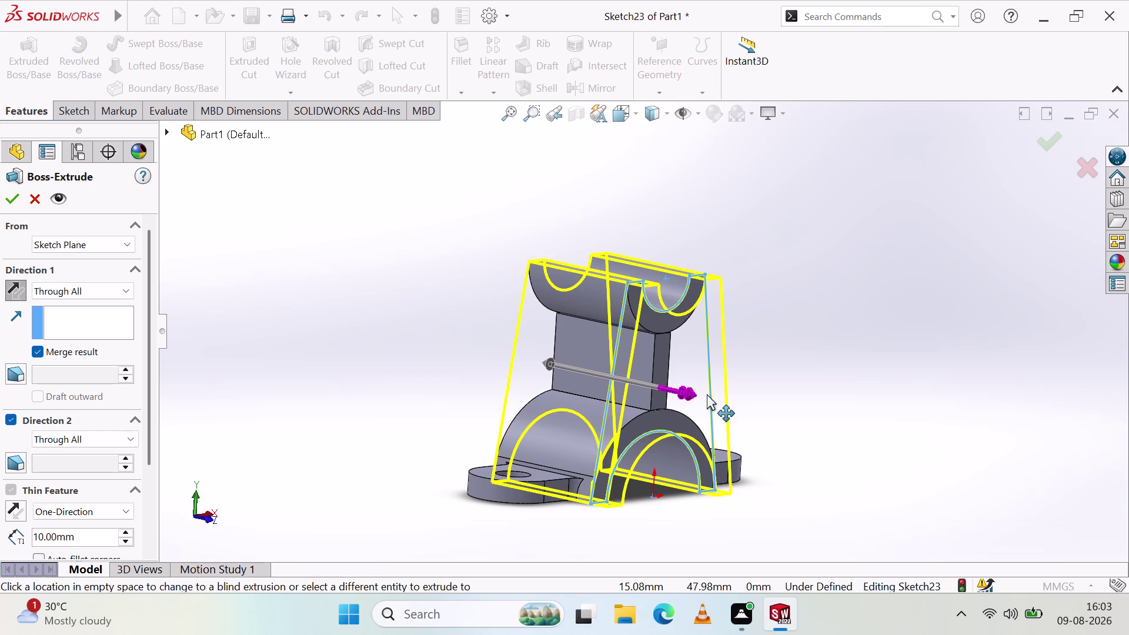
drag(707, 394, 794, 420)
drag(693, 395, 593, 392)
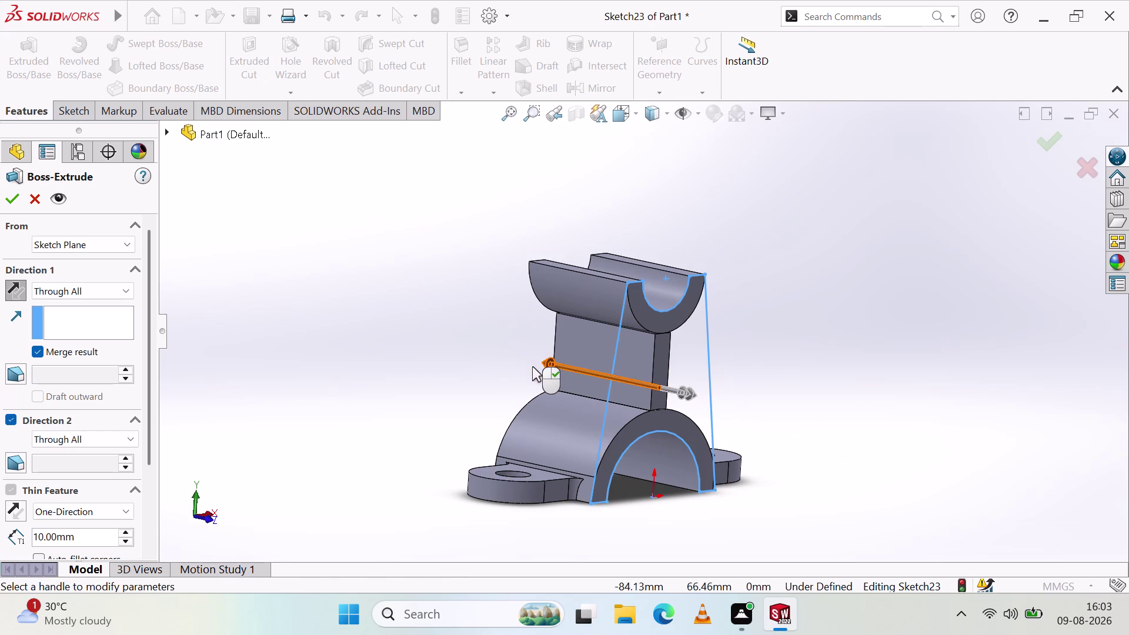
drag(543, 362, 880, 470)
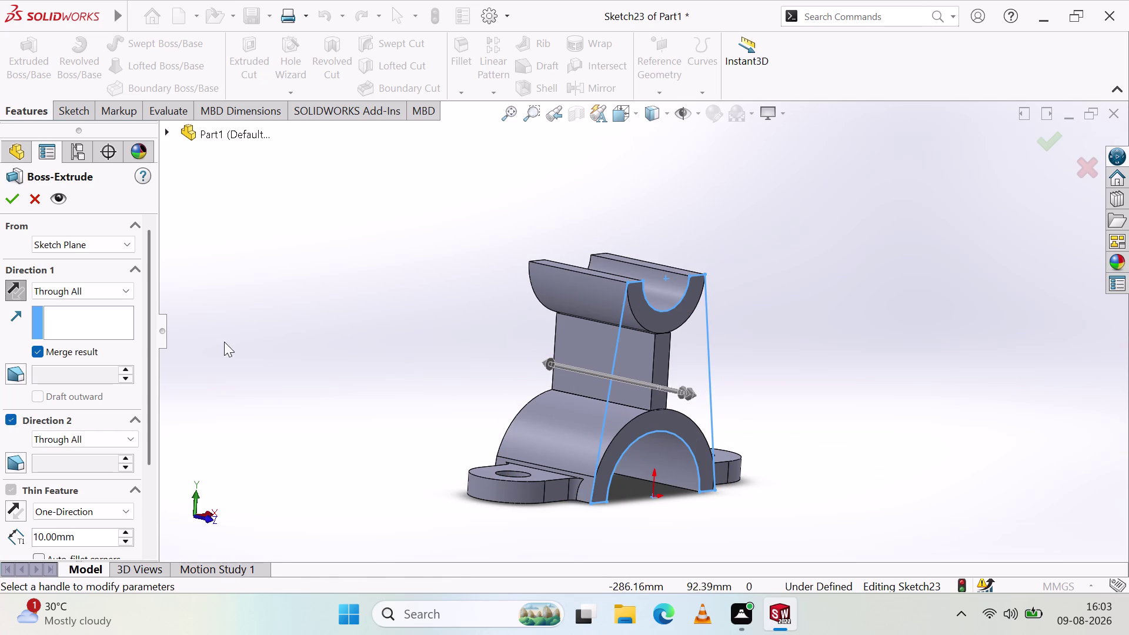
click(35, 351)
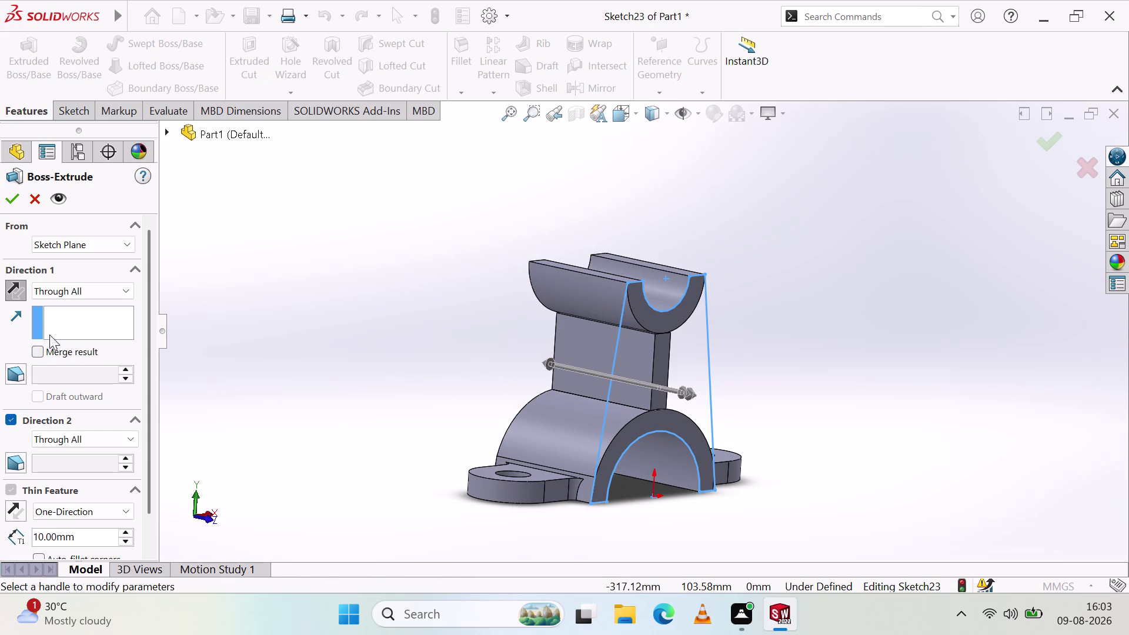
Set the end condition to Blind, drag the depth toward 62 mm, then cancel.
click(49, 294)
click(68, 311)
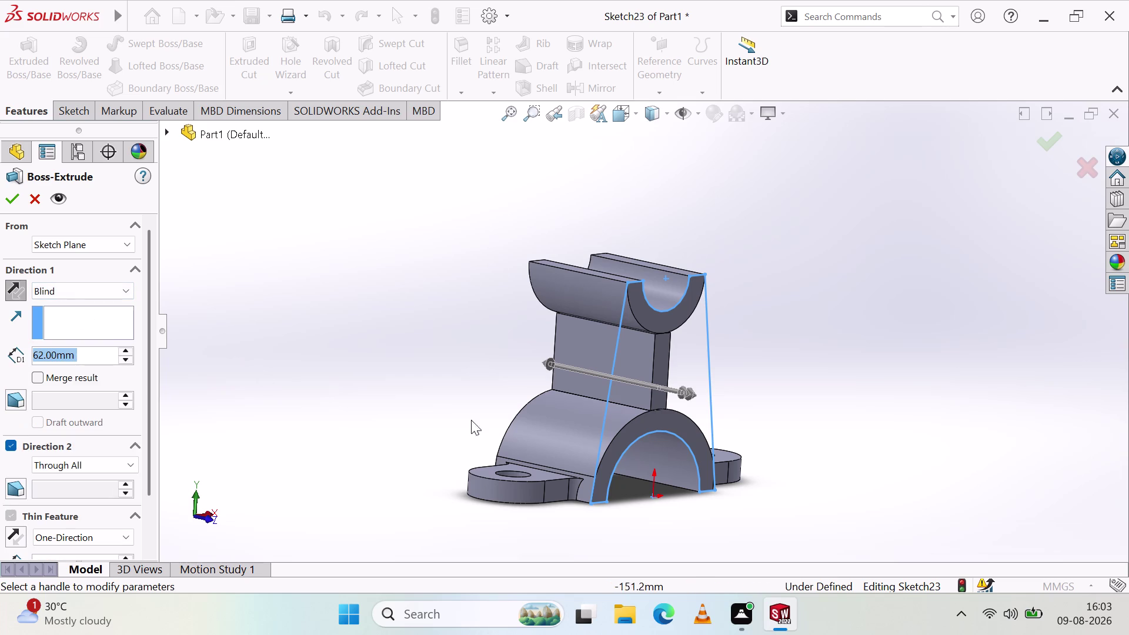
click(611, 395)
drag(691, 388, 700, 389)
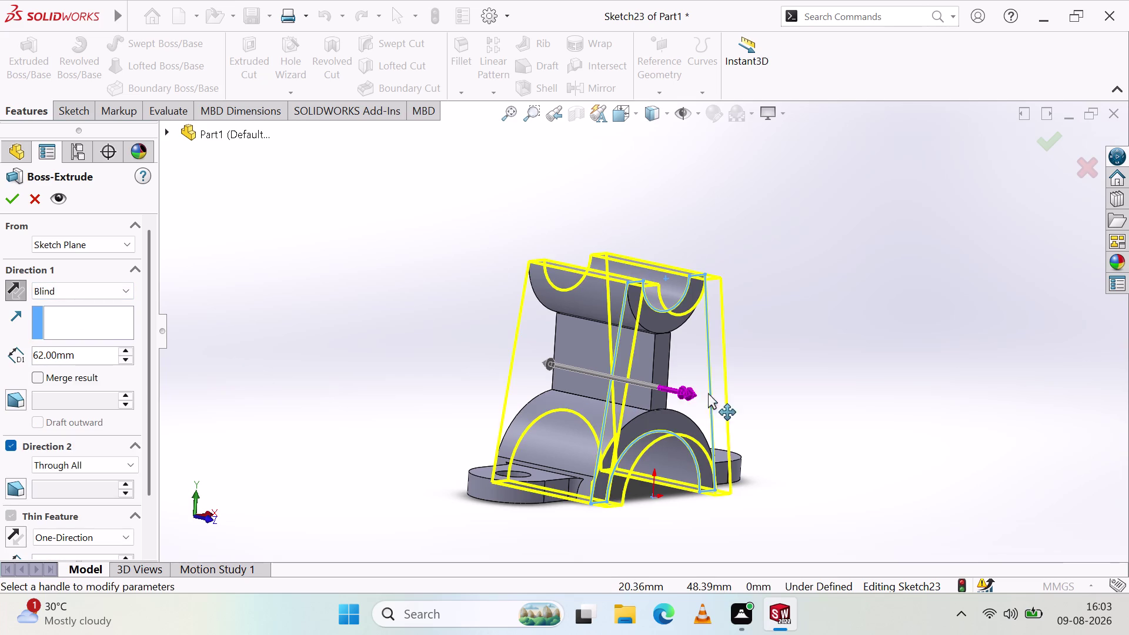
drag(700, 390, 735, 393)
drag(707, 372, 698, 367)
click(691, 363)
click(670, 353)
click(659, 354)
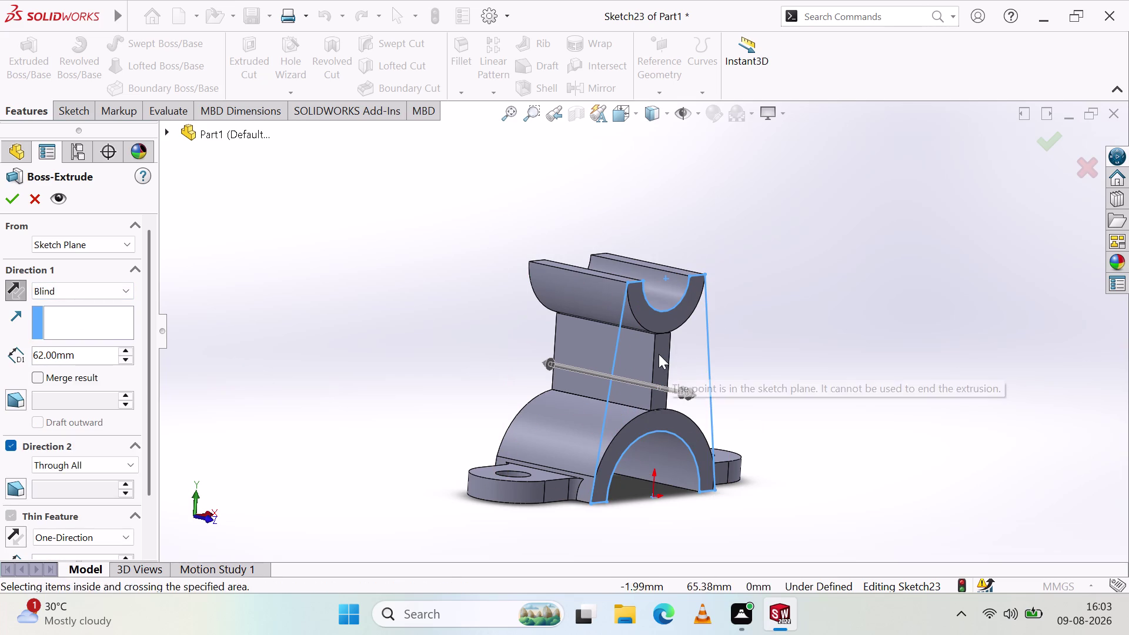
drag(658, 353, 626, 353)
drag(602, 348, 659, 358)
click(663, 357)
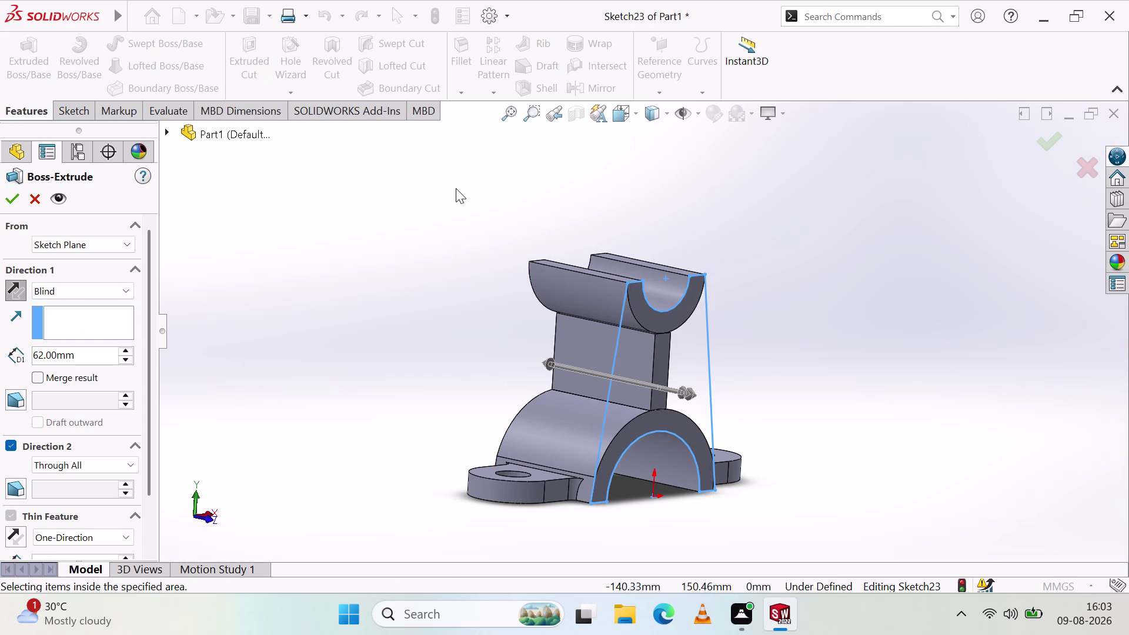
key(Escape)
Return to Sketch23 and undo the traced arcs and lines.
key(Escape)
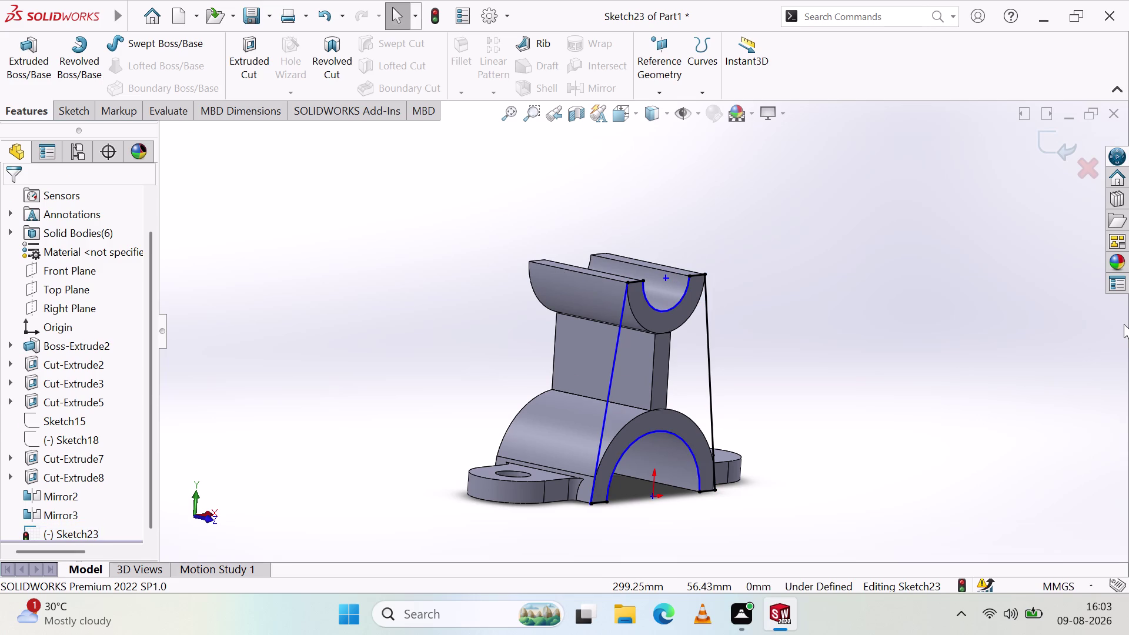
key(ctrl+z)
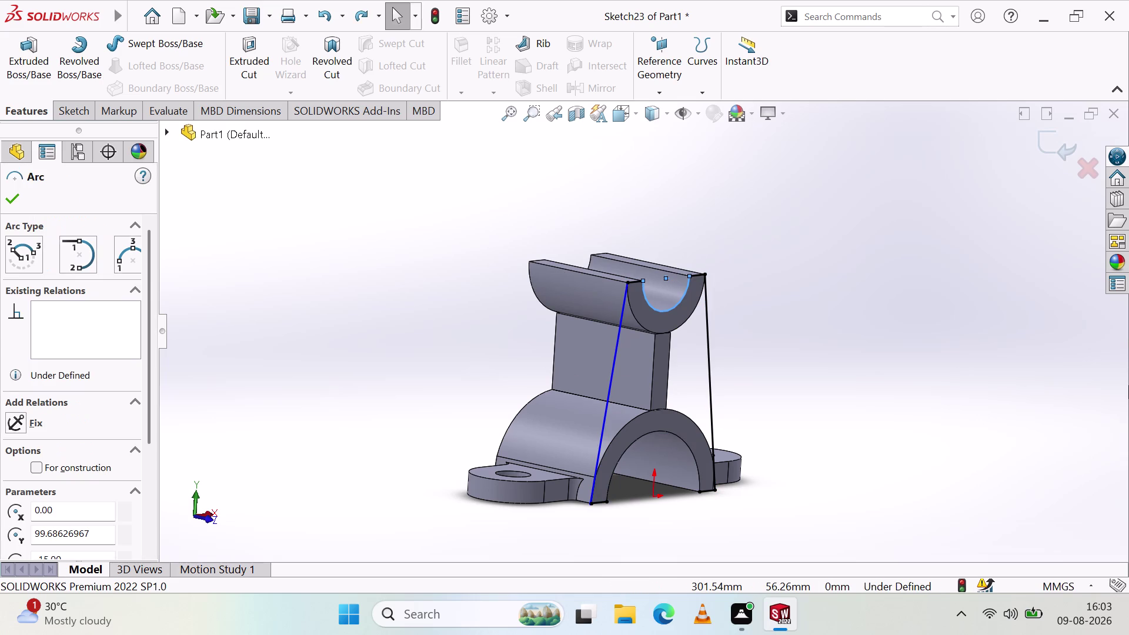
key(ctrl+z)
key(ctrl+z)
key(ctrl+z)
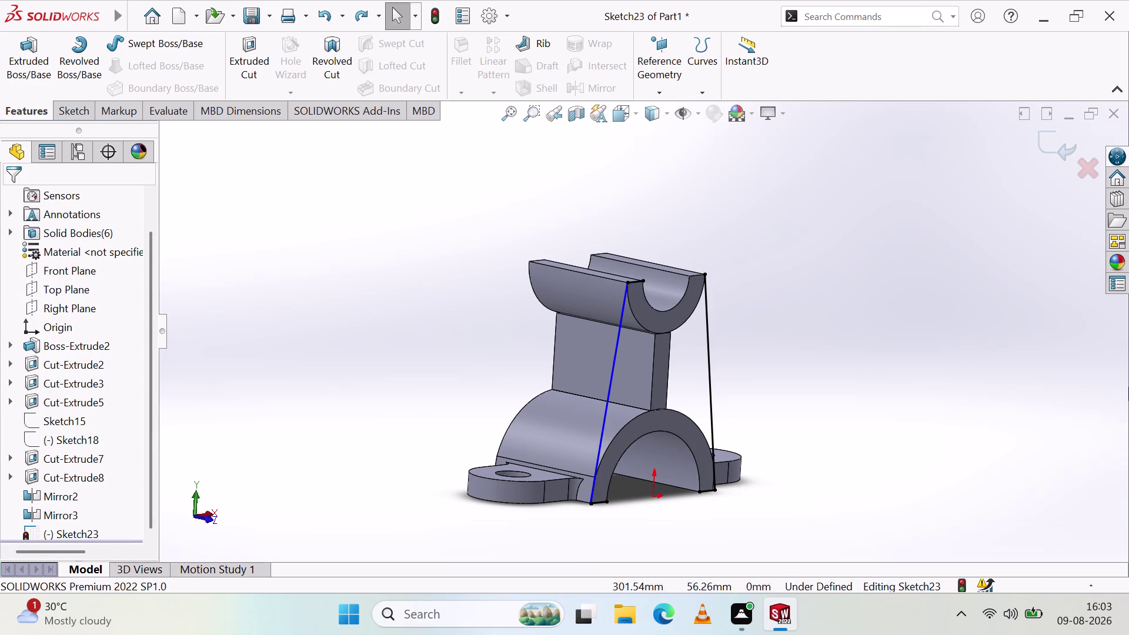
key(ctrl+z)
key(ctrl+z)
key(ctrl+z)
key(ctrl+z)
key(ctrl+z)
key(ctrl+z)
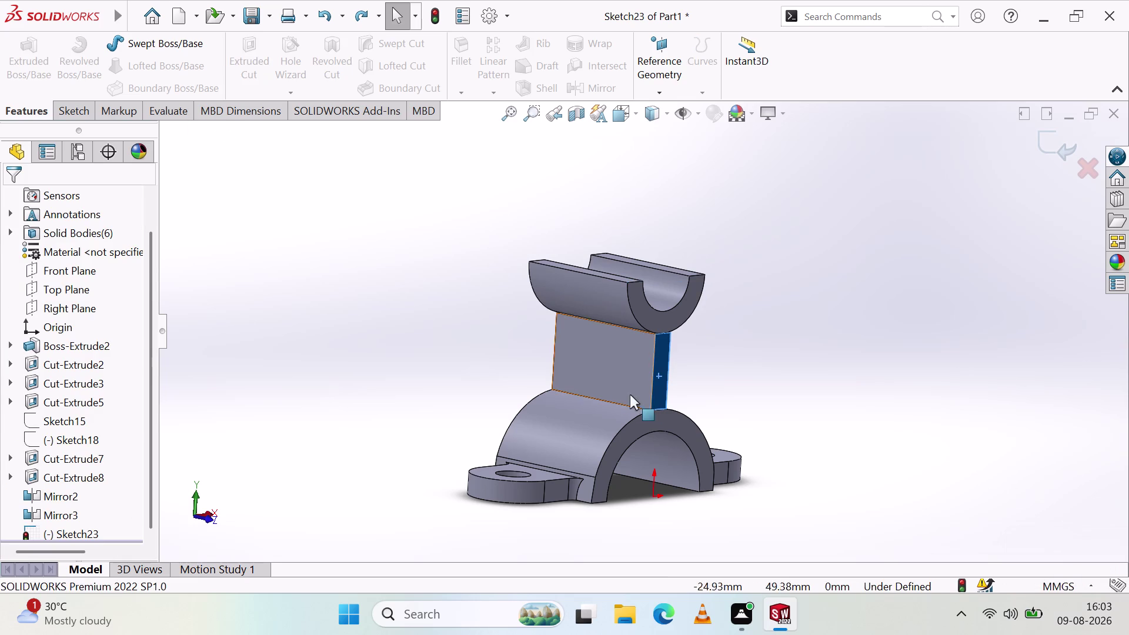
Exit Sketch23 and start a new sketch on the lower arch's front face.
click(653, 423)
right_click(673, 420)
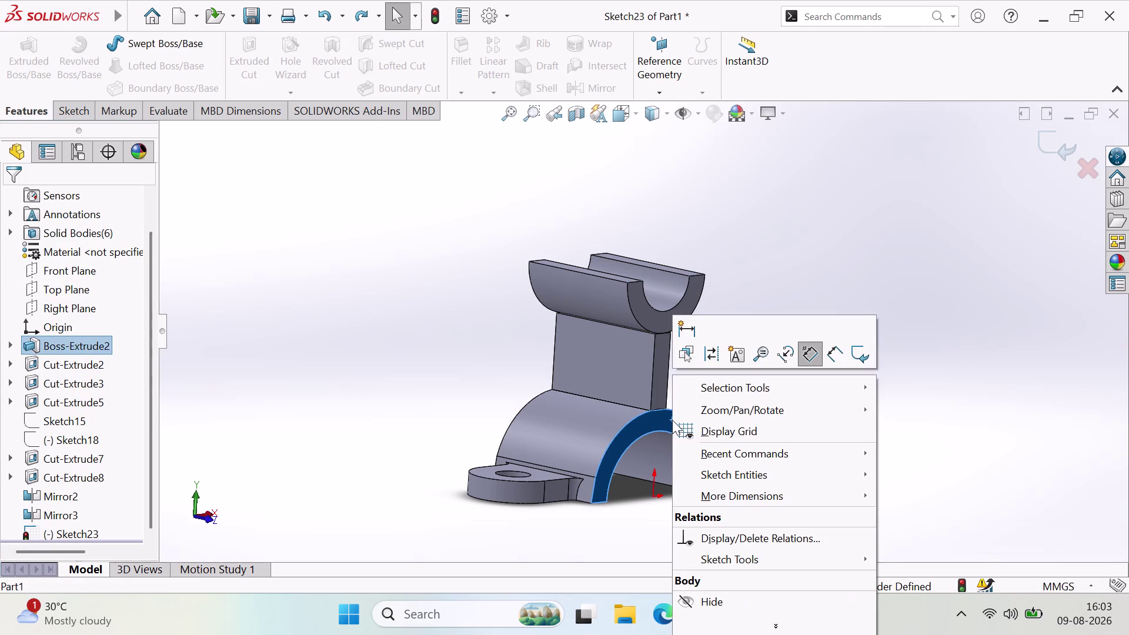
click(645, 422)
right_click(651, 422)
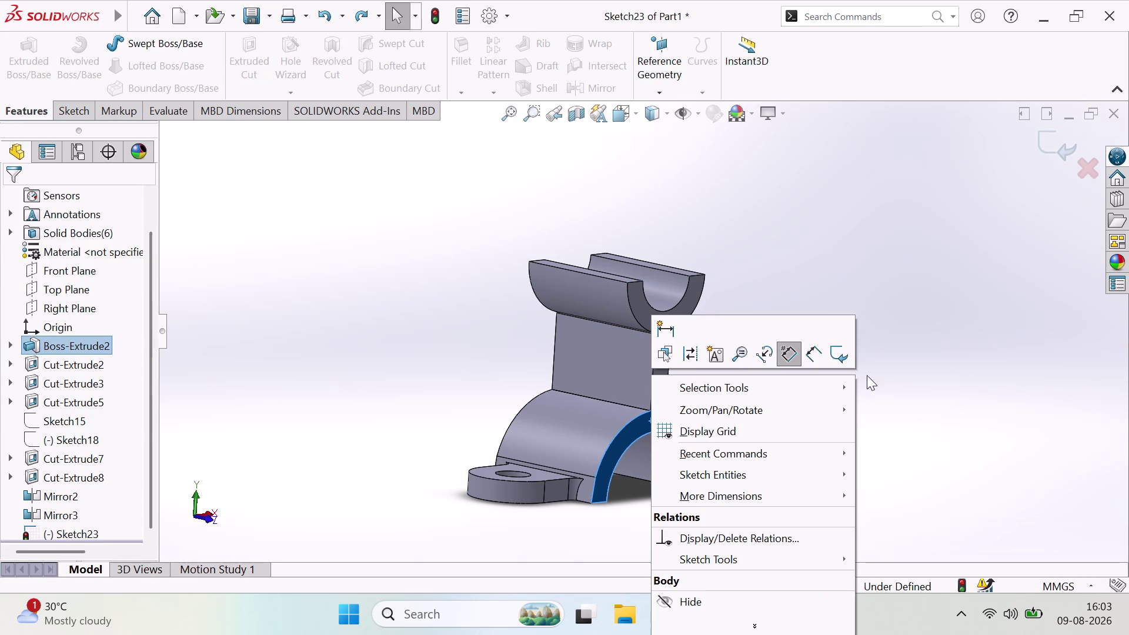
click(840, 360)
click(675, 423)
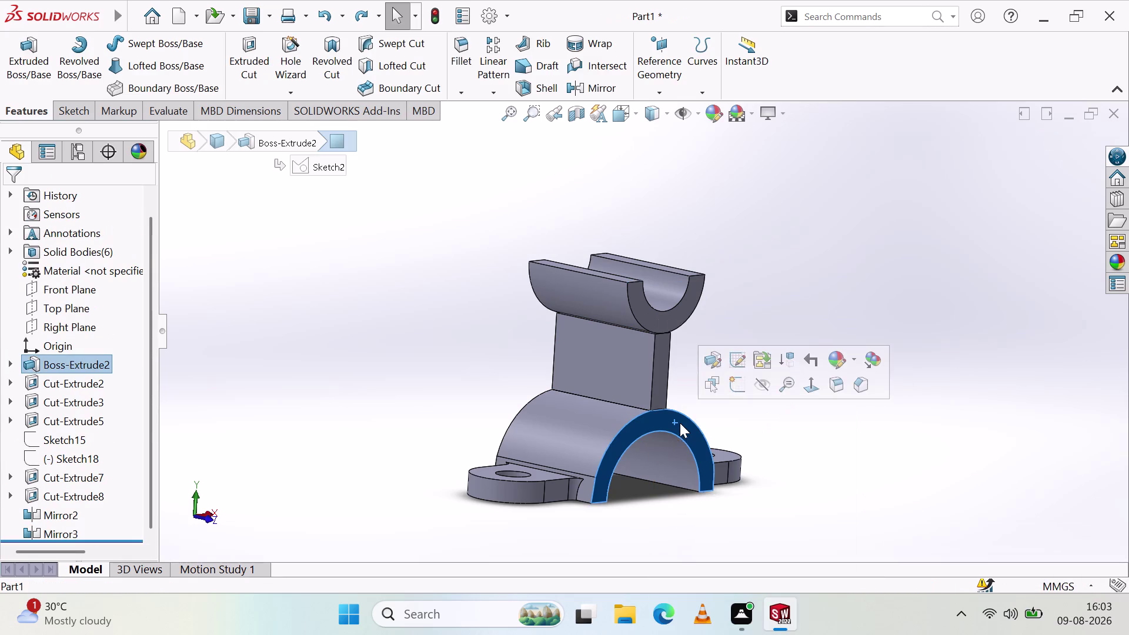
click(744, 391)
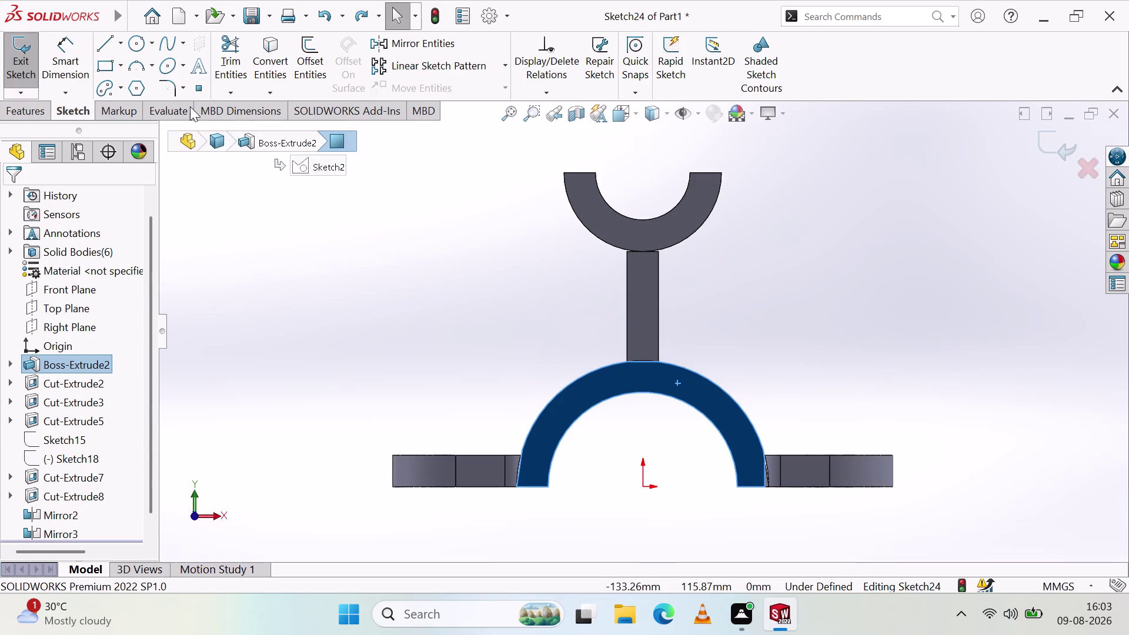
Draw a corner rectangle from the arch's lower left corner up past the top cradle.
click(107, 73)
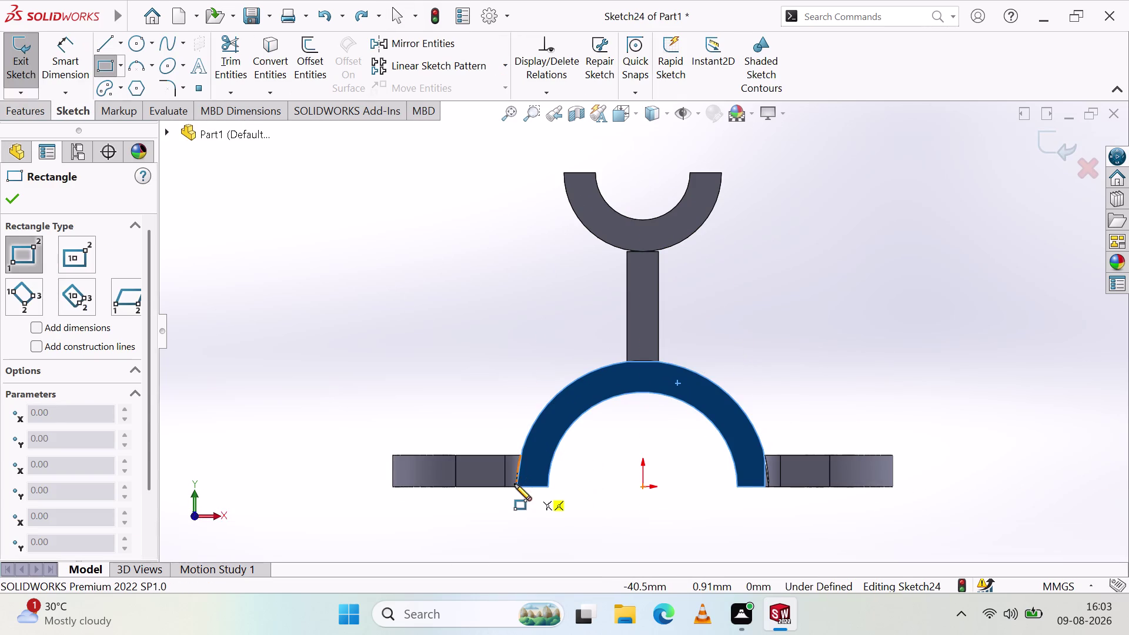
drag(515, 484, 521, 483)
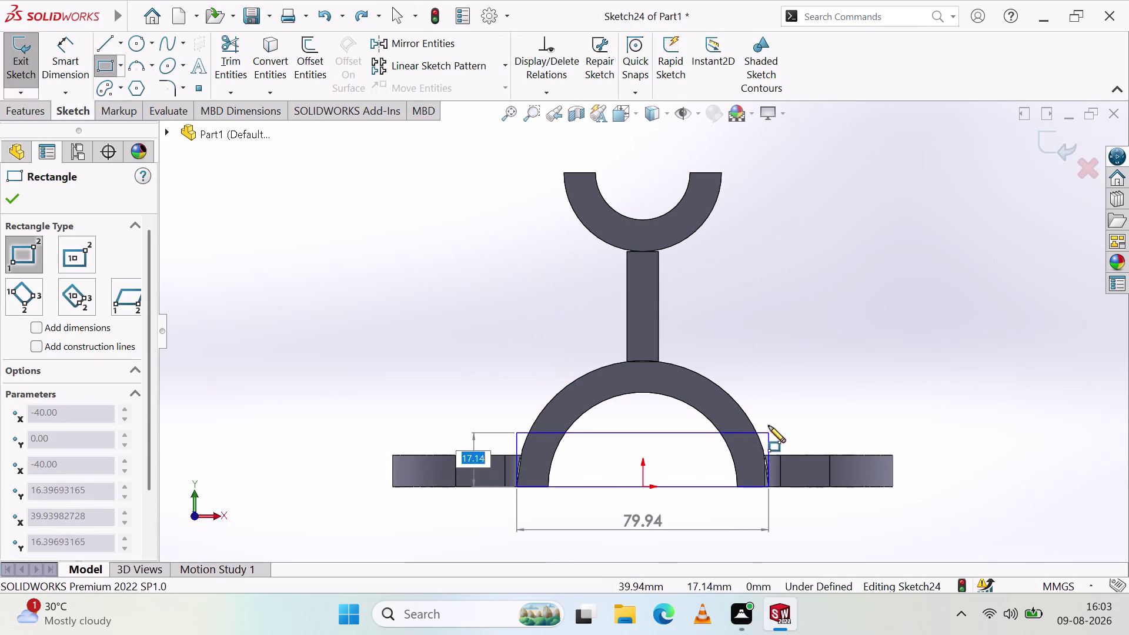
click(767, 170)
middle_drag(471, 254, 507, 277)
middle_click(507, 277)
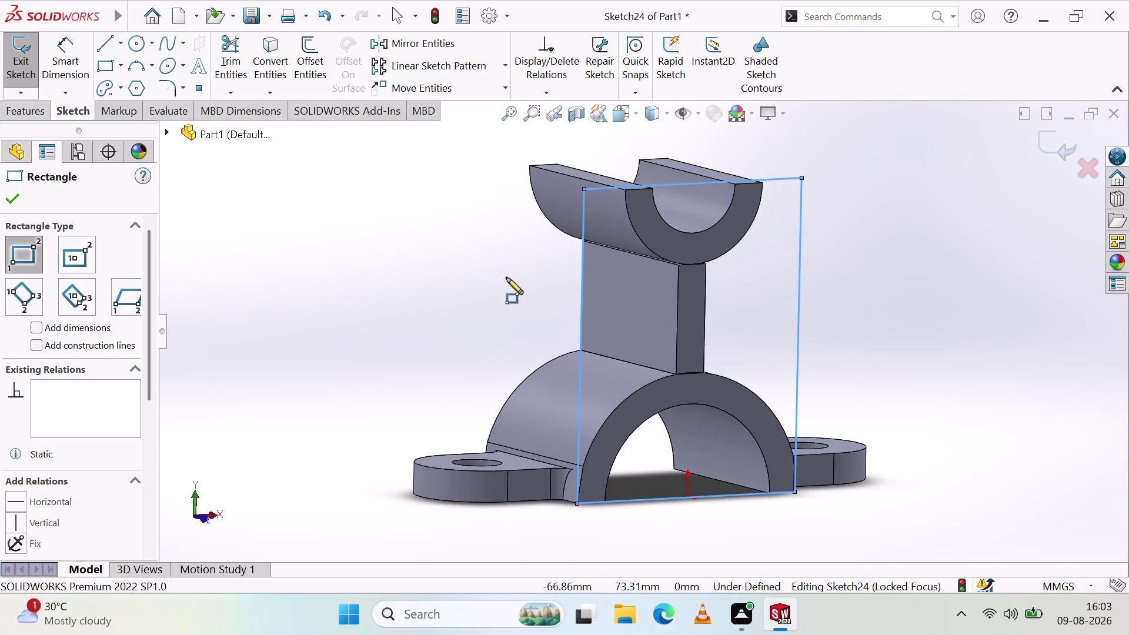
click(42, 109)
click(40, 68)
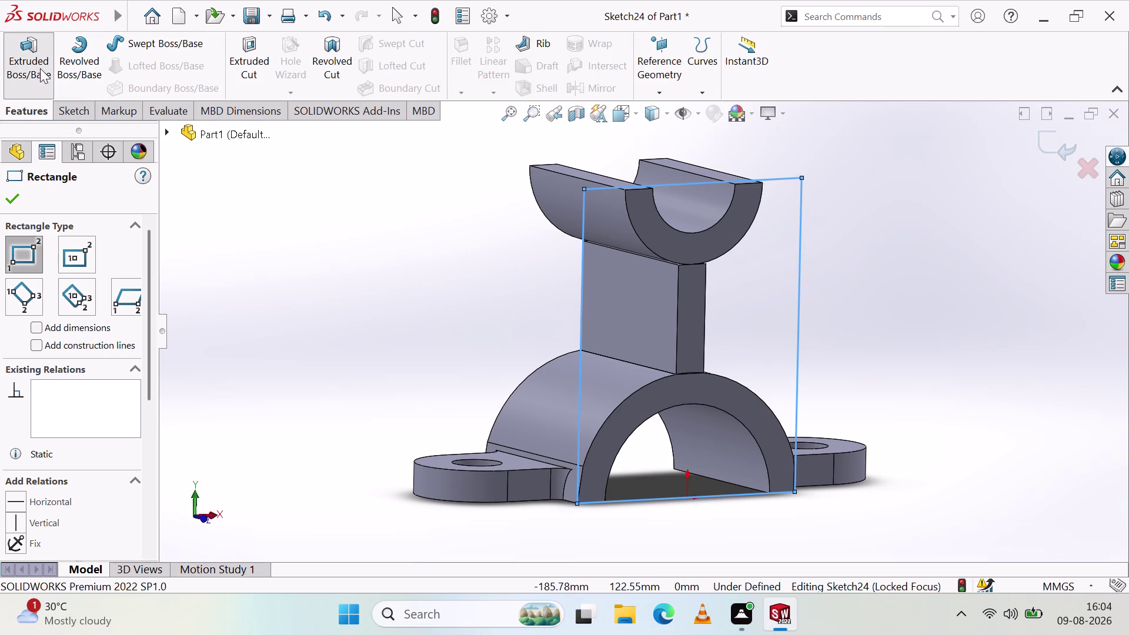
Extrude Sketch24's rectangle 10 mm Blind with Merge result unchecked.
click(627, 311)
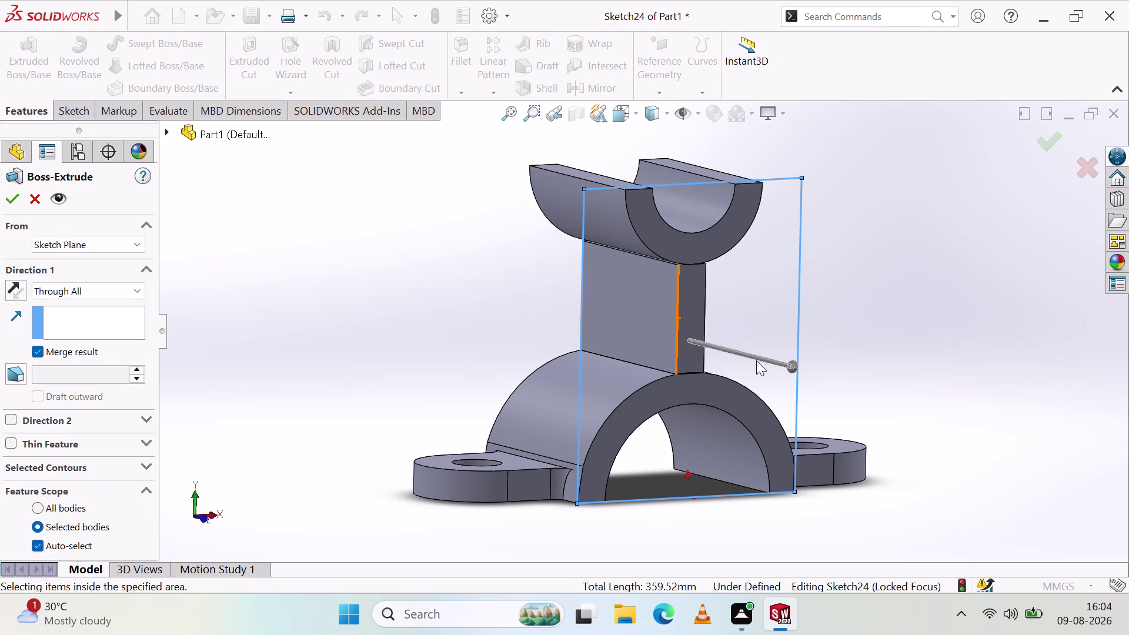
drag(795, 366, 916, 384)
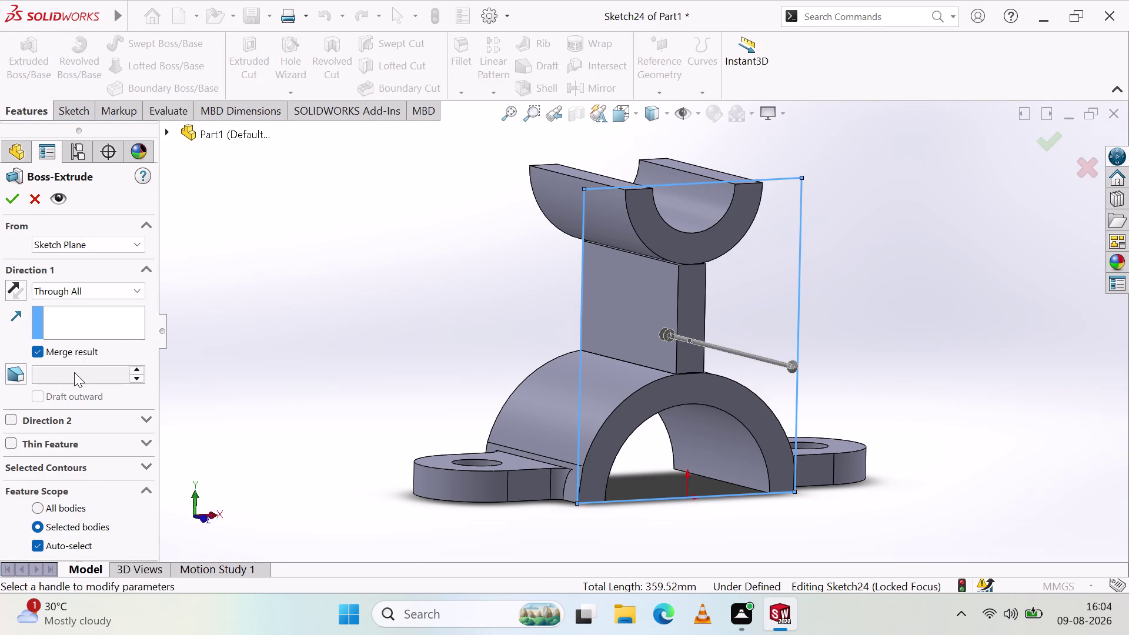
click(40, 351)
click(90, 290)
click(85, 308)
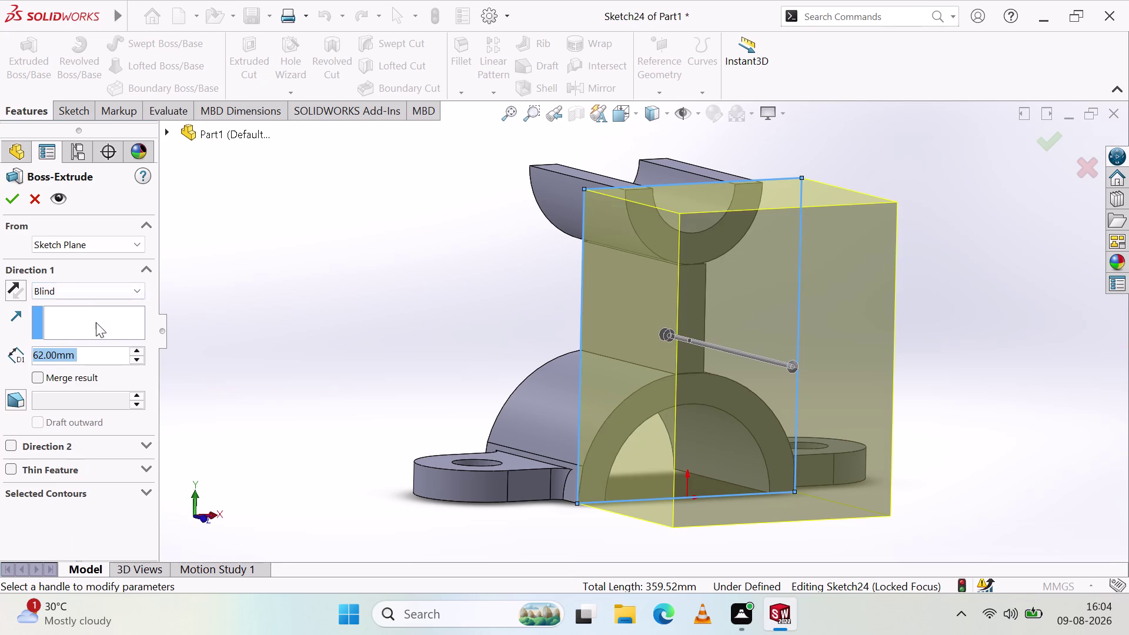
click(88, 352)
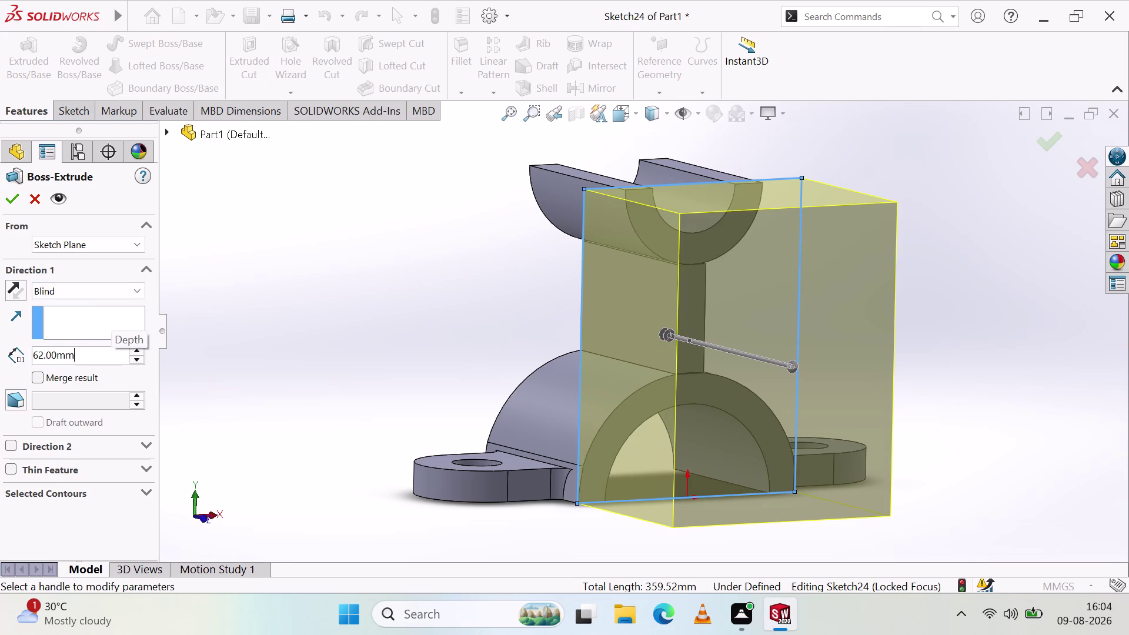
key(BackSpace)
key(BackSpace)
key(BackSpace)
text(10)
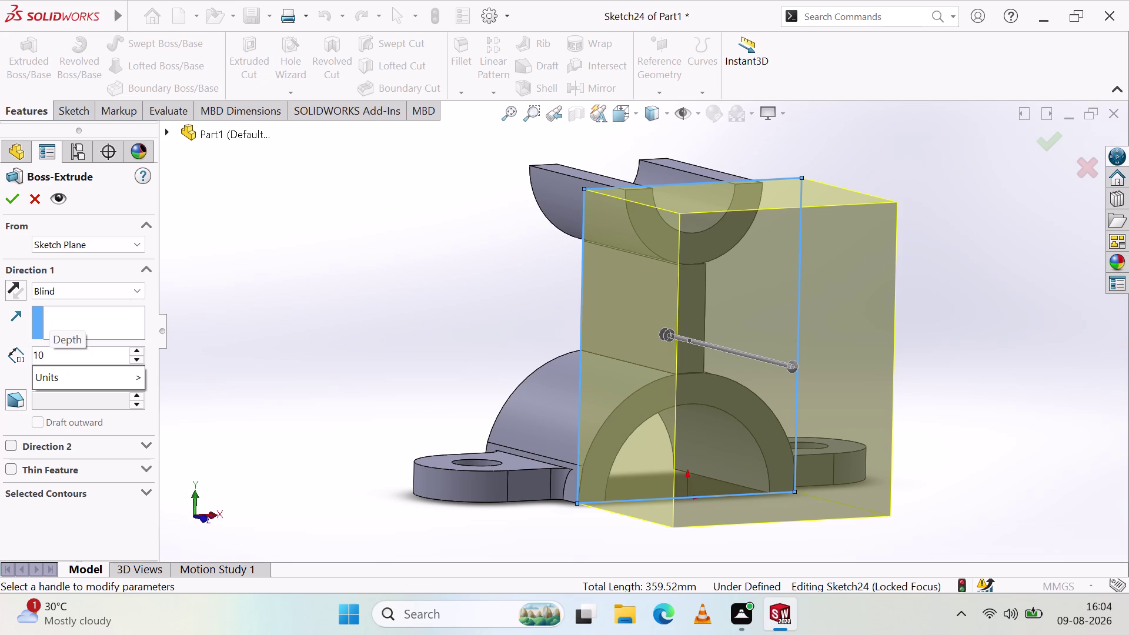
key(Return)
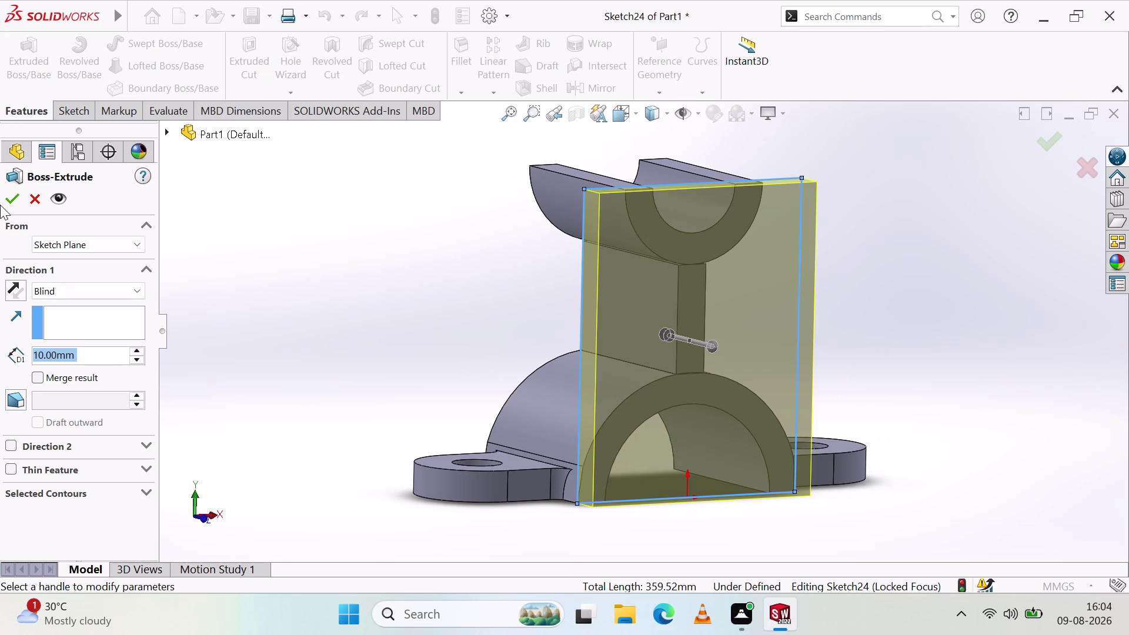
click(0, 205)
click(11, 197)
Orbit around the new 10 mm front plate and select its front face.
middle_drag(475, 344, 668, 444)
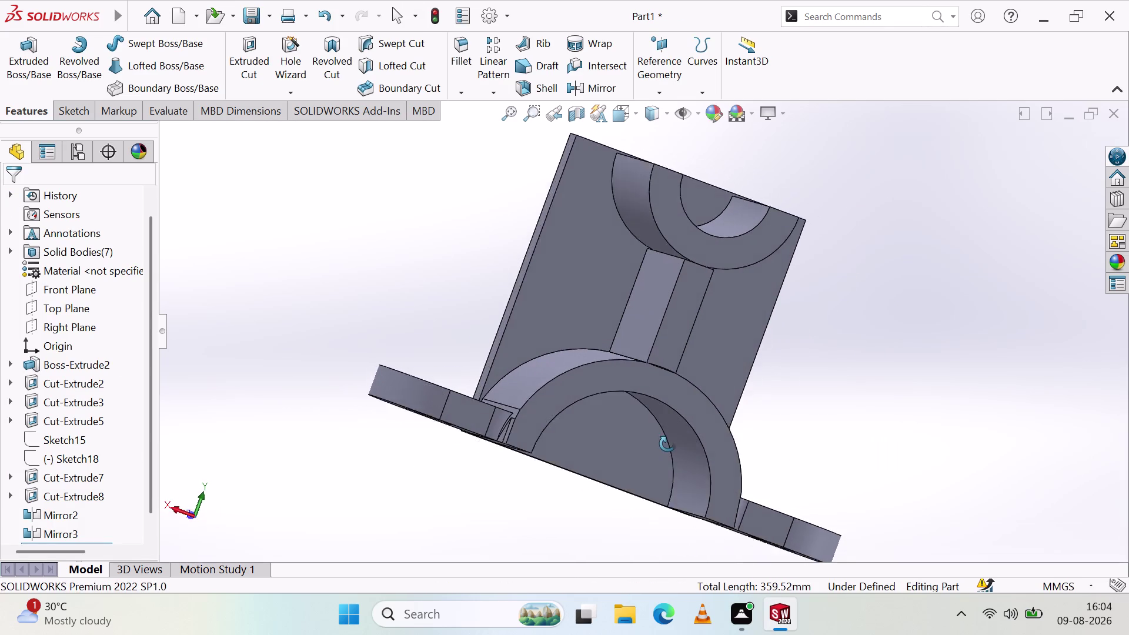
middle_drag(667, 444, 663, 445)
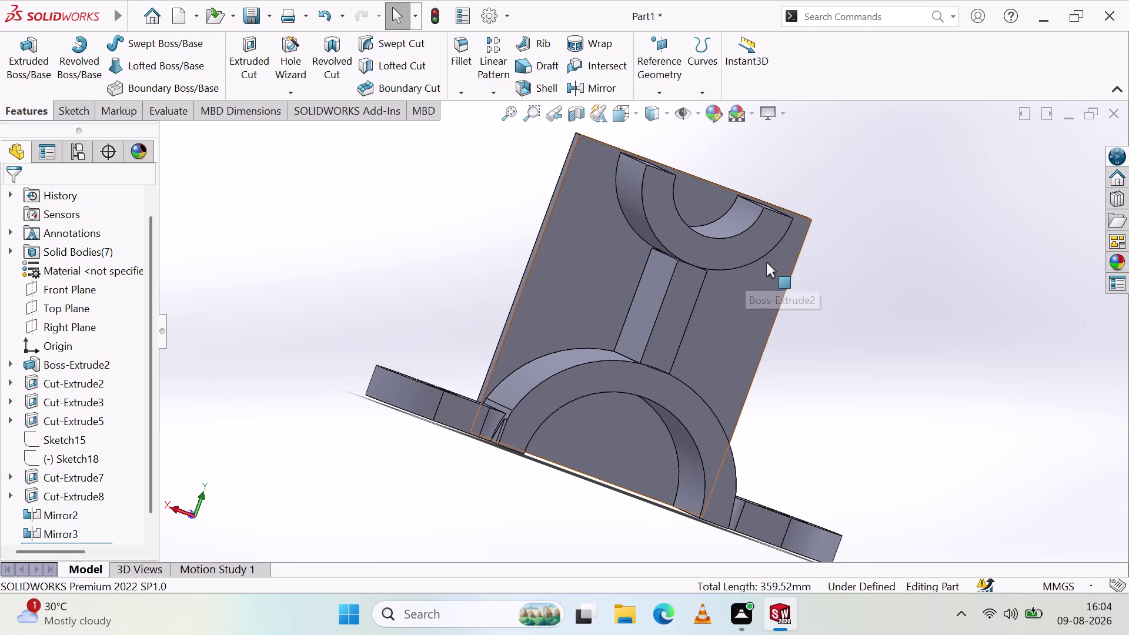
middle_drag(766, 262, 769, 283)
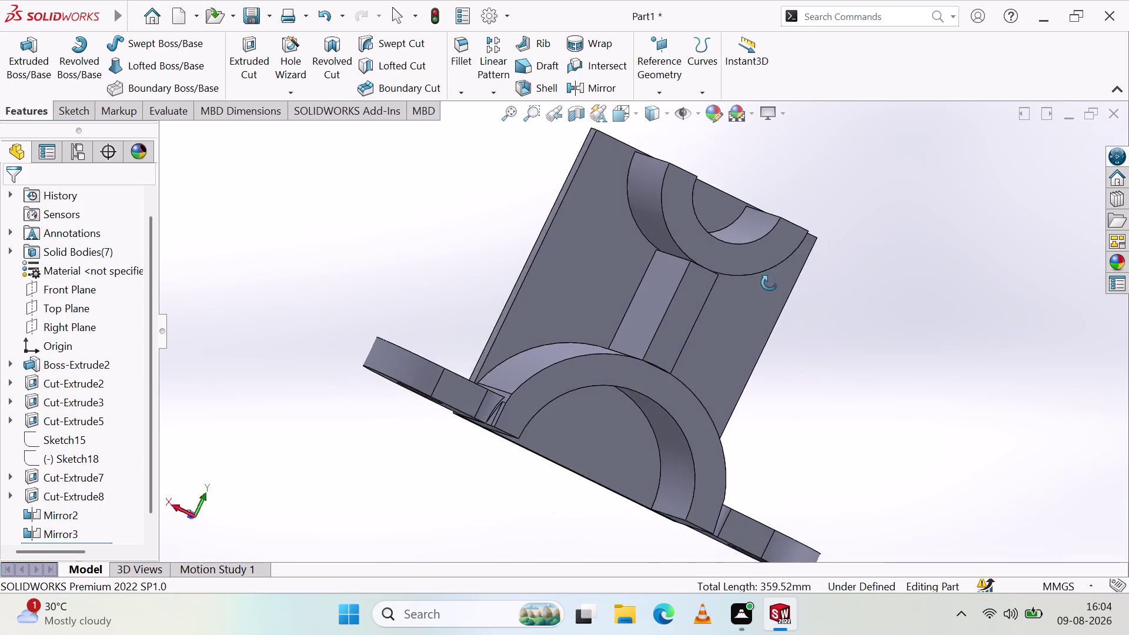
middle_drag(770, 283, 755, 276)
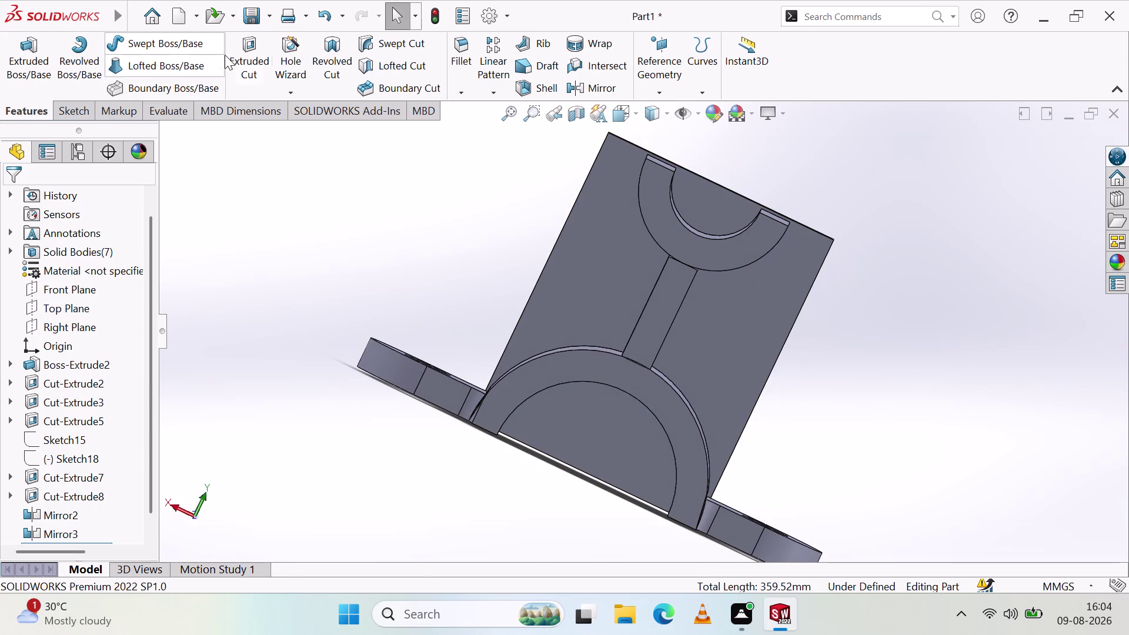
click(233, 55)
Start a new sketch on the plate face and pick the Arc tool while orbiting.
click(719, 200)
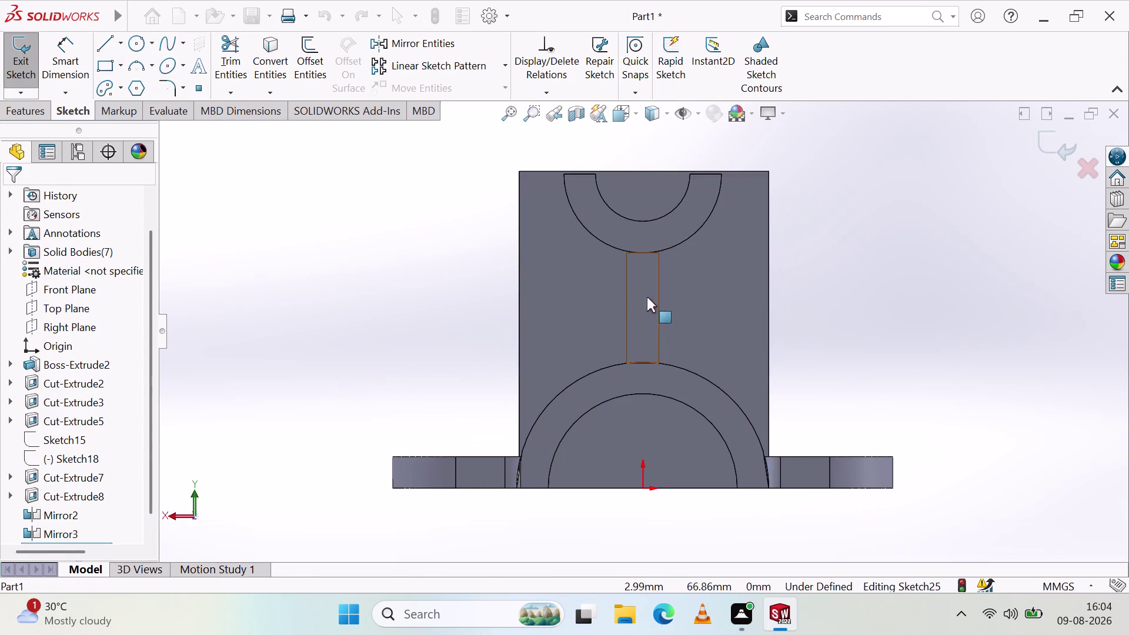
scroll(up, 3)
middle_drag(825, 318, 829, 356)
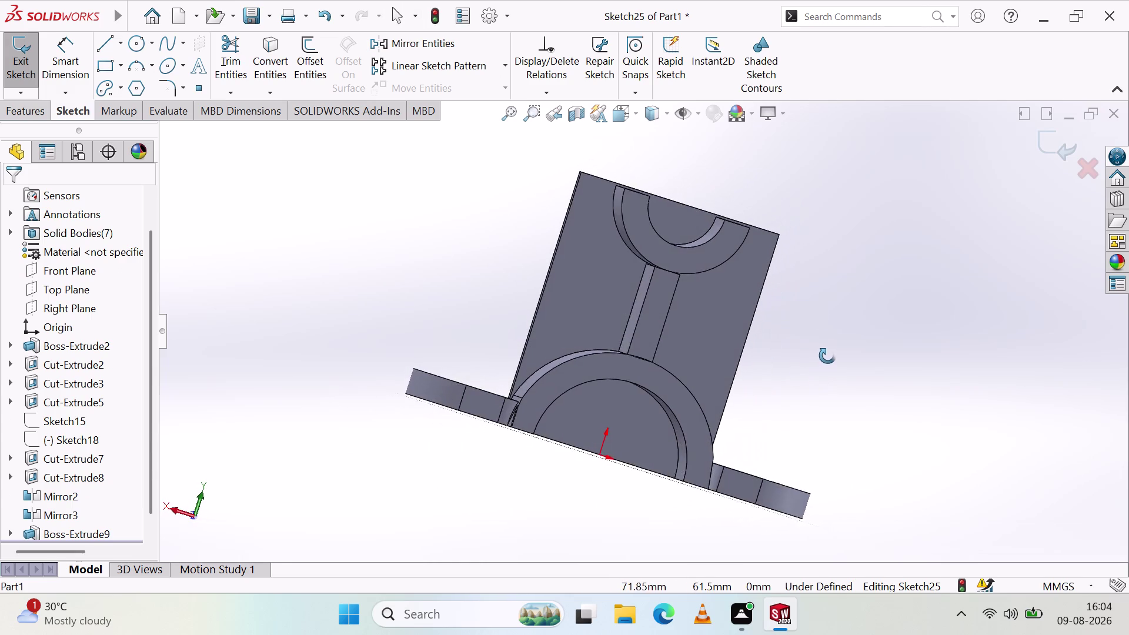
middle_drag(828, 356, 839, 341)
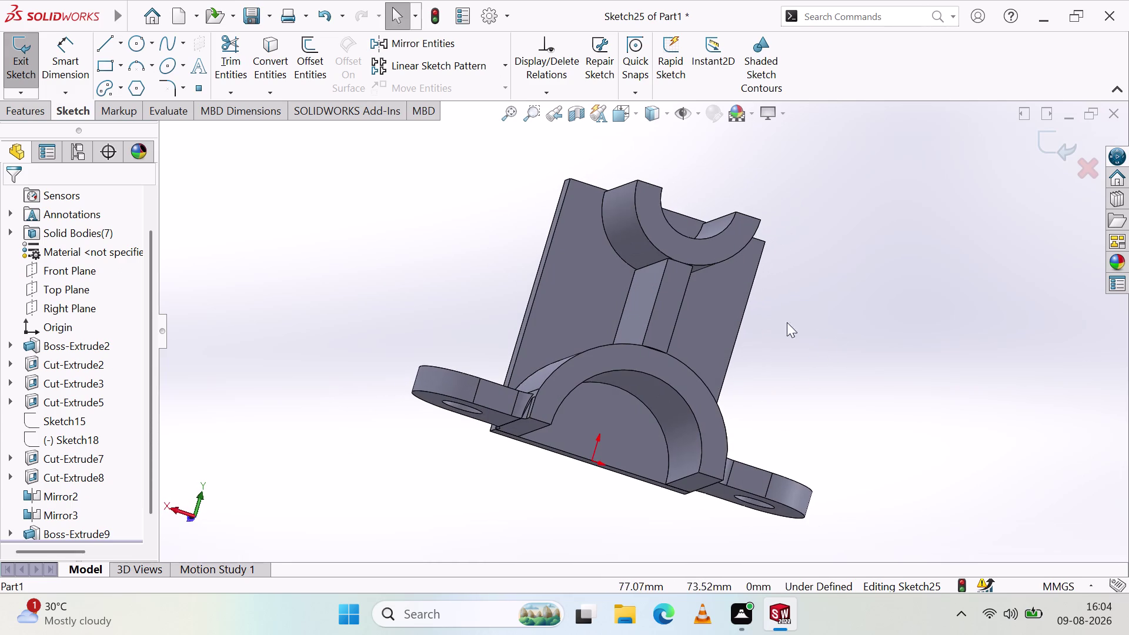
click(130, 60)
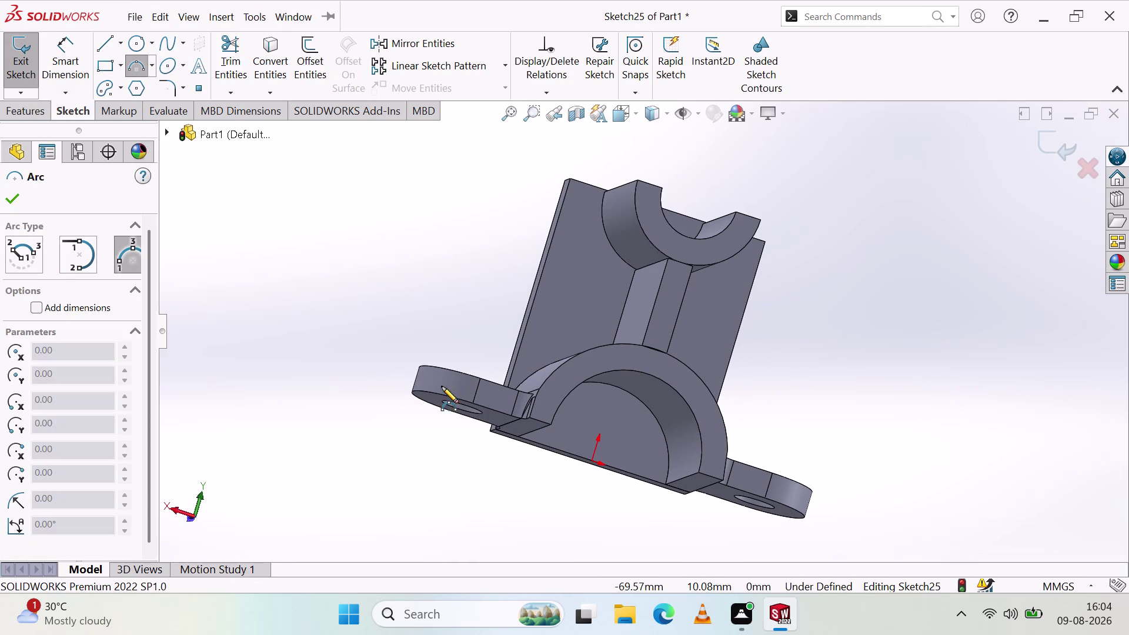
middle_drag(564, 370, 545, 391)
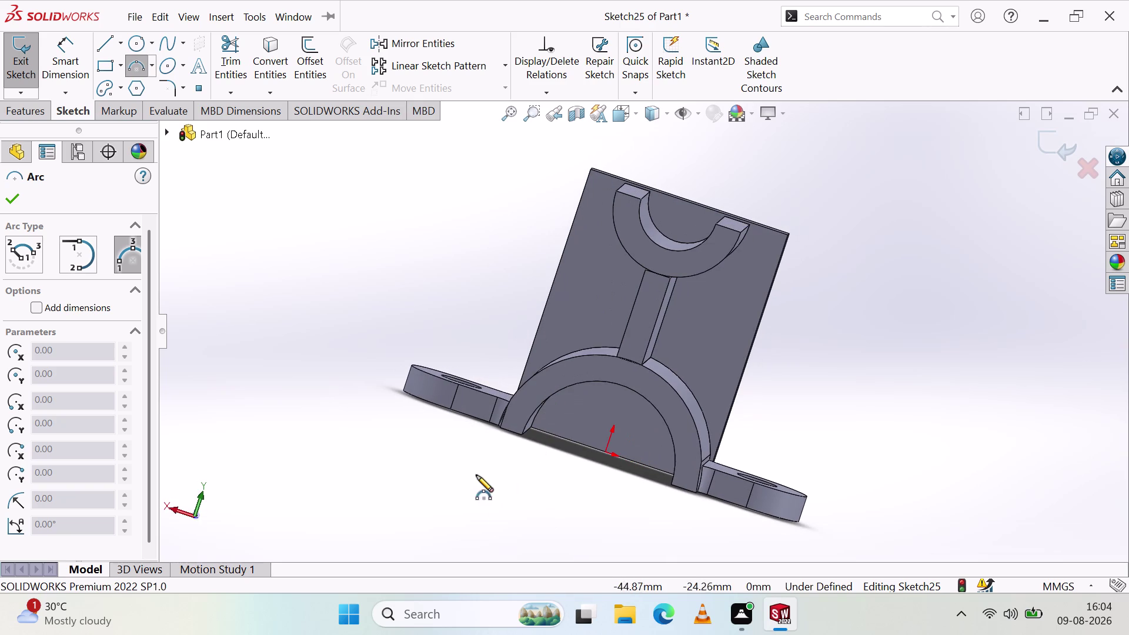
View the bracket from the Right, Left, Top, Isometric and Front orientations.
click(174, 512)
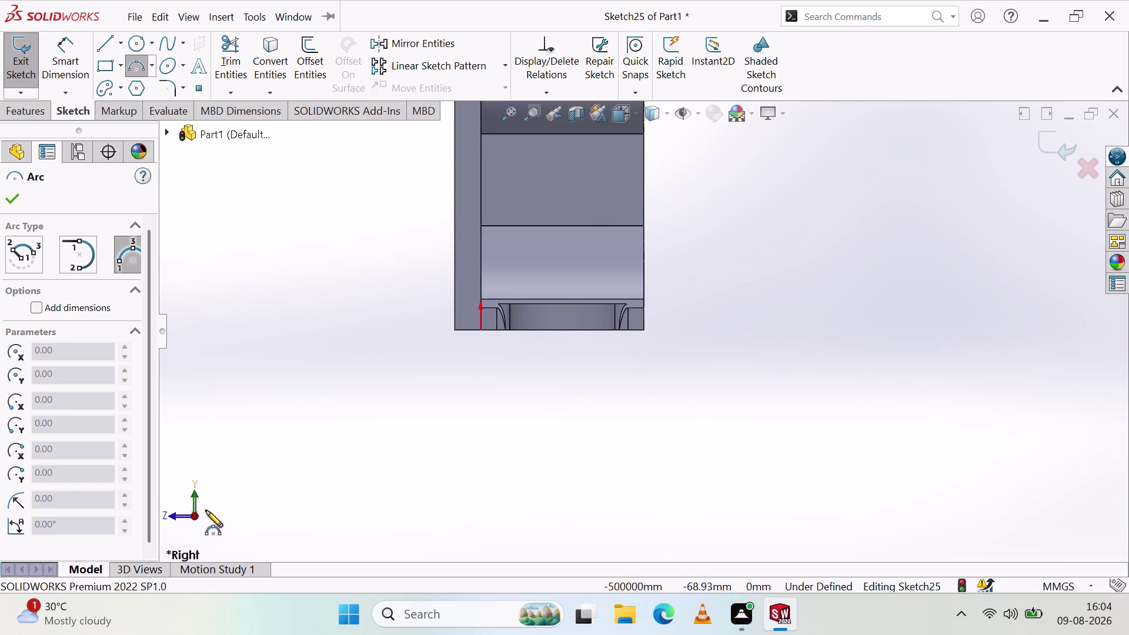
click(193, 516)
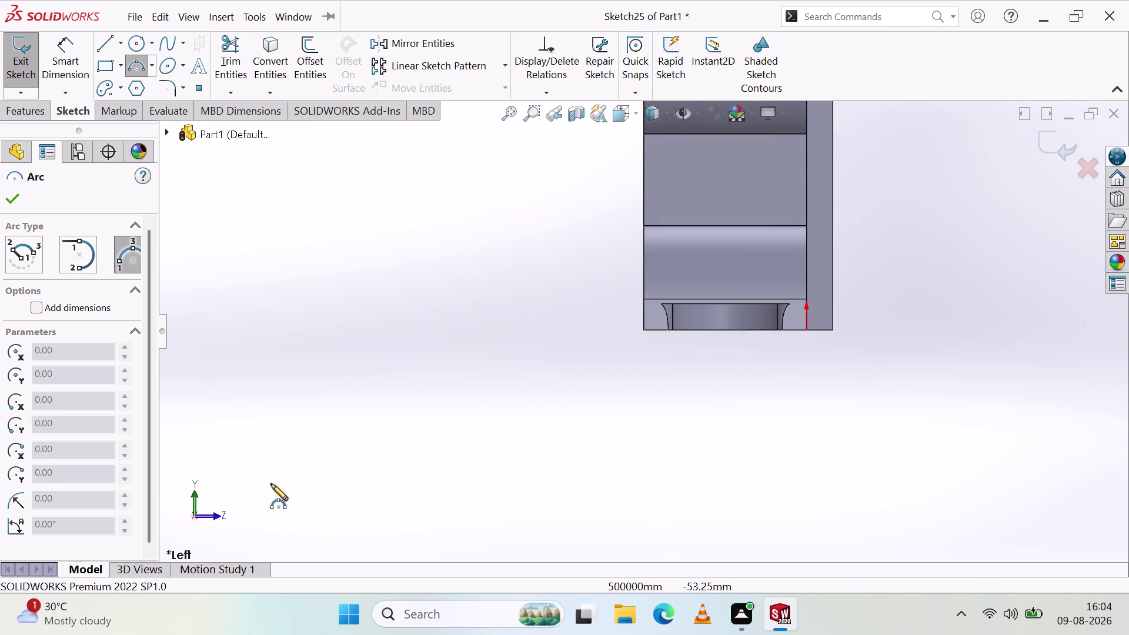
click(194, 491)
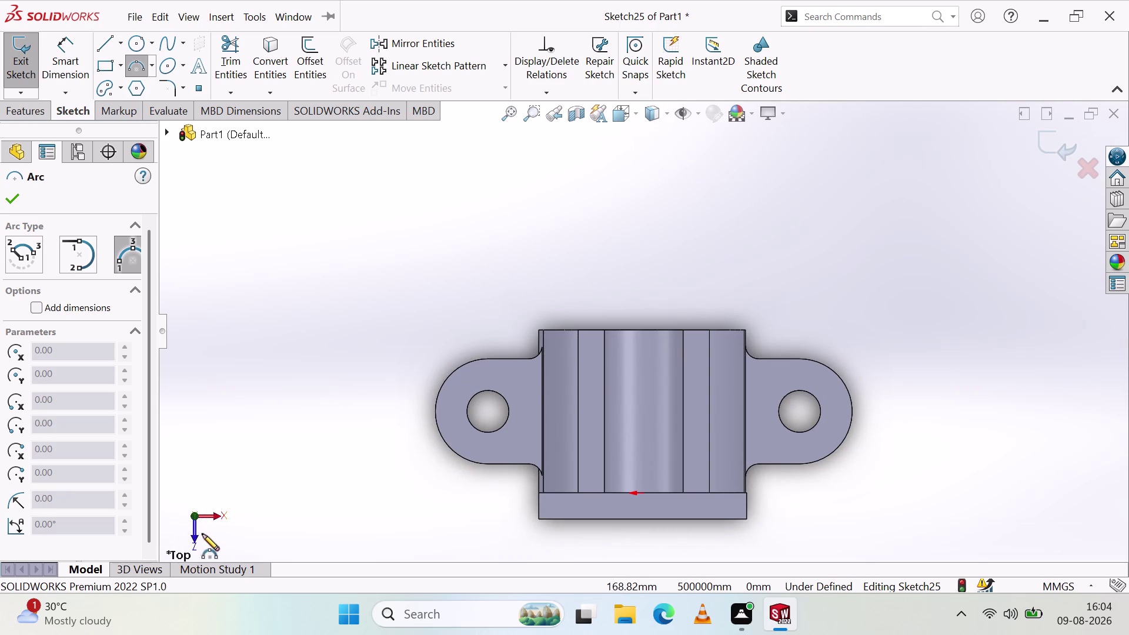
click(219, 512)
click(210, 514)
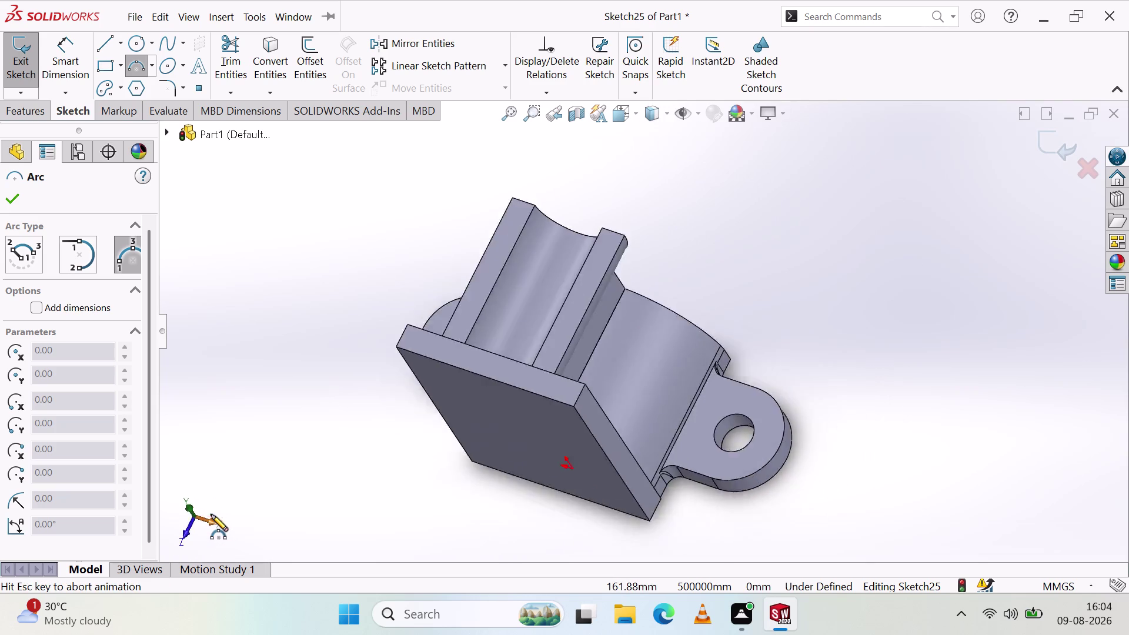
click(172, 518)
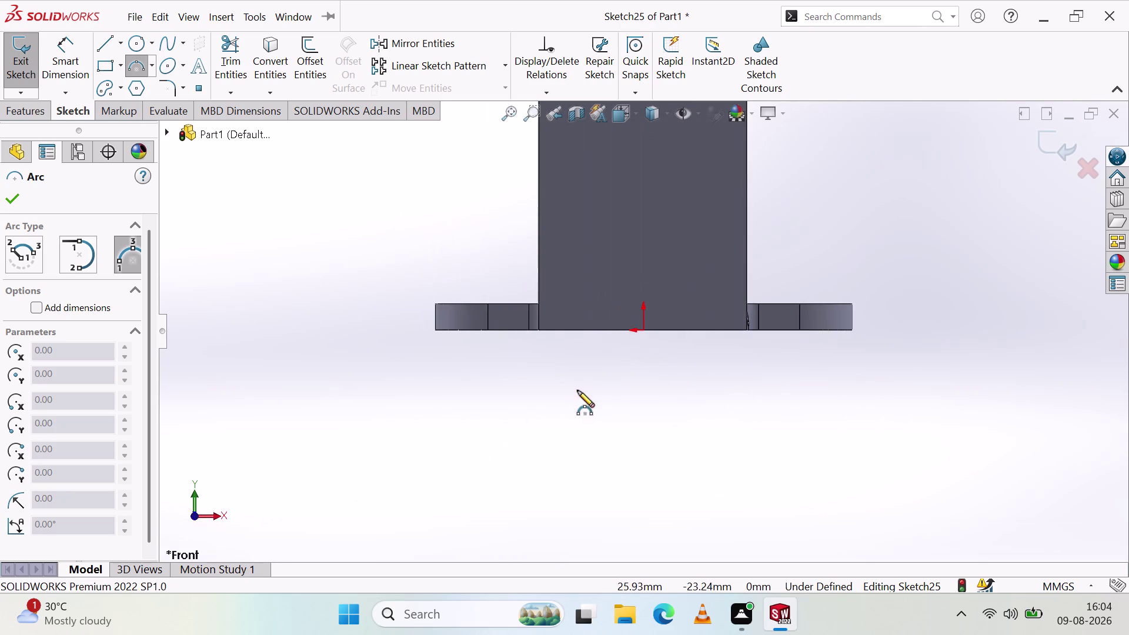
Orbit into the cradle and back to the front, cancel the Arc tool, and exit Sketch25.
middle_drag(595, 382, 829, 387)
scroll(up, 3)
scroll(down, 3)
scroll(up, 3)
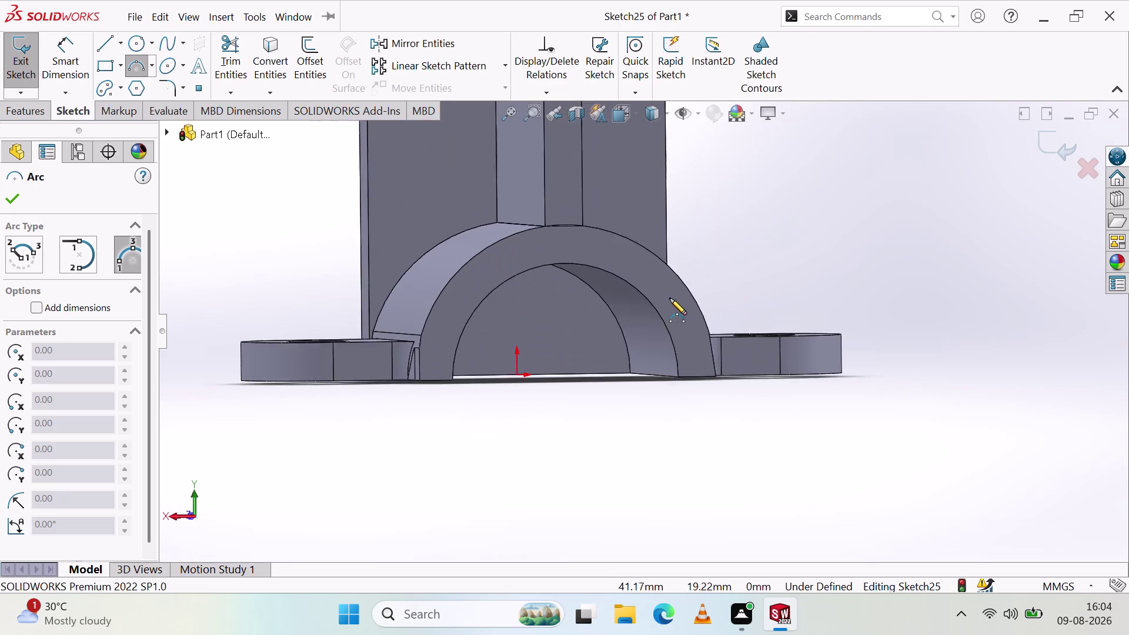
scroll(up, 3)
middle_drag(667, 298, 434, 301)
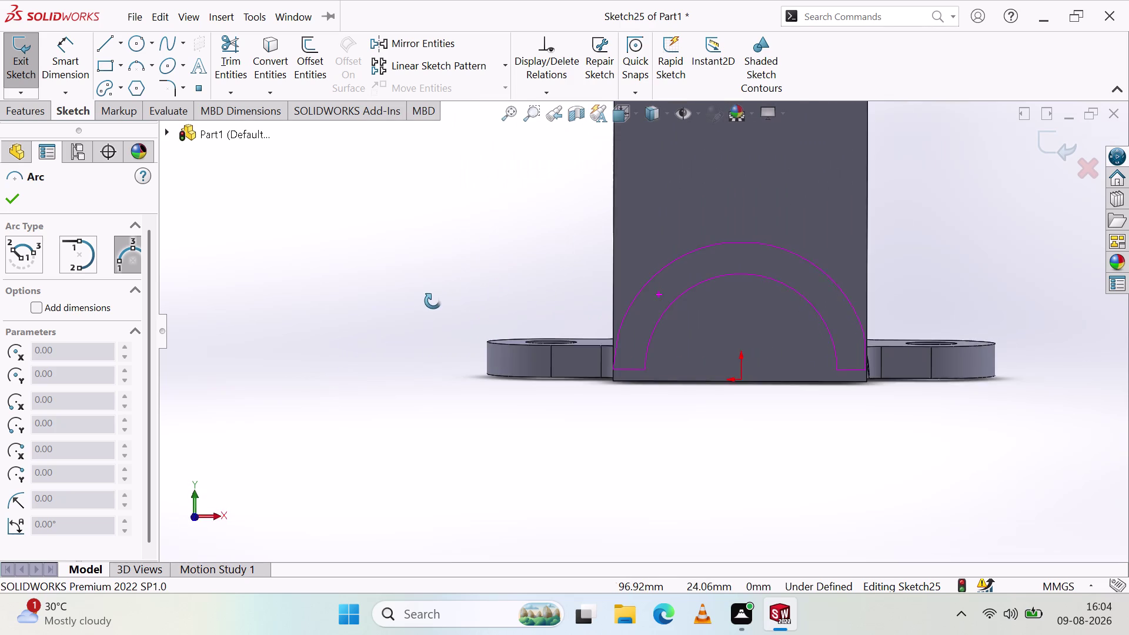
middle_drag(434, 300, 434, 302)
key(Escape)
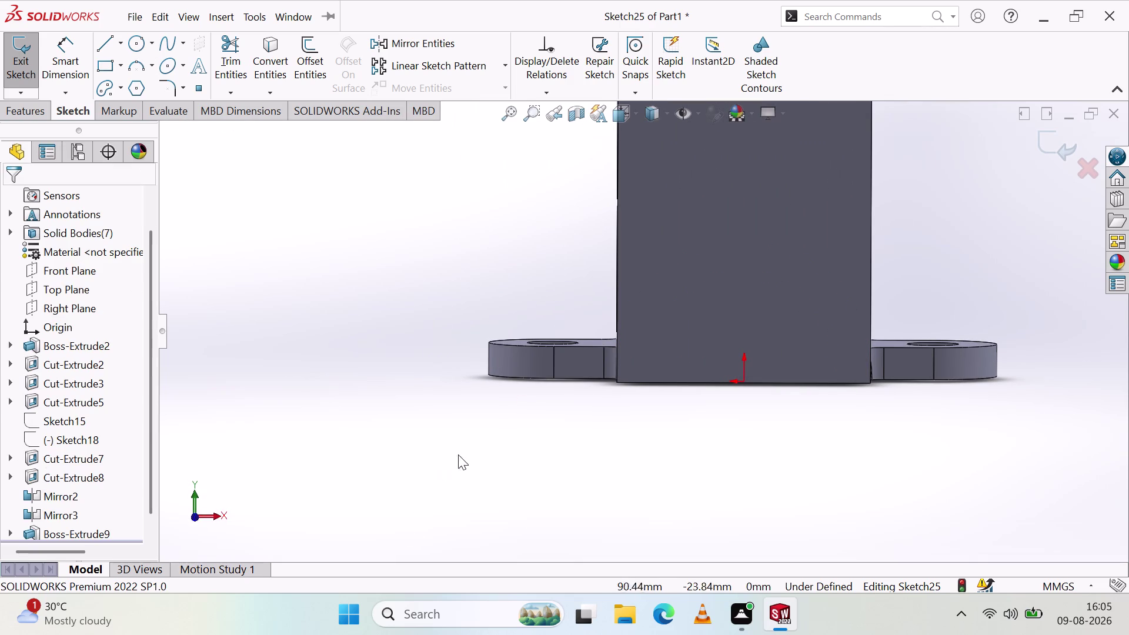
key(ctrl+z)
Undo back into Sketch24 and inspect its left vertical line's relations.
key(ctrl+z)
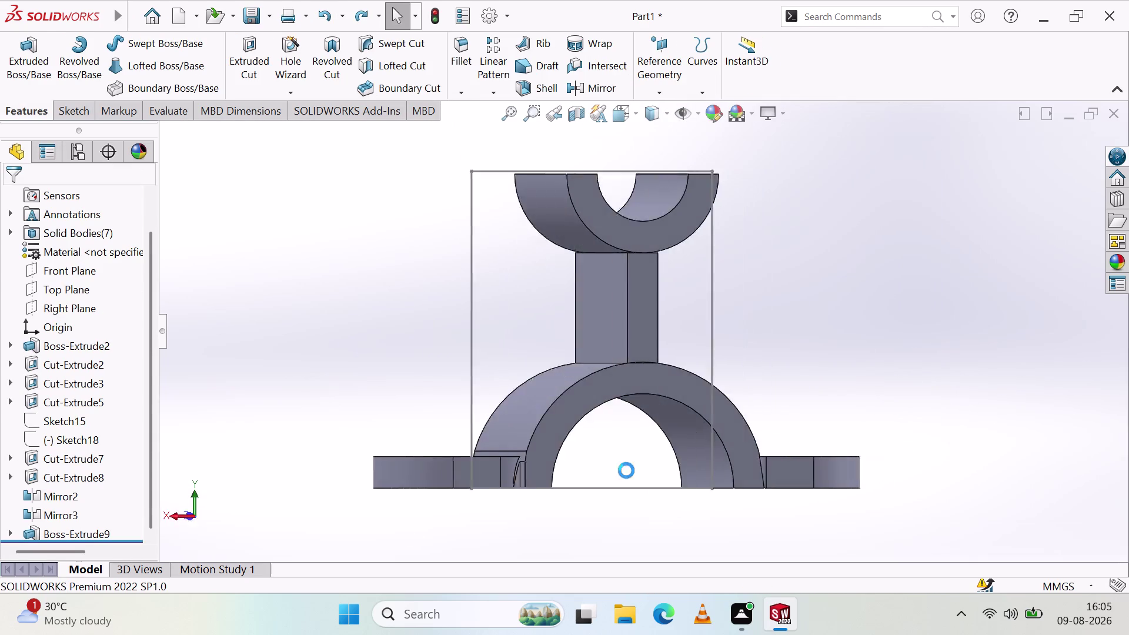
key(ctrl+z)
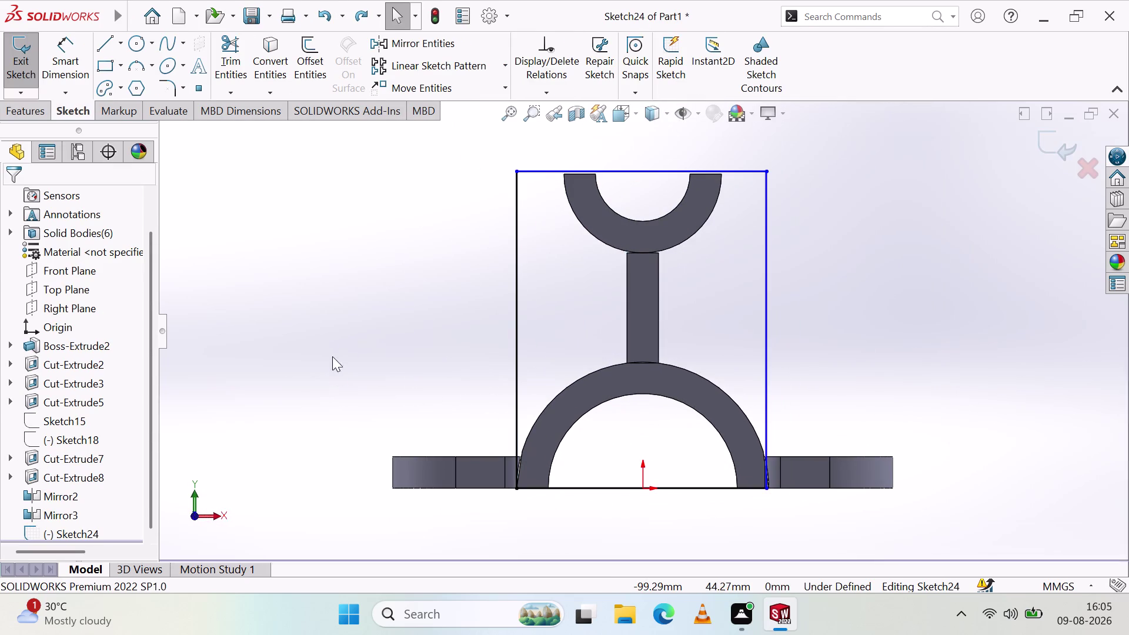
click(515, 316)
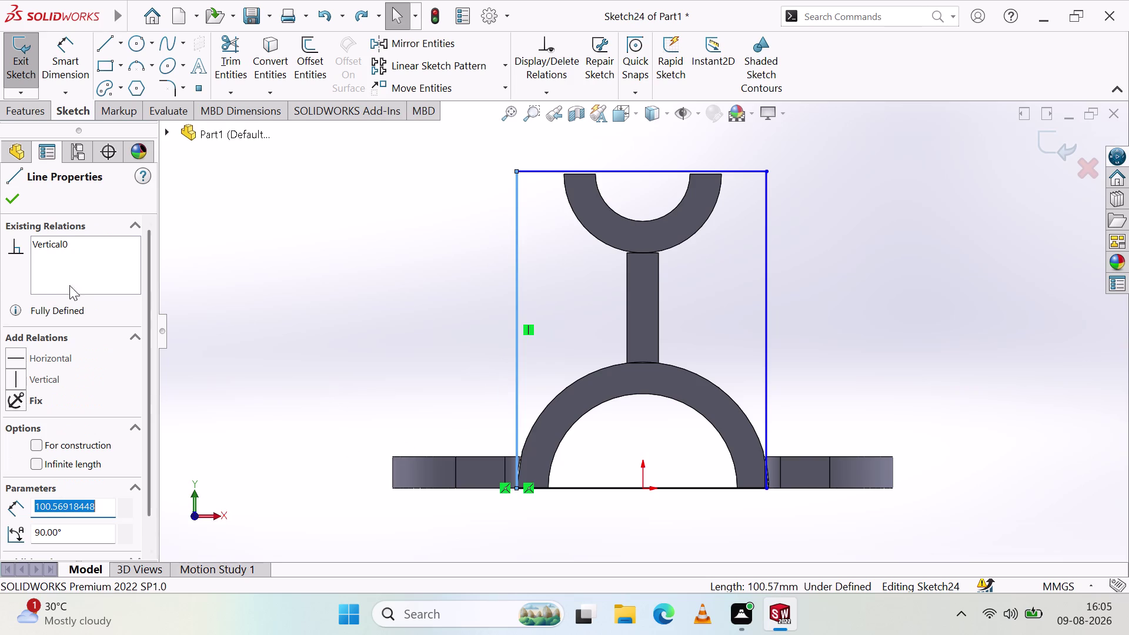
Exit Sketch24 and select it in the FeatureManager tree.
click(14, 60)
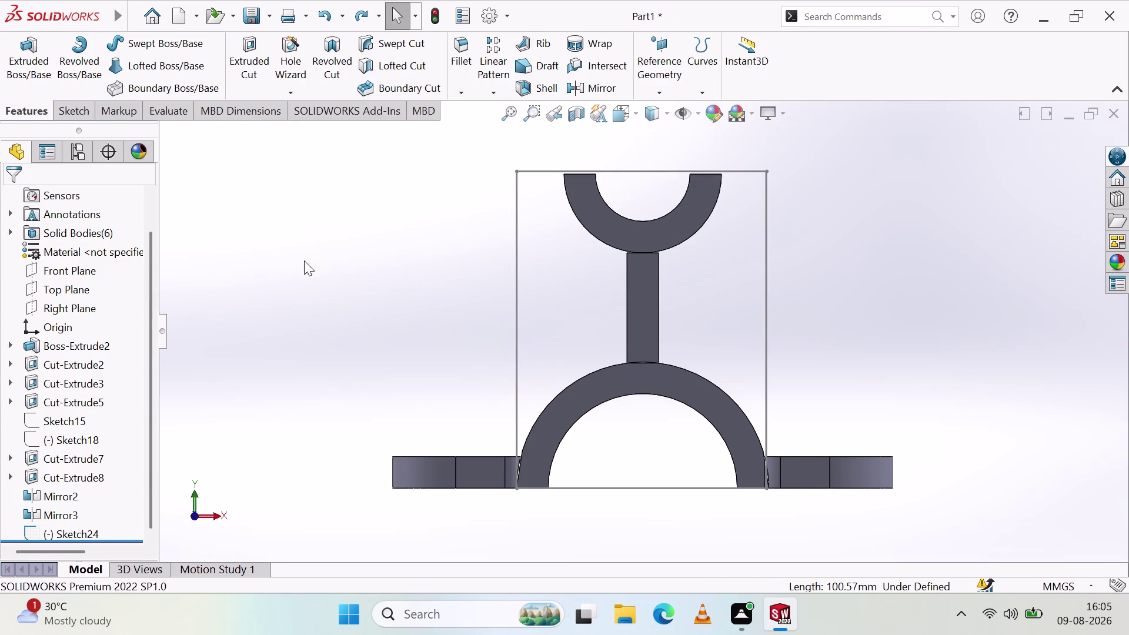
scroll(down, 3)
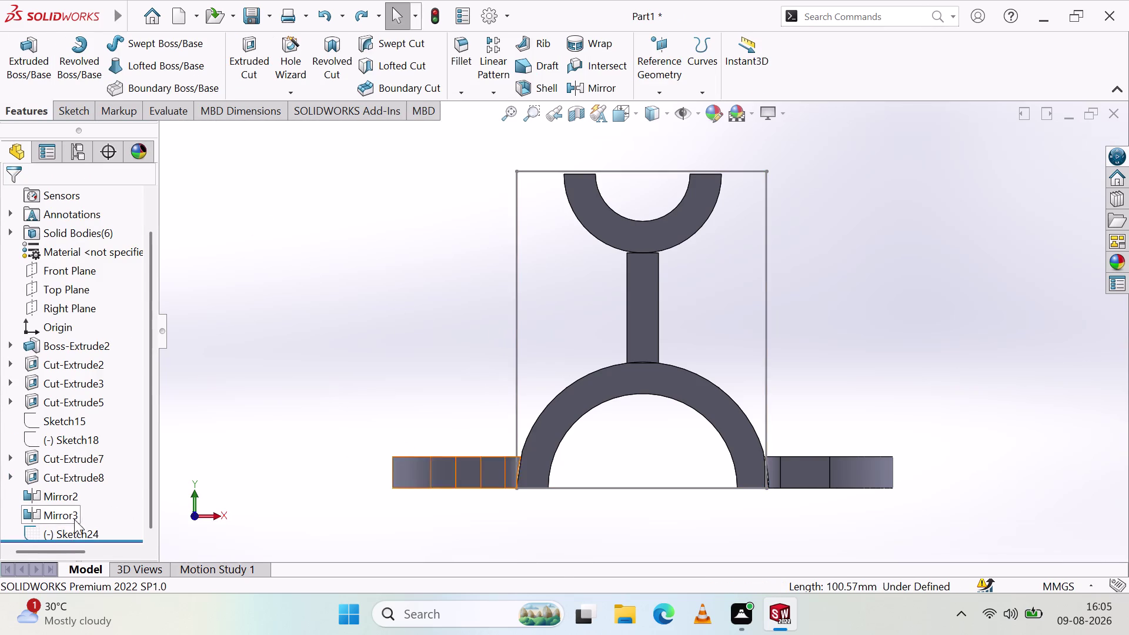
click(64, 532)
click(29, 69)
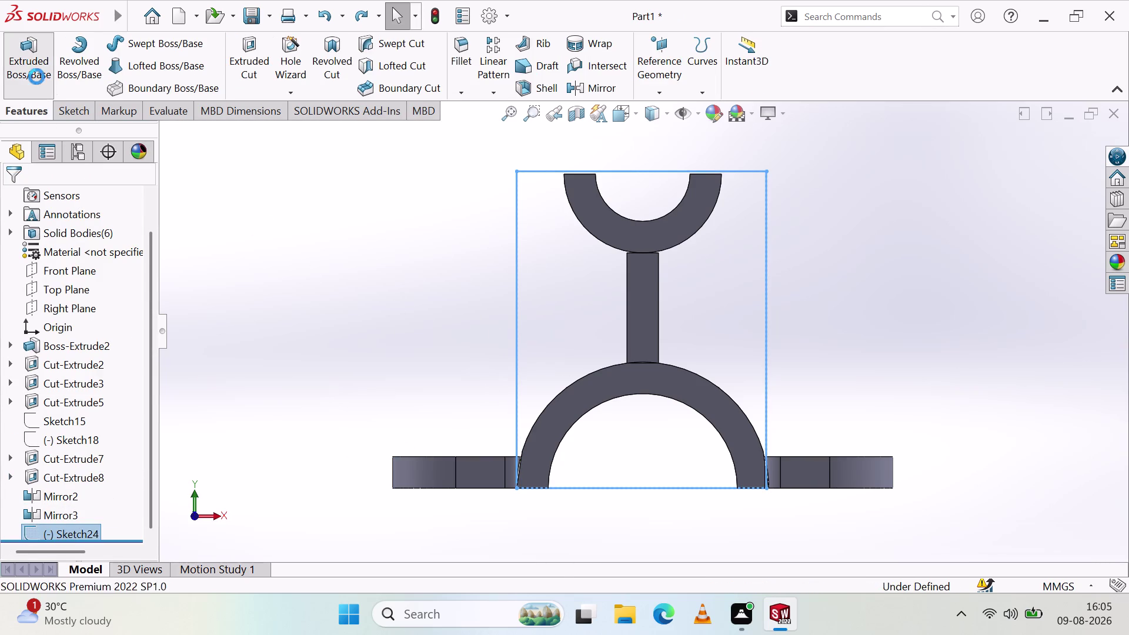
Start a boss extrusion of Sketch24 and drag its depth out to 61 mm.
middle_drag(571, 327, 643, 357)
click(16, 288)
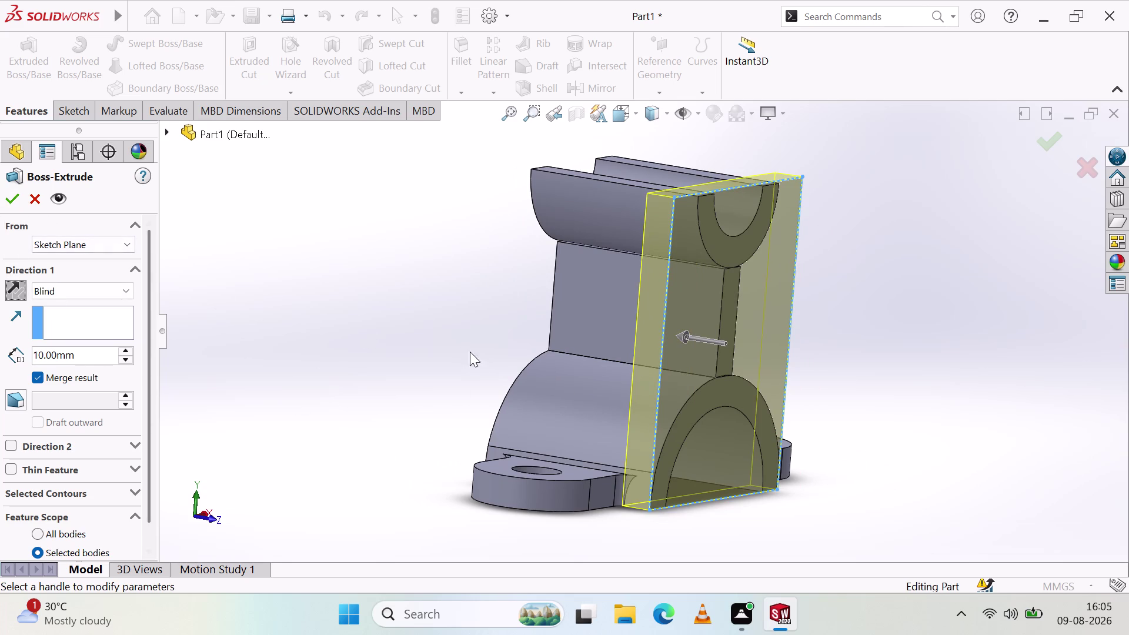
middle_drag(462, 330, 386, 319)
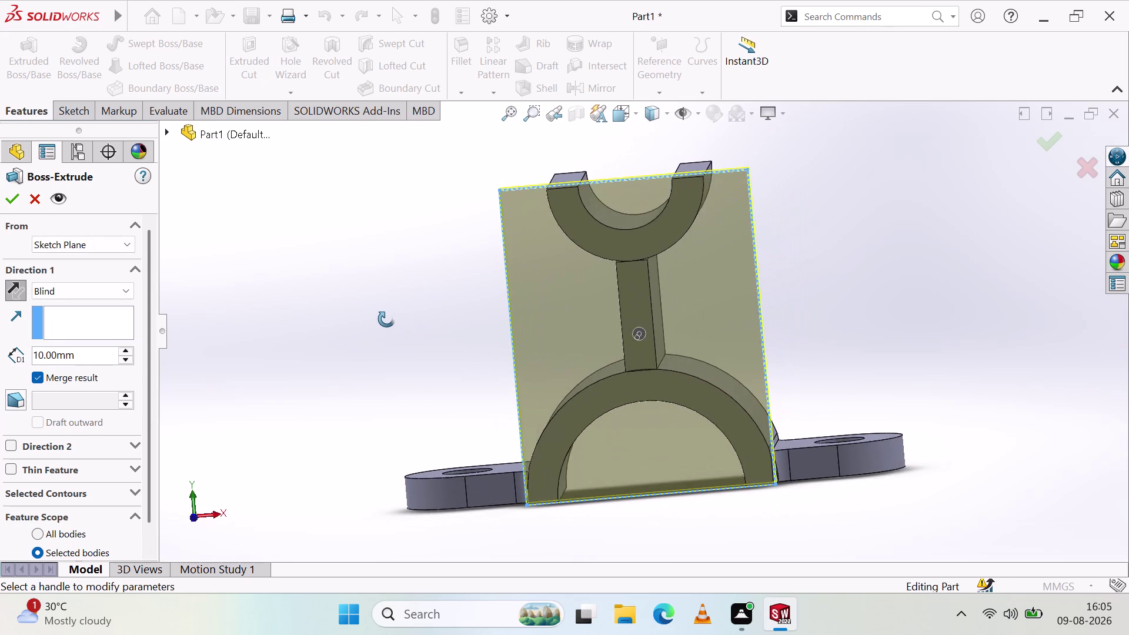
middle_drag(387, 319, 499, 333)
scroll(up, 3)
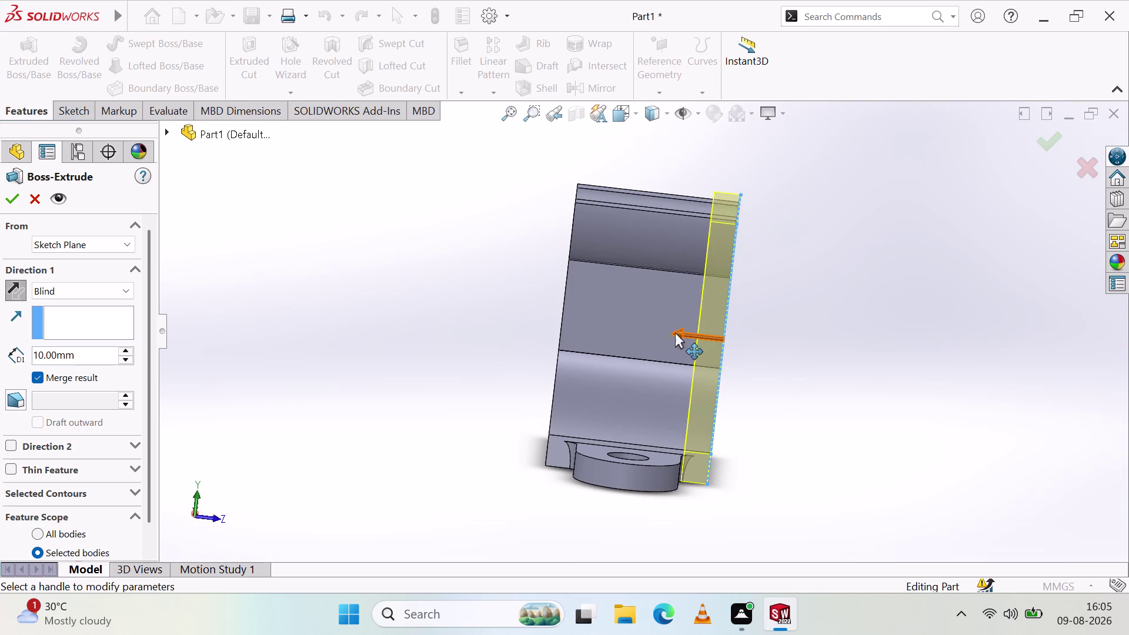
drag(680, 330, 567, 309)
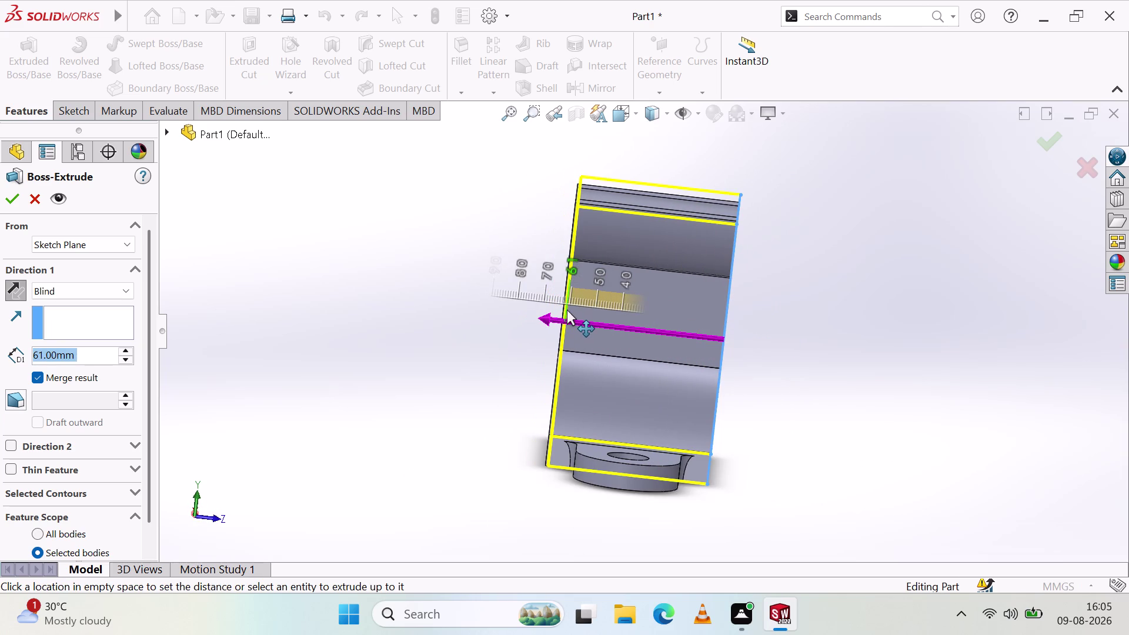
drag(567, 310, 563, 311)
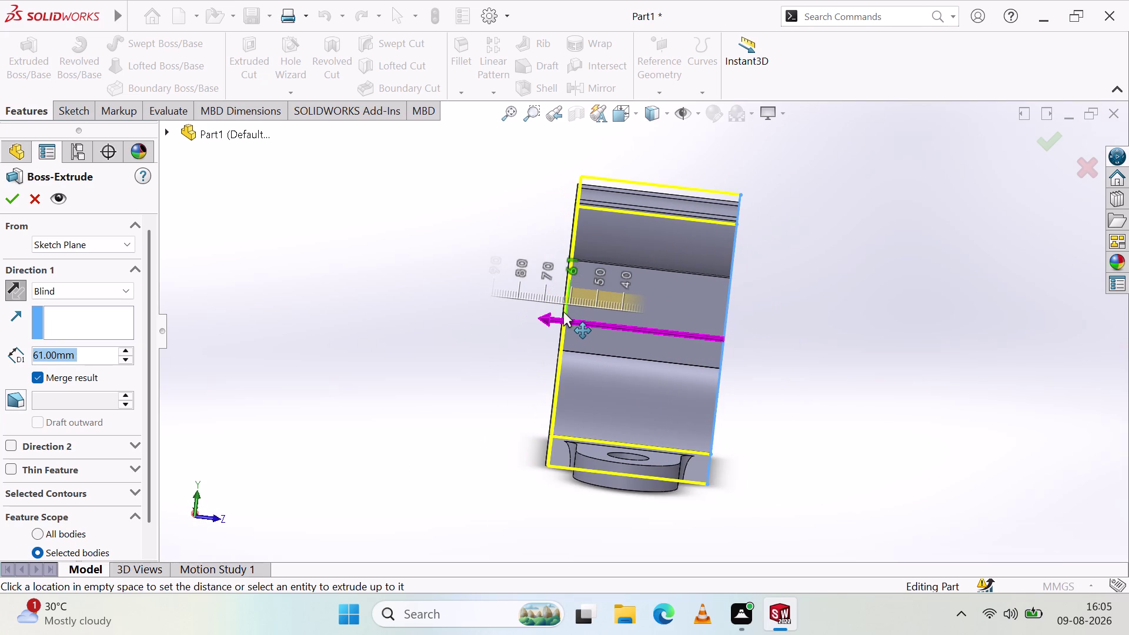
drag(563, 311, 564, 311)
Inspect the 61 mm preview from several angles, then drag the depth back to 10 mm.
middle_drag(836, 407, 726, 389)
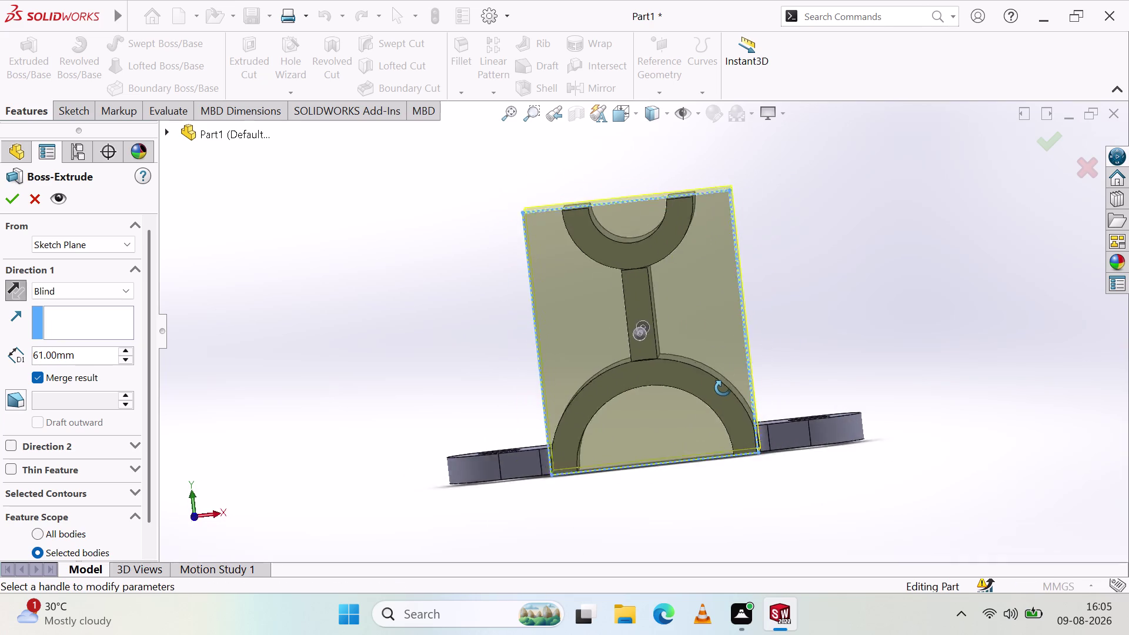
middle_drag(725, 389, 804, 403)
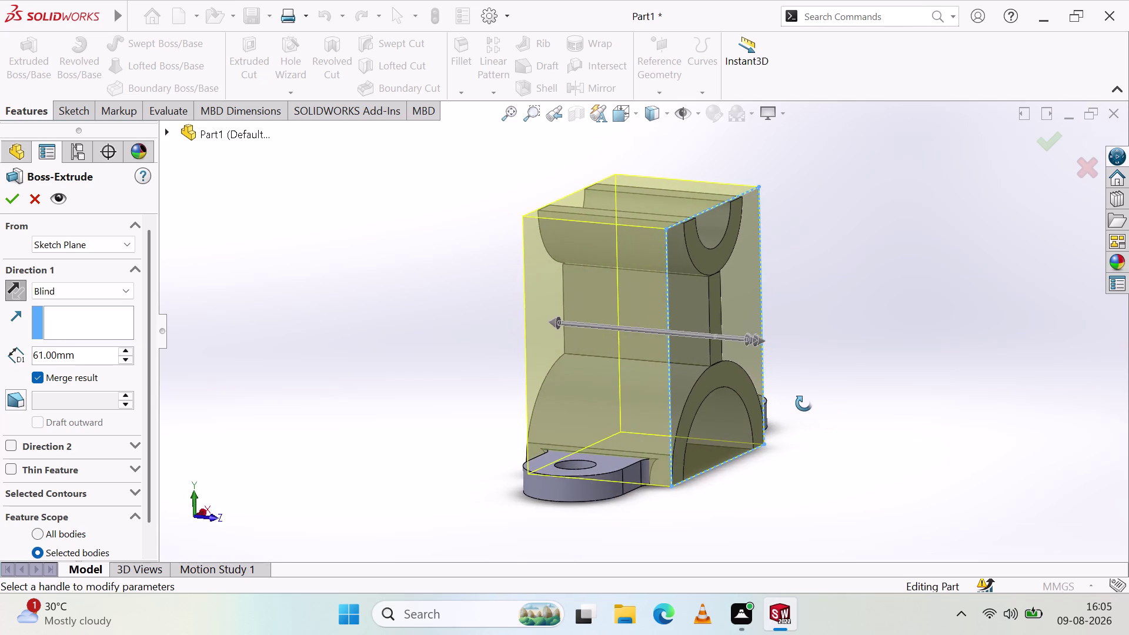
middle_drag(804, 404, 825, 398)
scroll(up, 3)
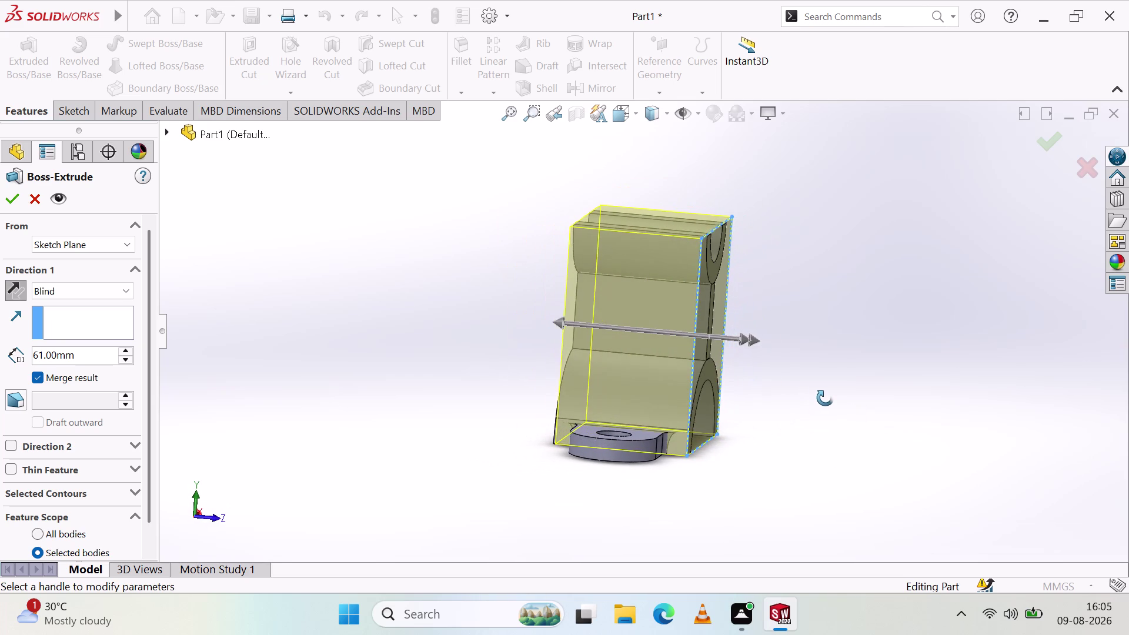
middle_drag(825, 398, 826, 398)
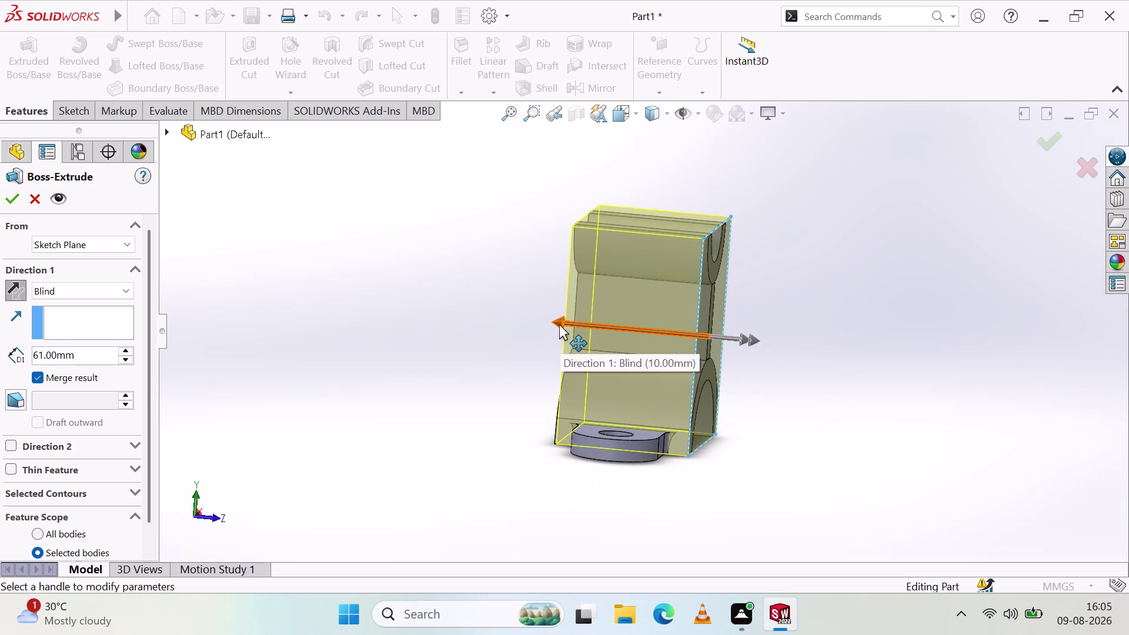
drag(560, 324, 681, 342)
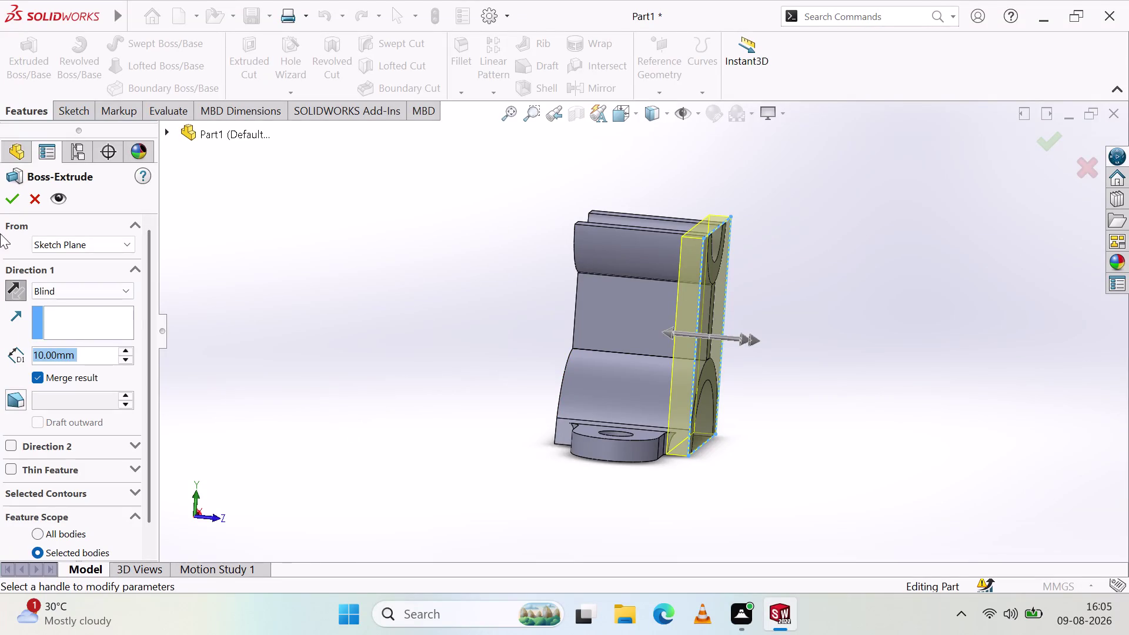
click(11, 201)
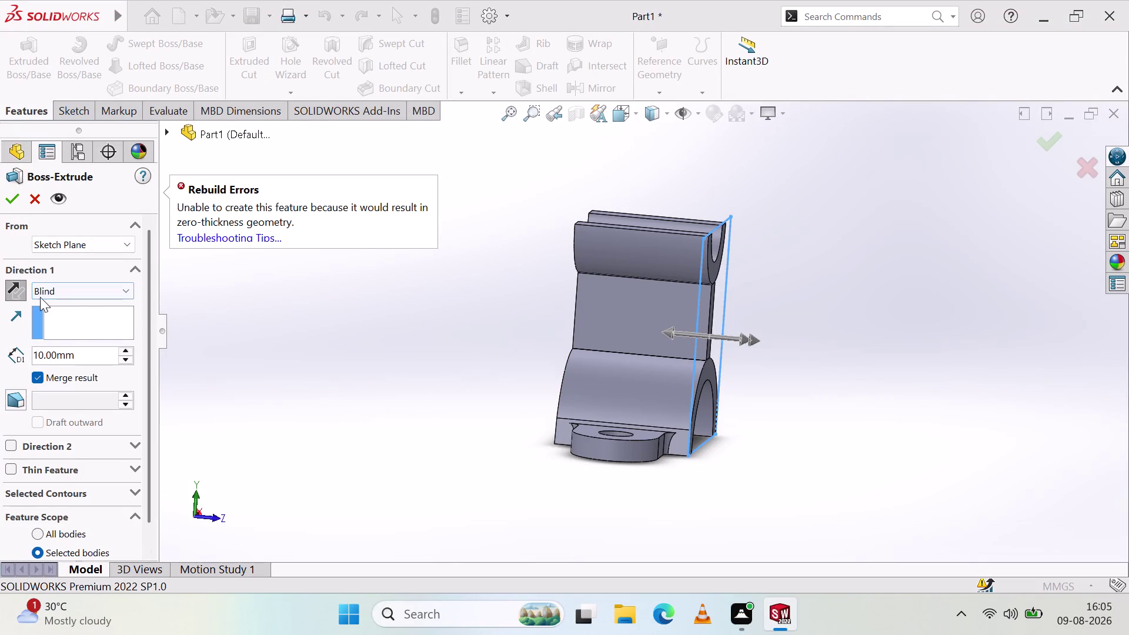
Make the boss extrusion start from a 10 mm offset.
click(133, 243)
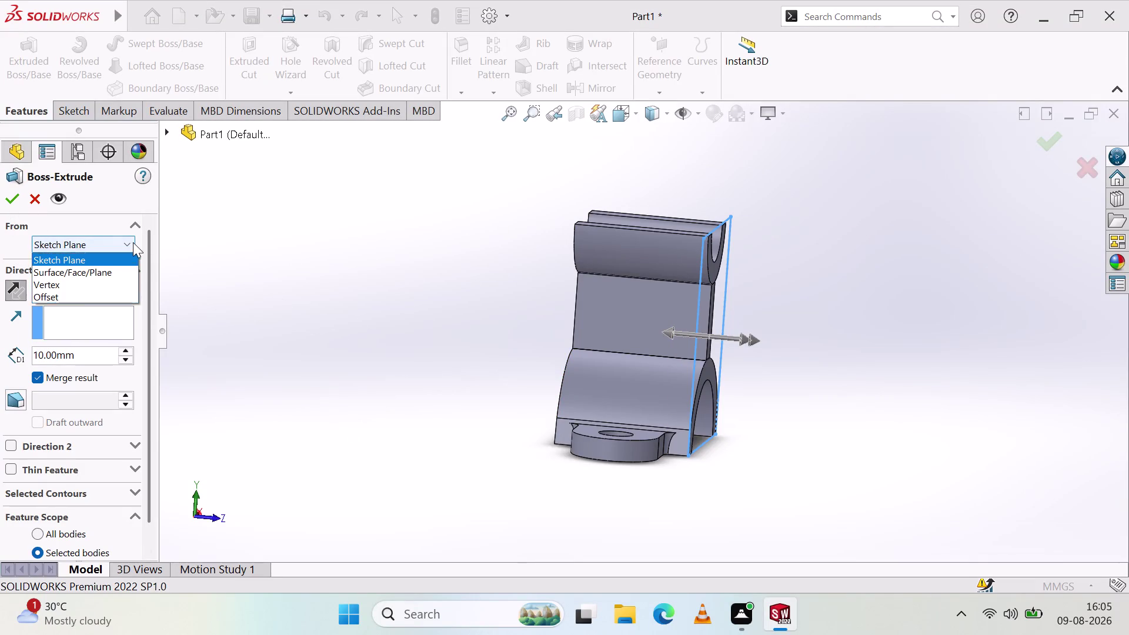
click(67, 293)
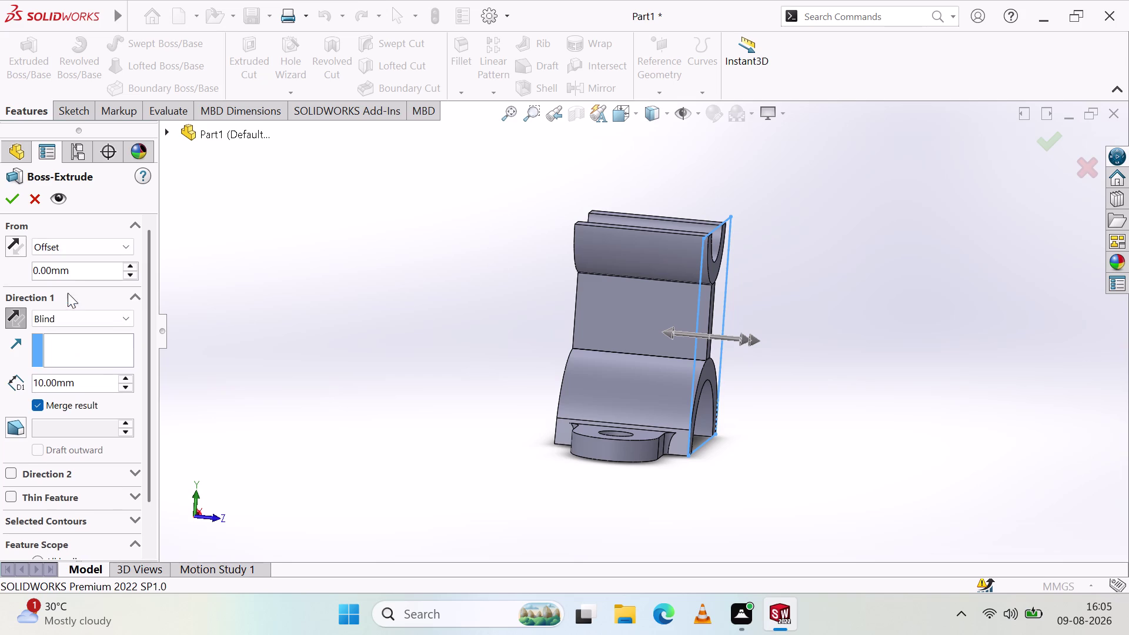
click(93, 270)
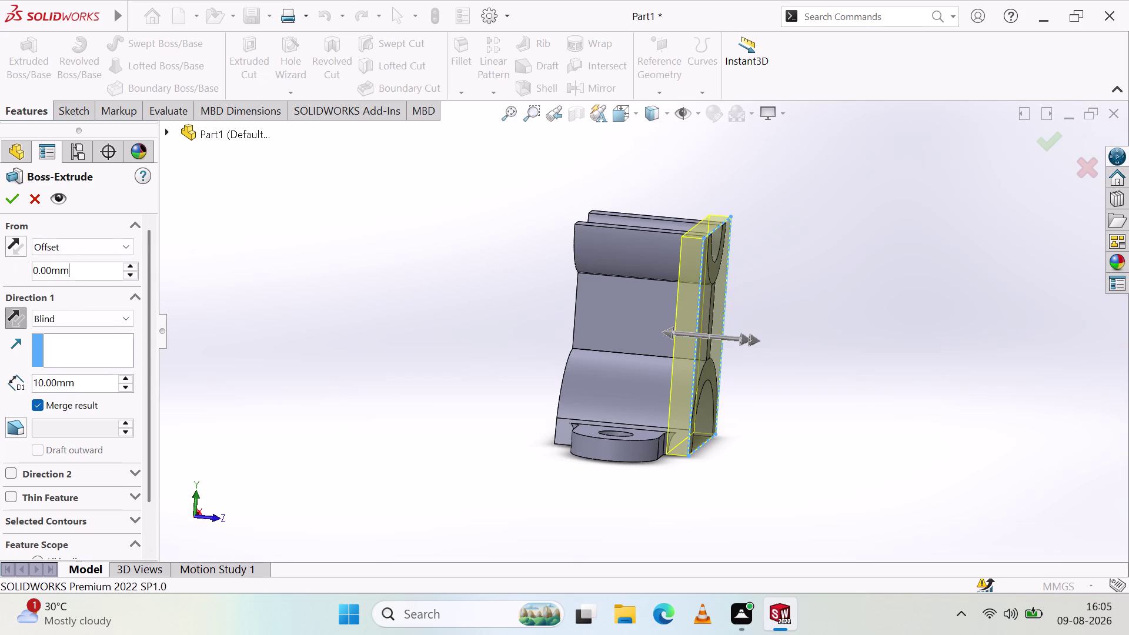
key(BackSpace)
key(BackSpace)
key(BackSpace)
text(1)
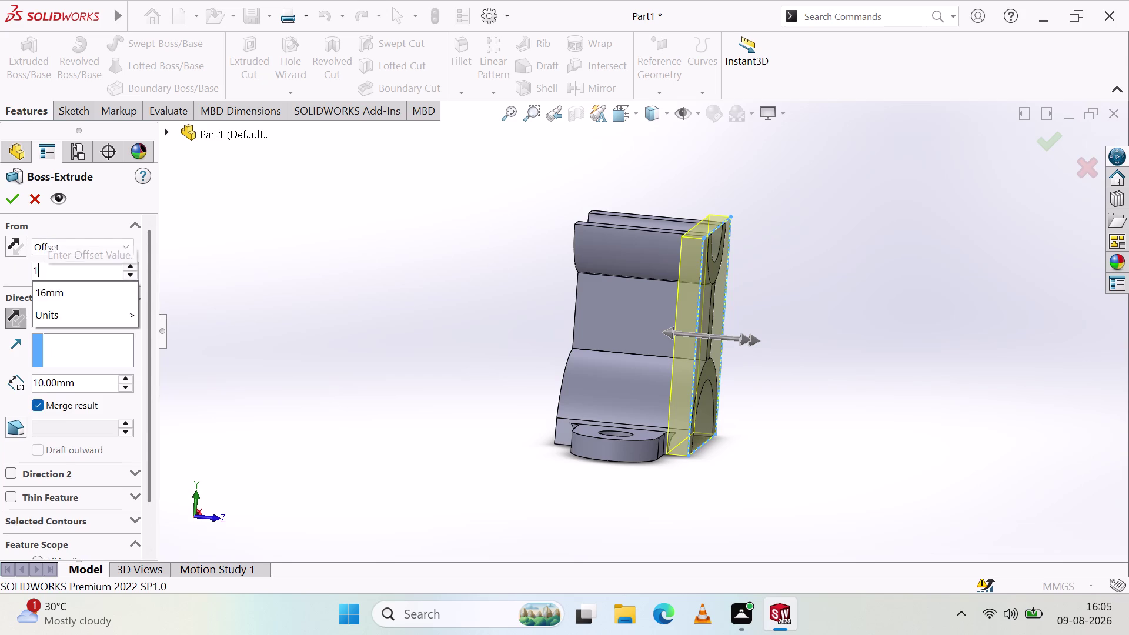
text(0)
click(269, 256)
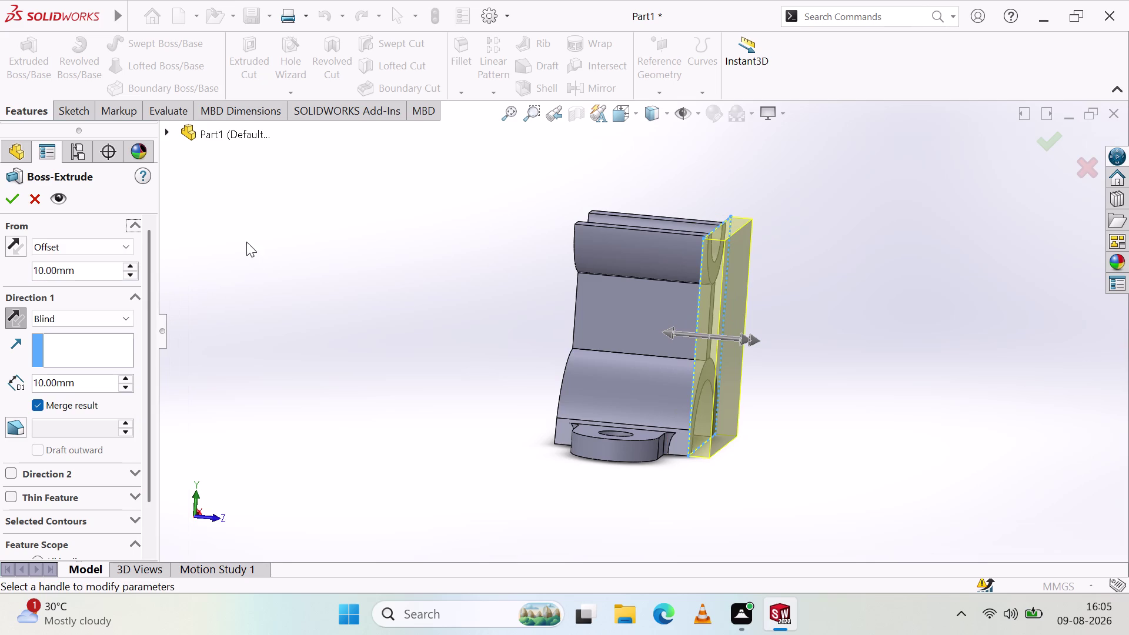
Change the extrusion start condition back to Sketch Plane.
middle_drag(411, 281, 195, 308)
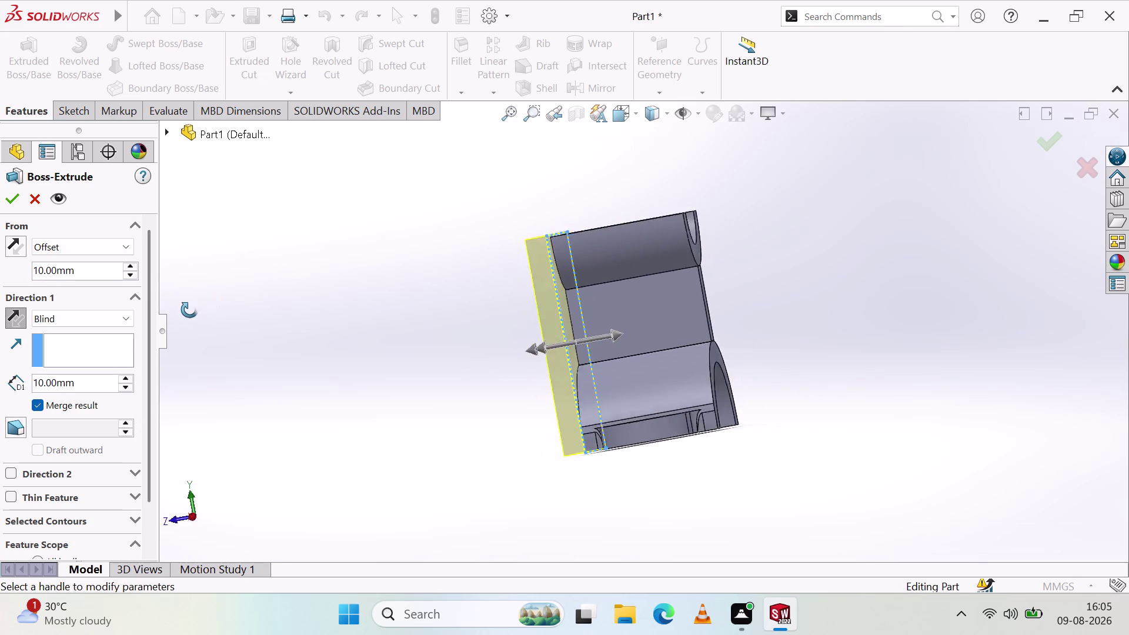
middle_drag(195, 309, 286, 312)
click(74, 247)
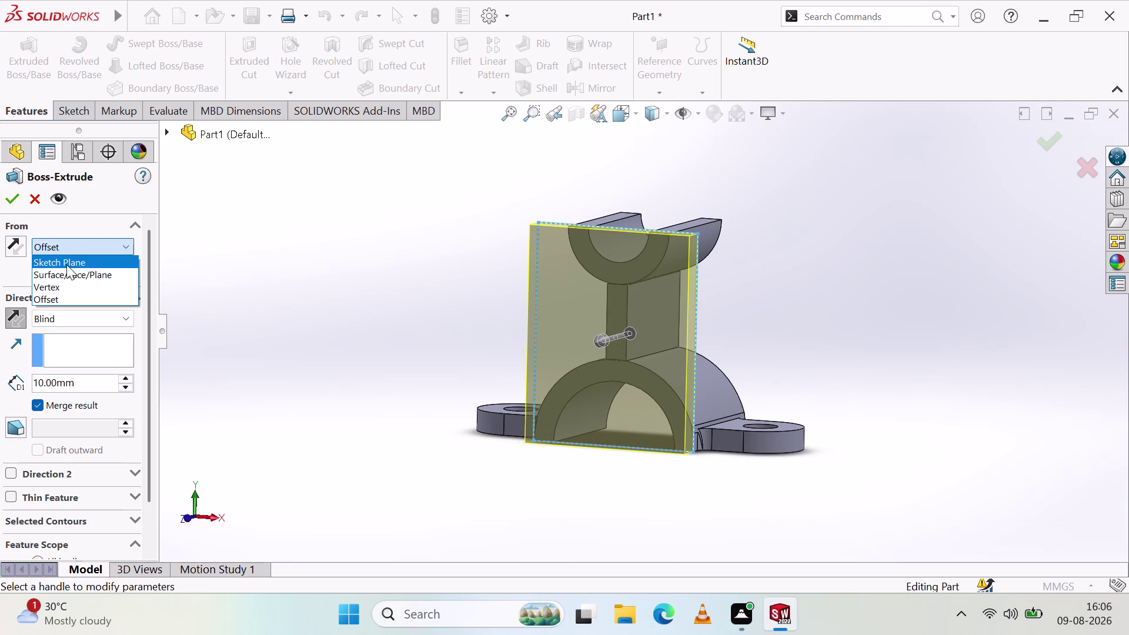
click(67, 261)
middle_drag(216, 294, 352, 320)
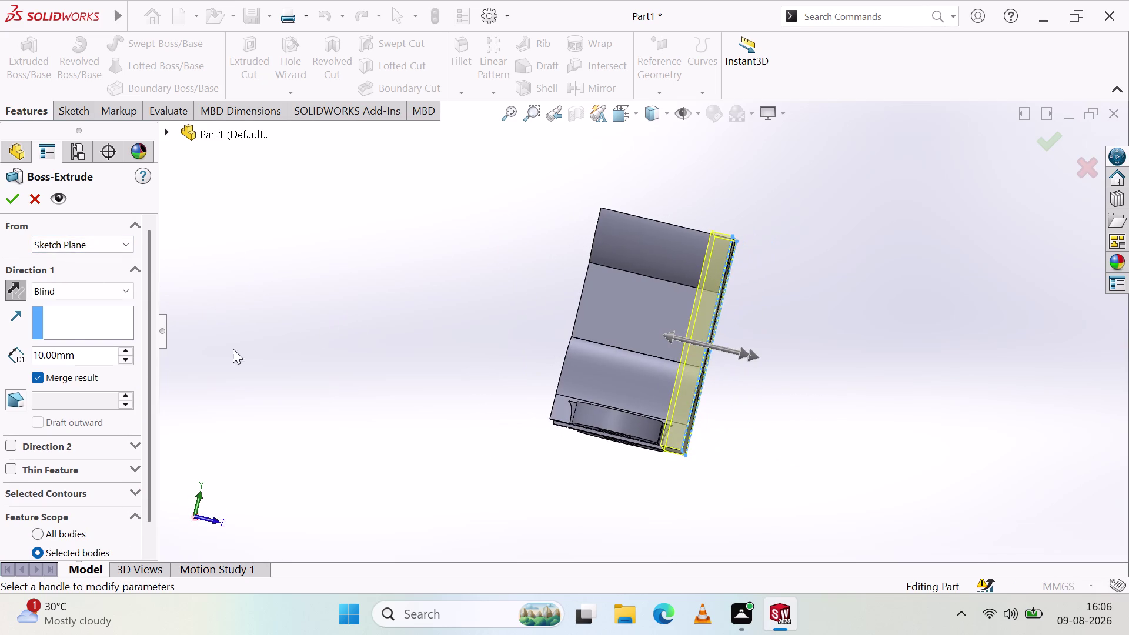
click(7, 194)
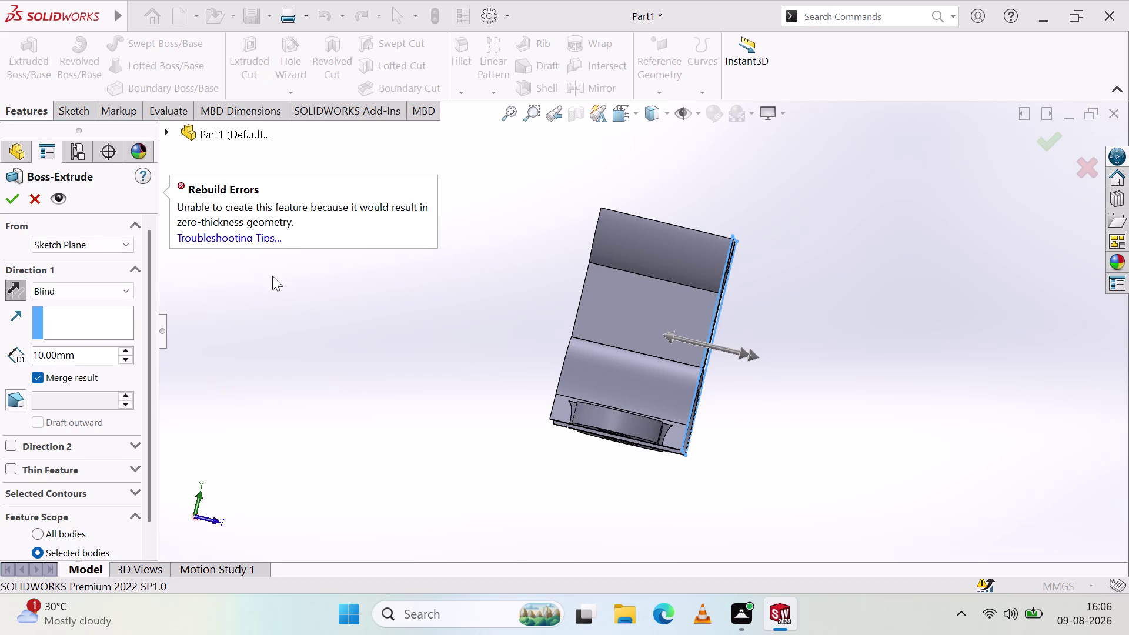
click(314, 336)
middle_drag(390, 317, 277, 297)
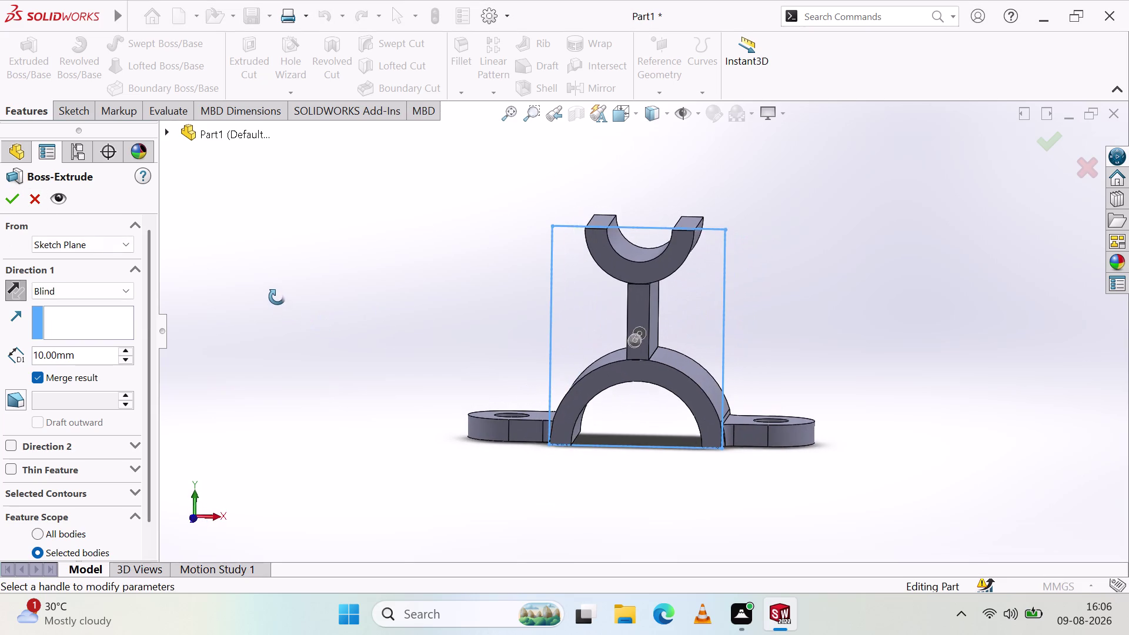
middle_drag(278, 297, 277, 297)
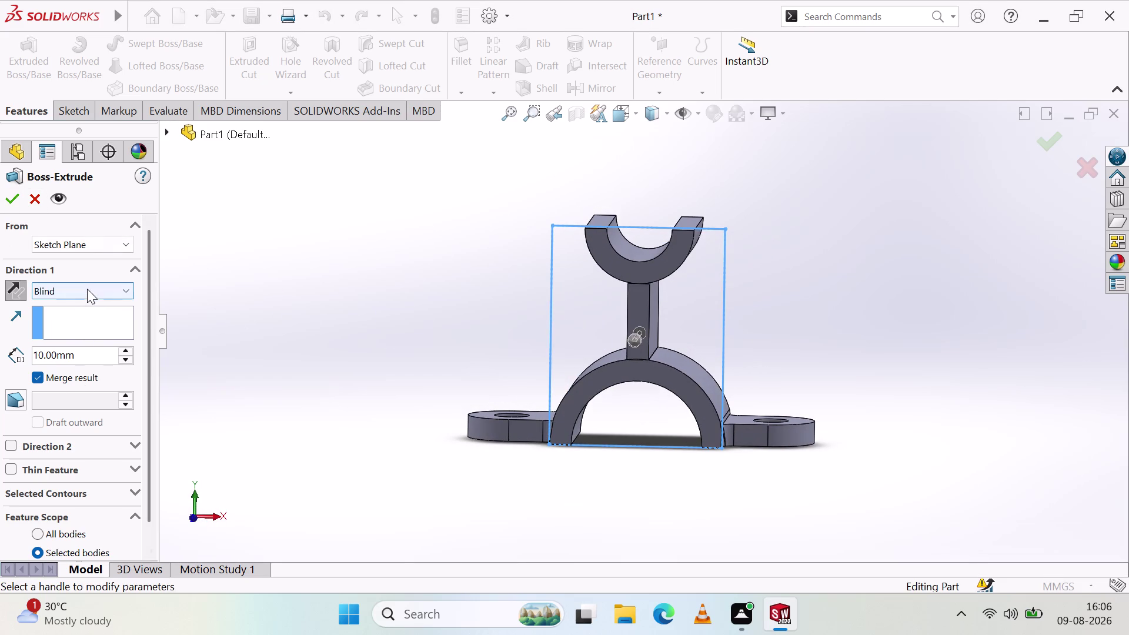
click(87, 288)
click(67, 303)
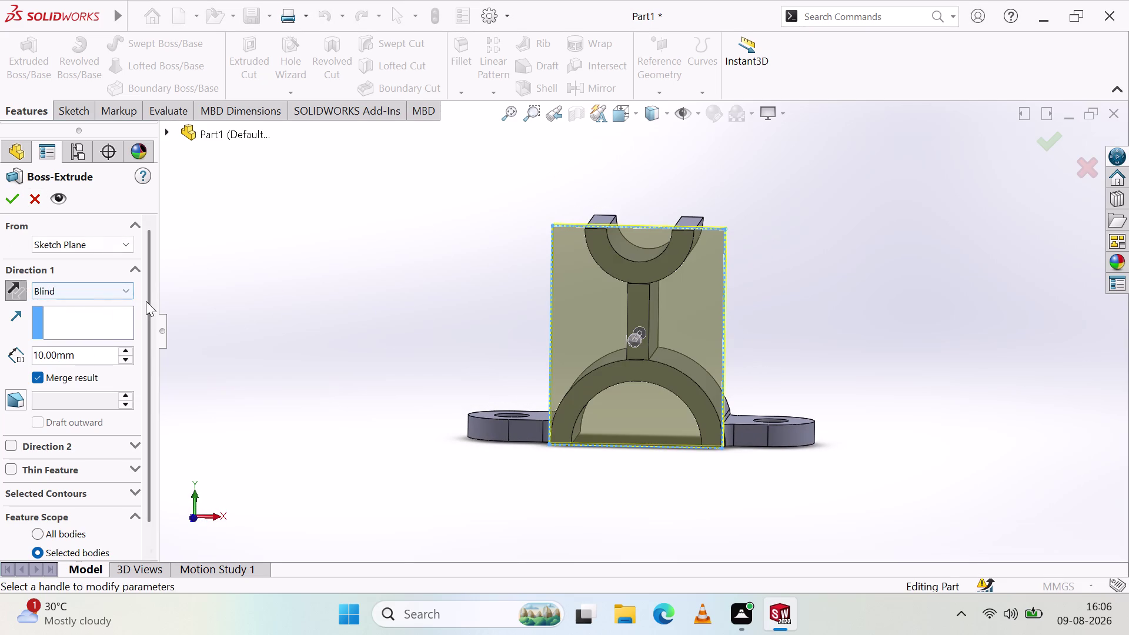
middle_drag(243, 292, 329, 309)
click(11, 292)
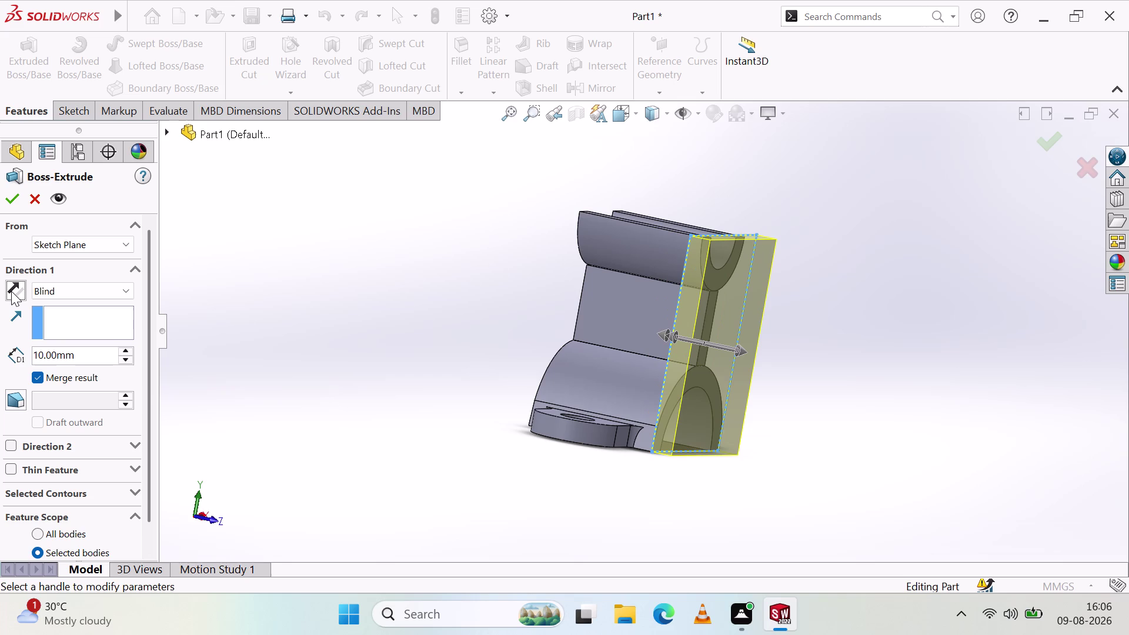
click(12, 290)
scroll(down, 3)
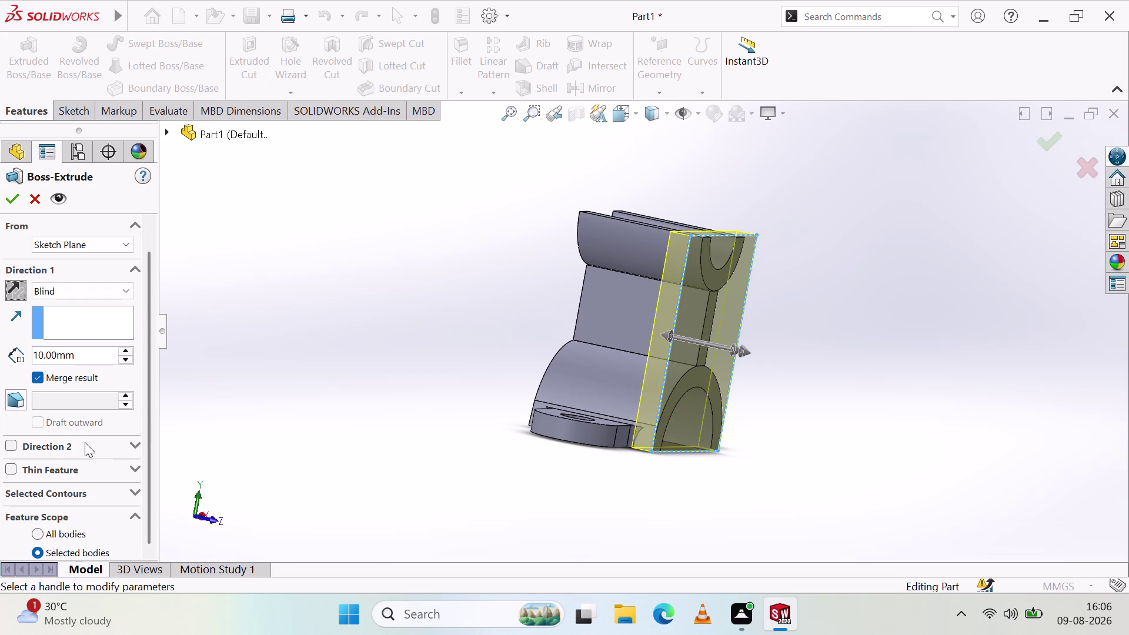
scroll(down, 3)
click(123, 368)
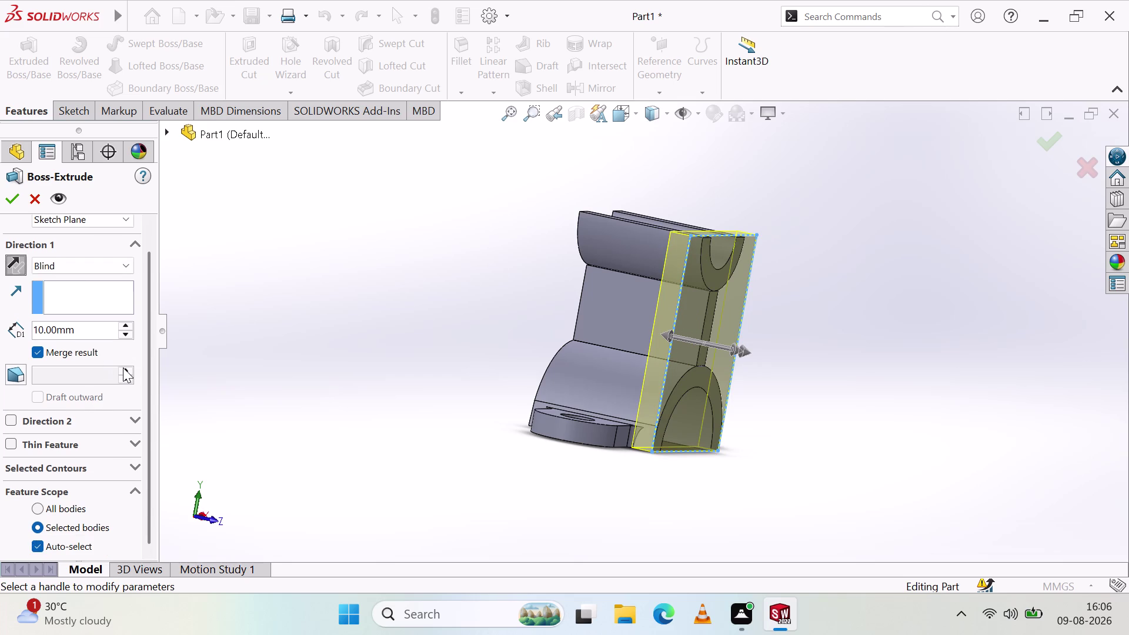
click(122, 368)
click(126, 378)
middle_drag(278, 335, 219, 350)
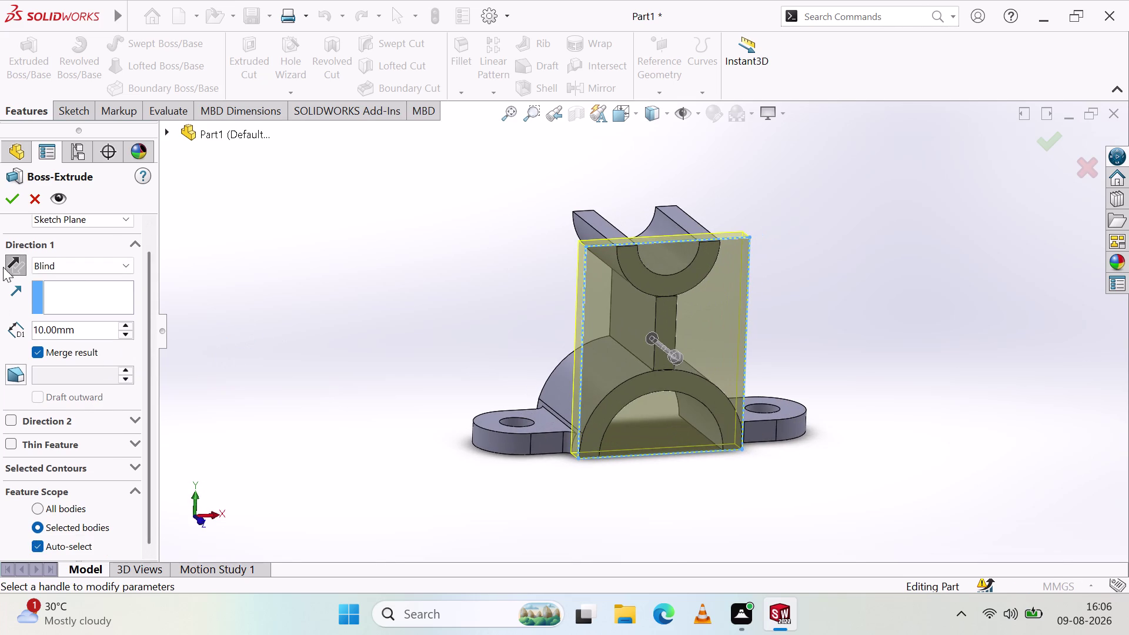
click(3, 195)
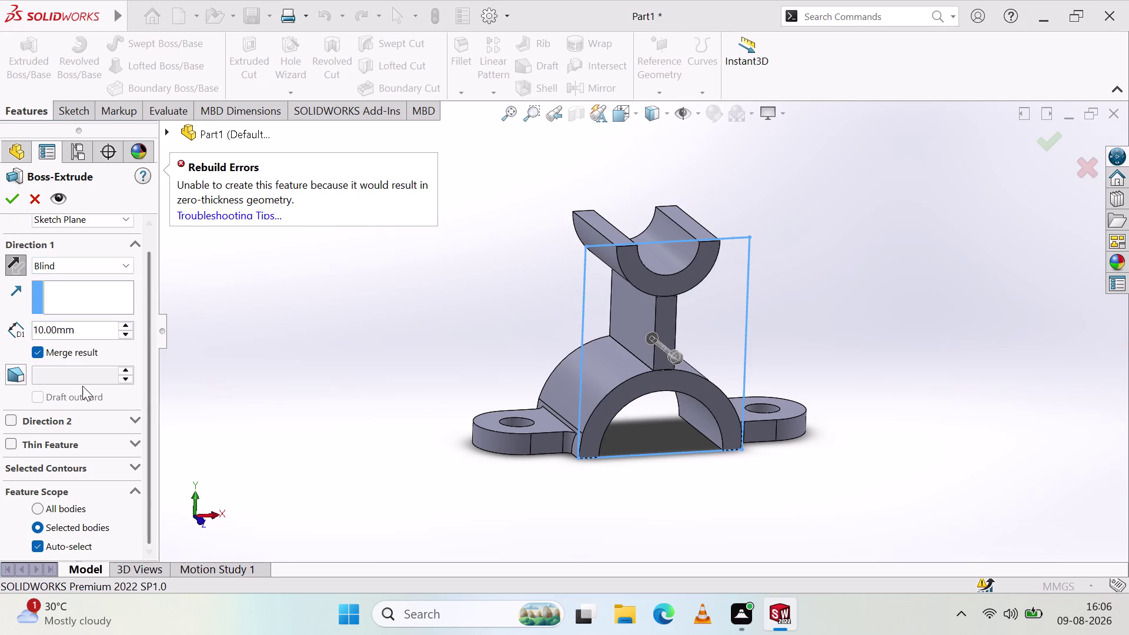
scroll(down, 3)
scroll(down, 3)
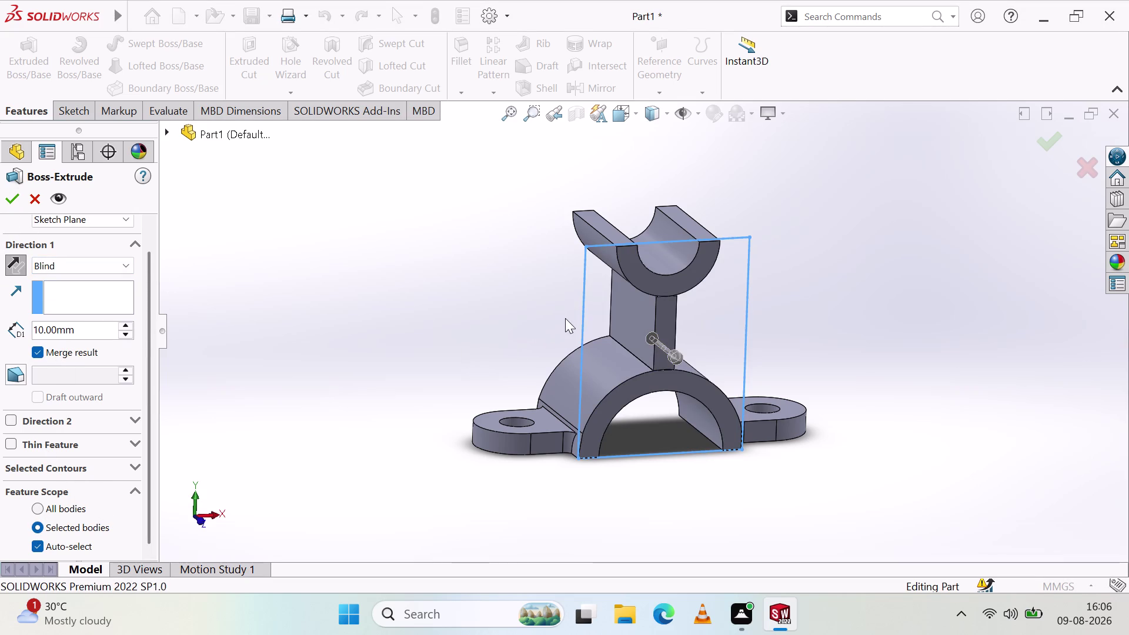
click(82, 259)
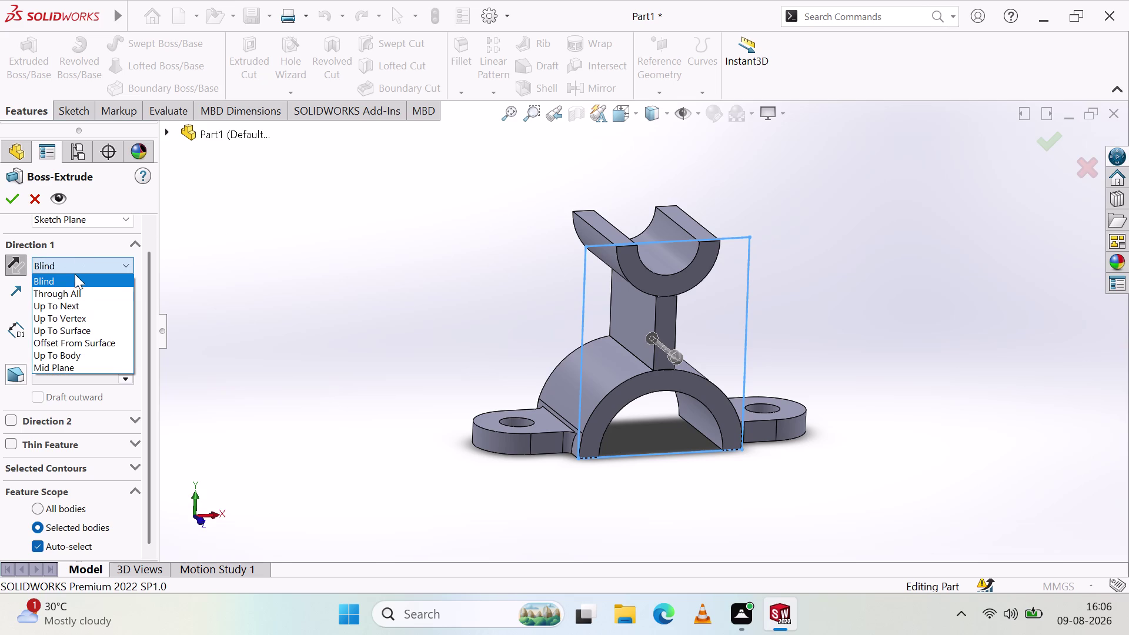
click(75, 274)
click(70, 284)
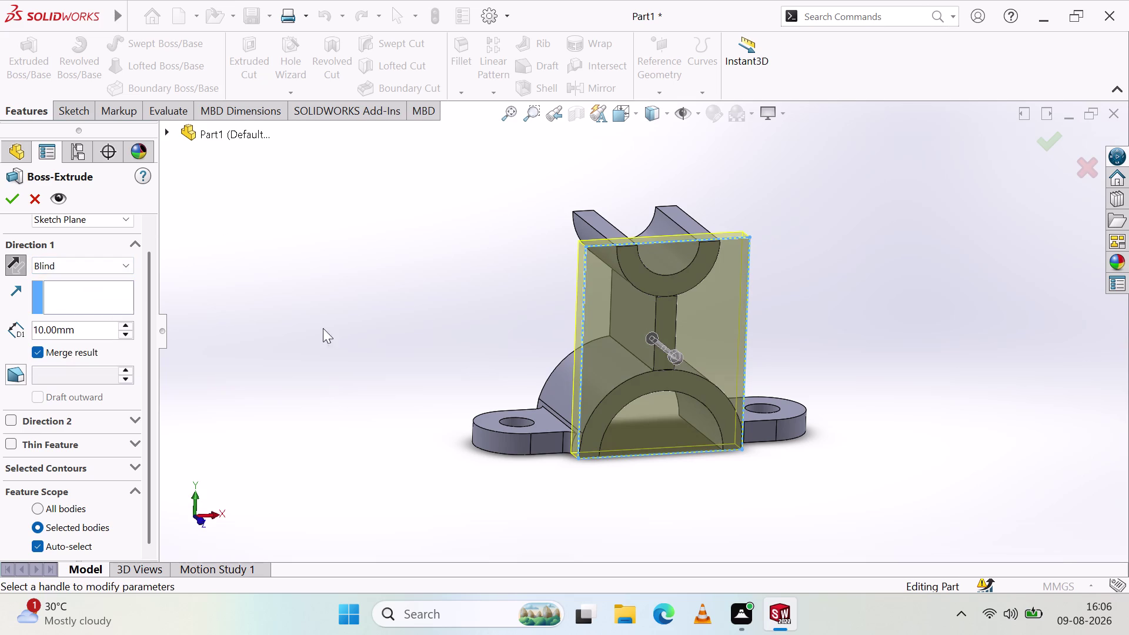
middle_drag(478, 324, 542, 294)
middle_drag(542, 294, 296, 300)
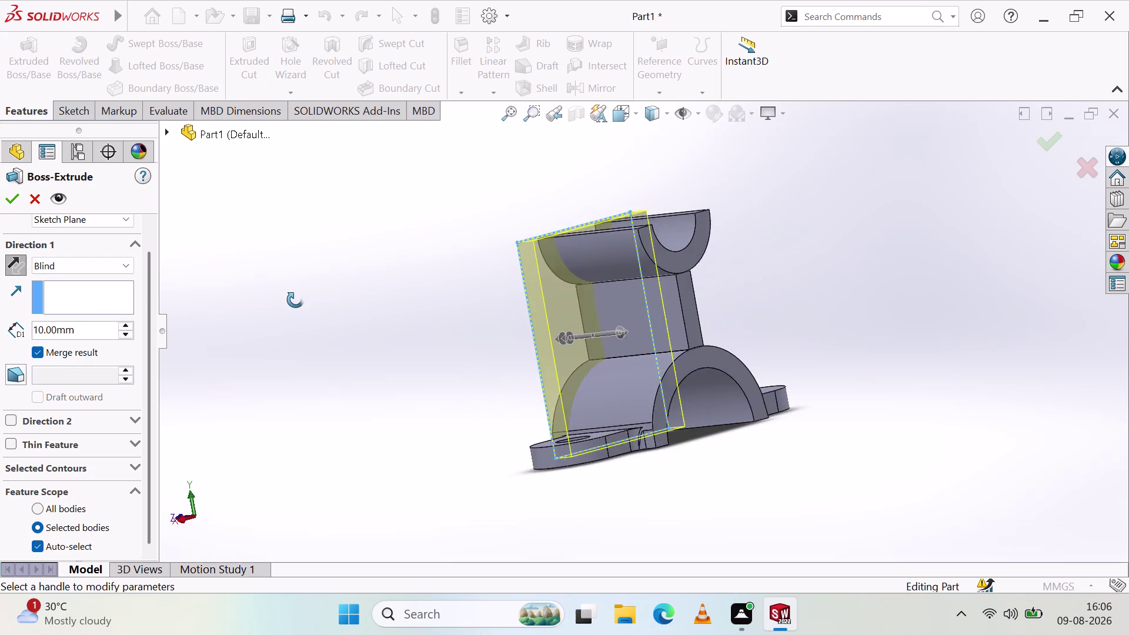
middle_drag(296, 299, 452, 340)
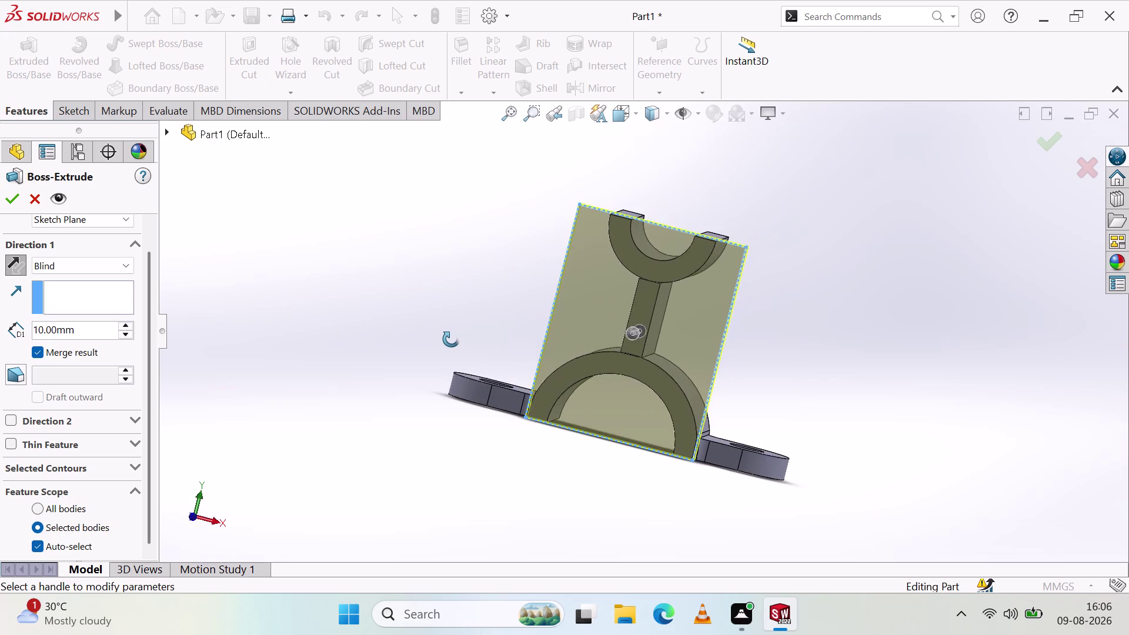
middle_drag(451, 339, 462, 348)
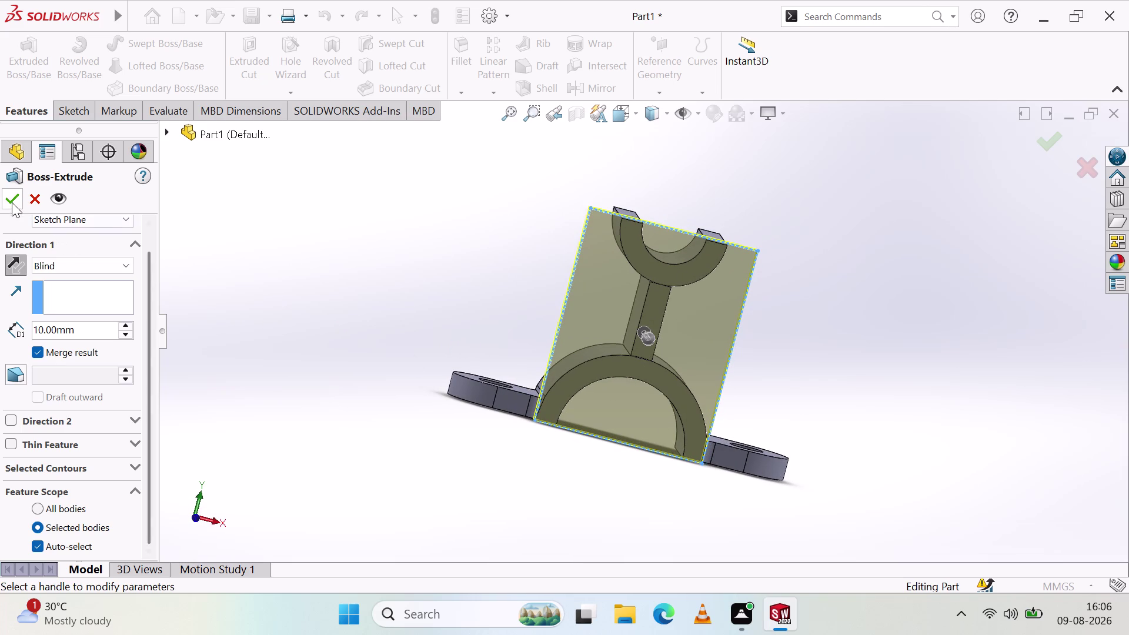
click(10, 200)
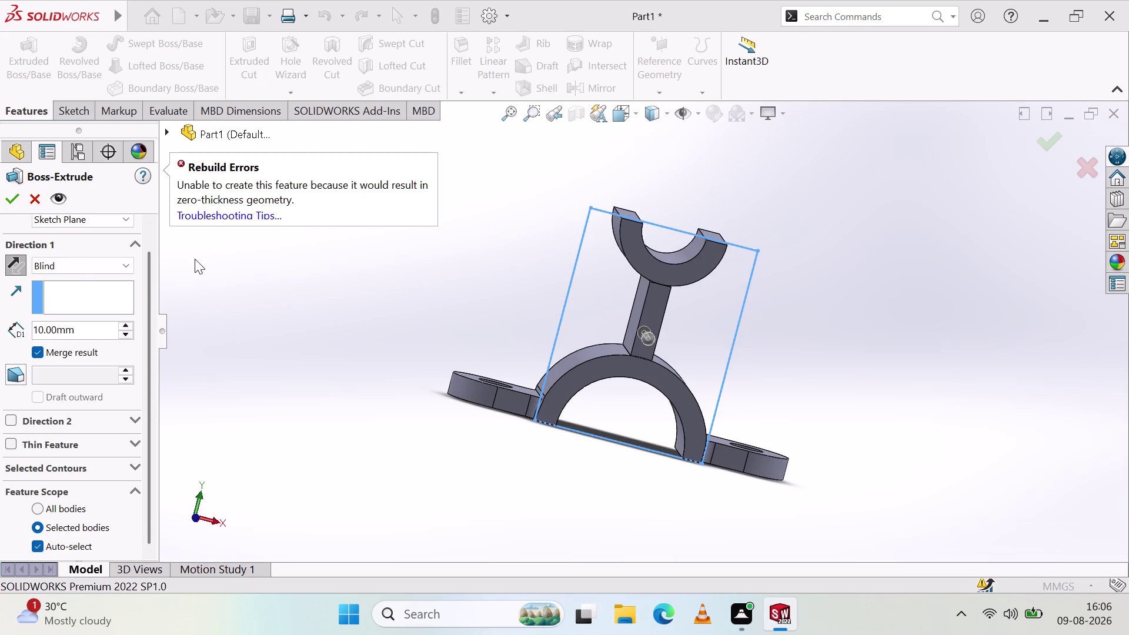